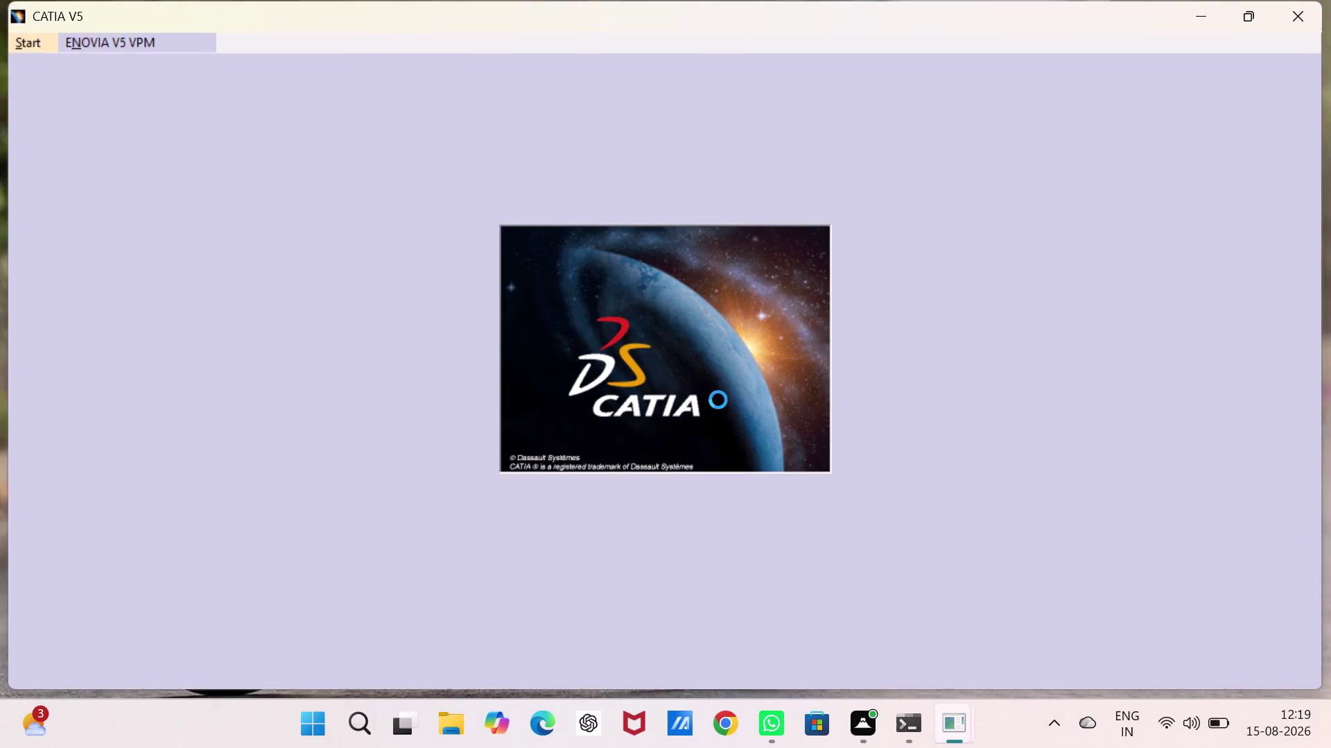
Create a new Drafting document from Product1 using the ISO A0 standard layout.
click(718, 400)
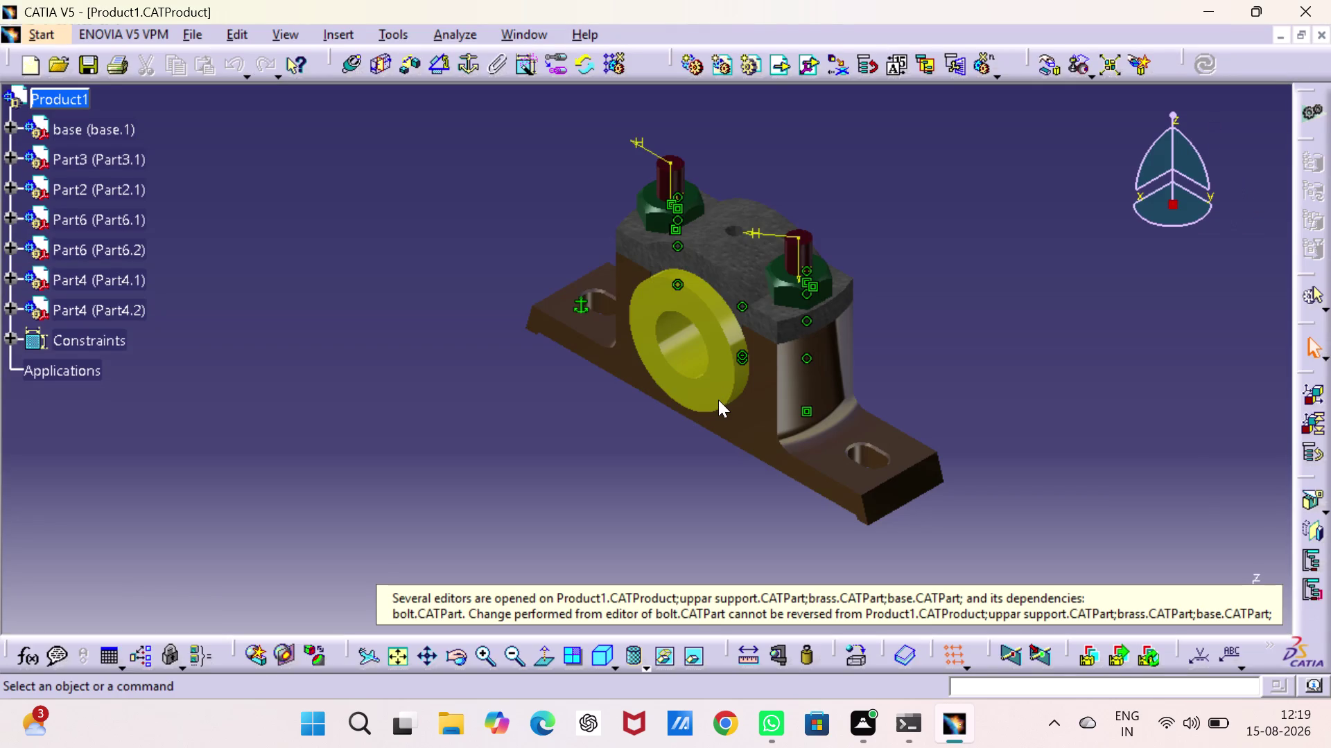
click(51, 28)
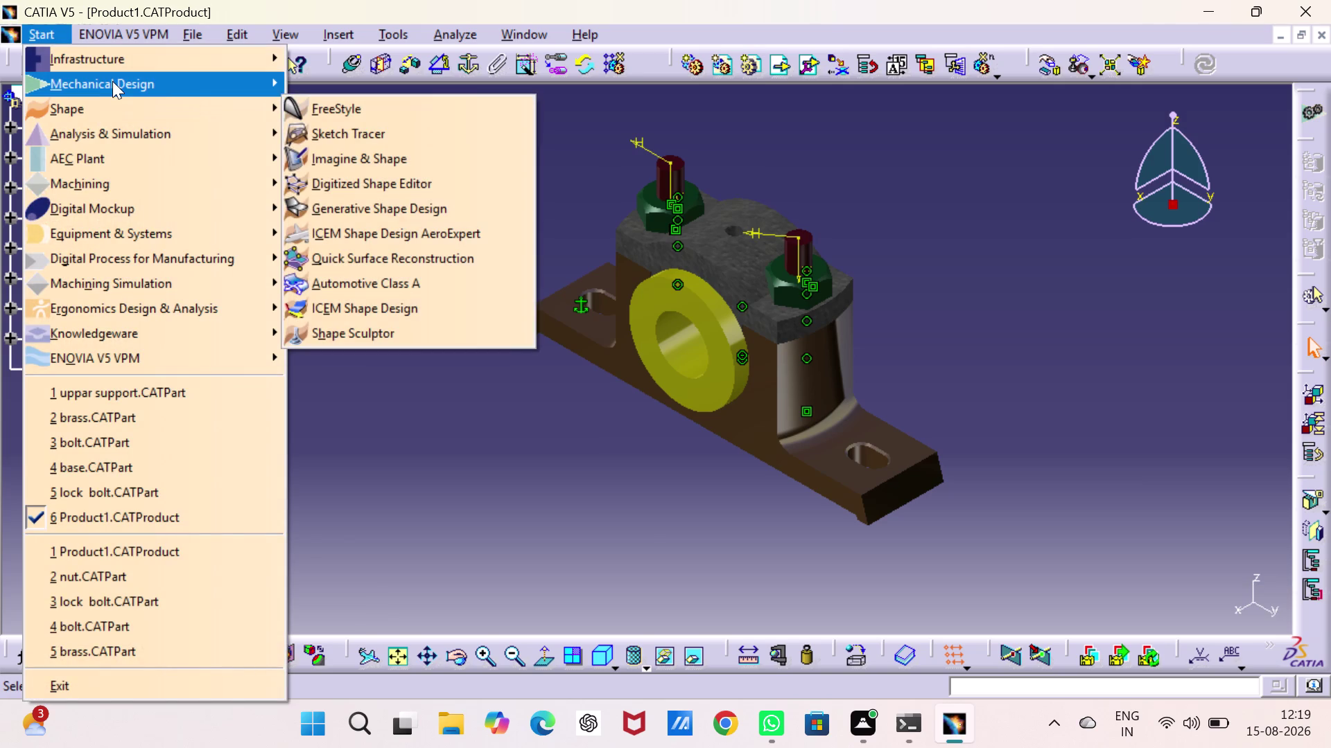
click(322, 287)
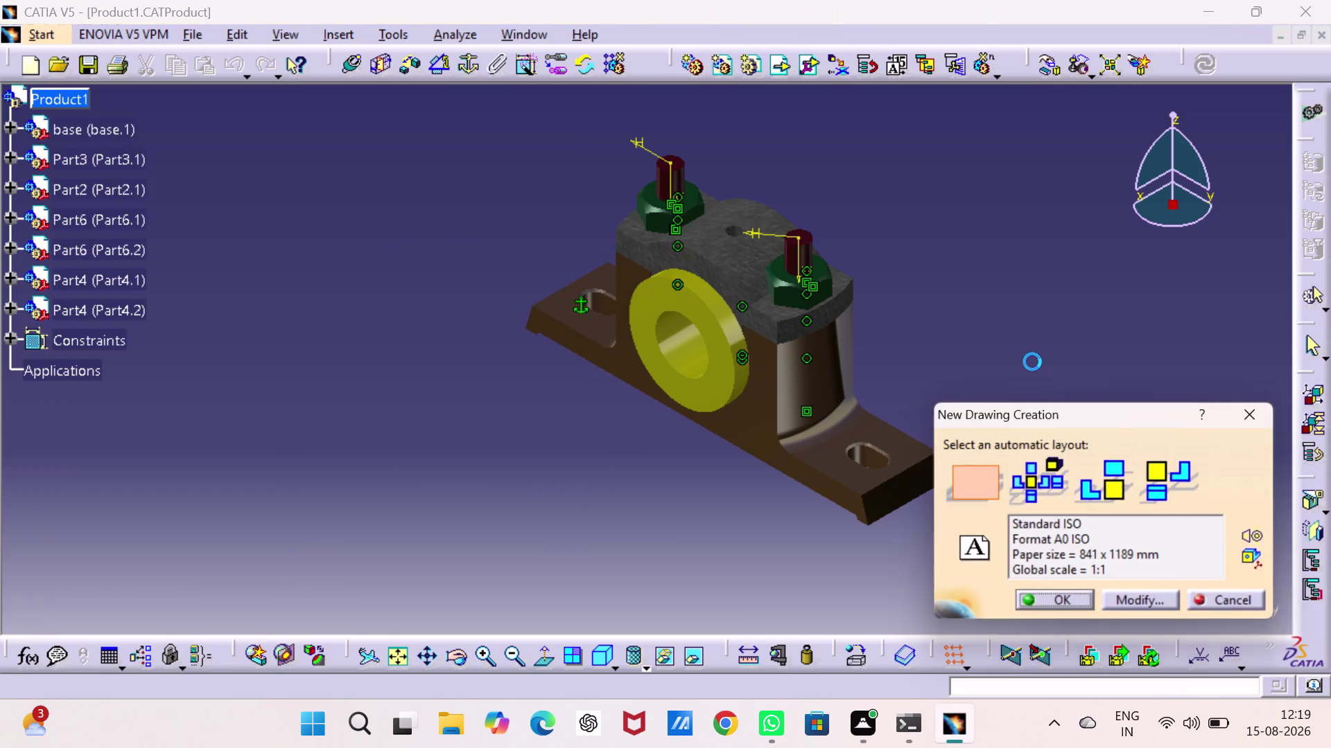
click(1072, 608)
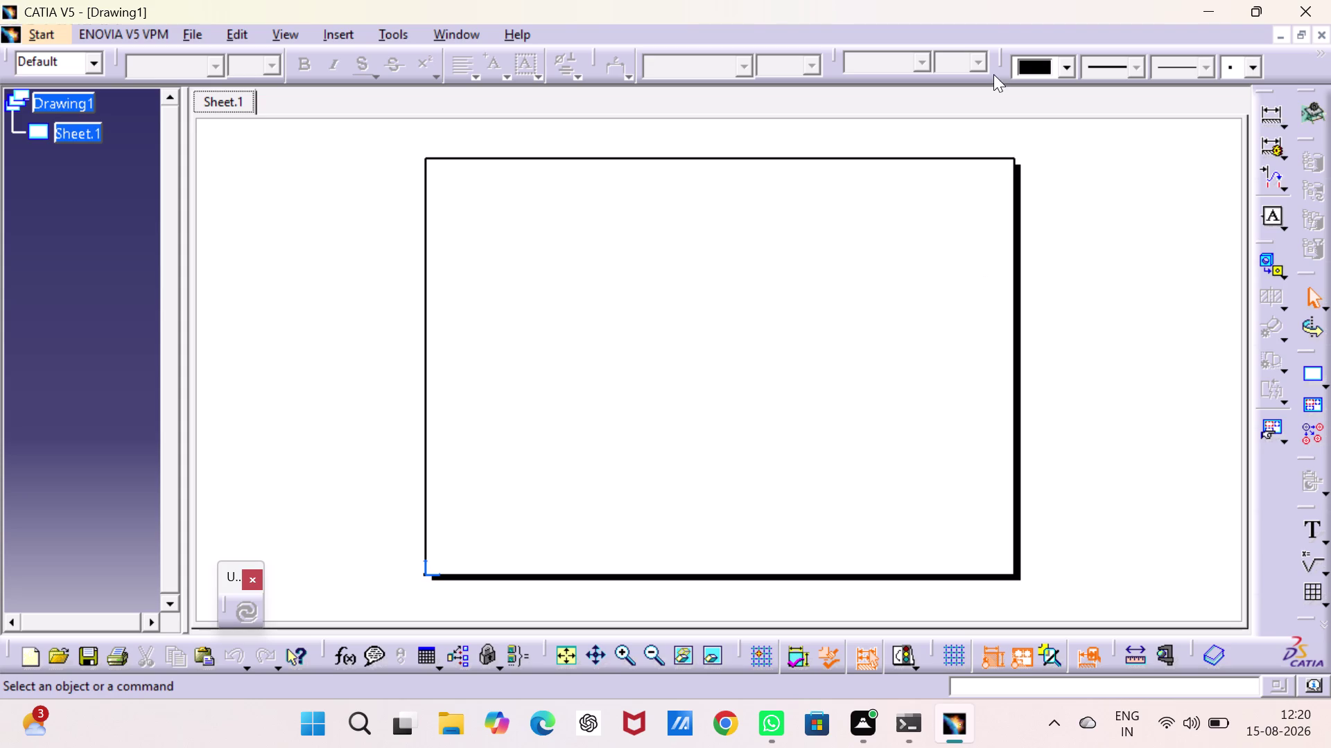
Zoom and pan to frame the new blank drawing sheet.
scroll(up, 3)
scroll(down, 3)
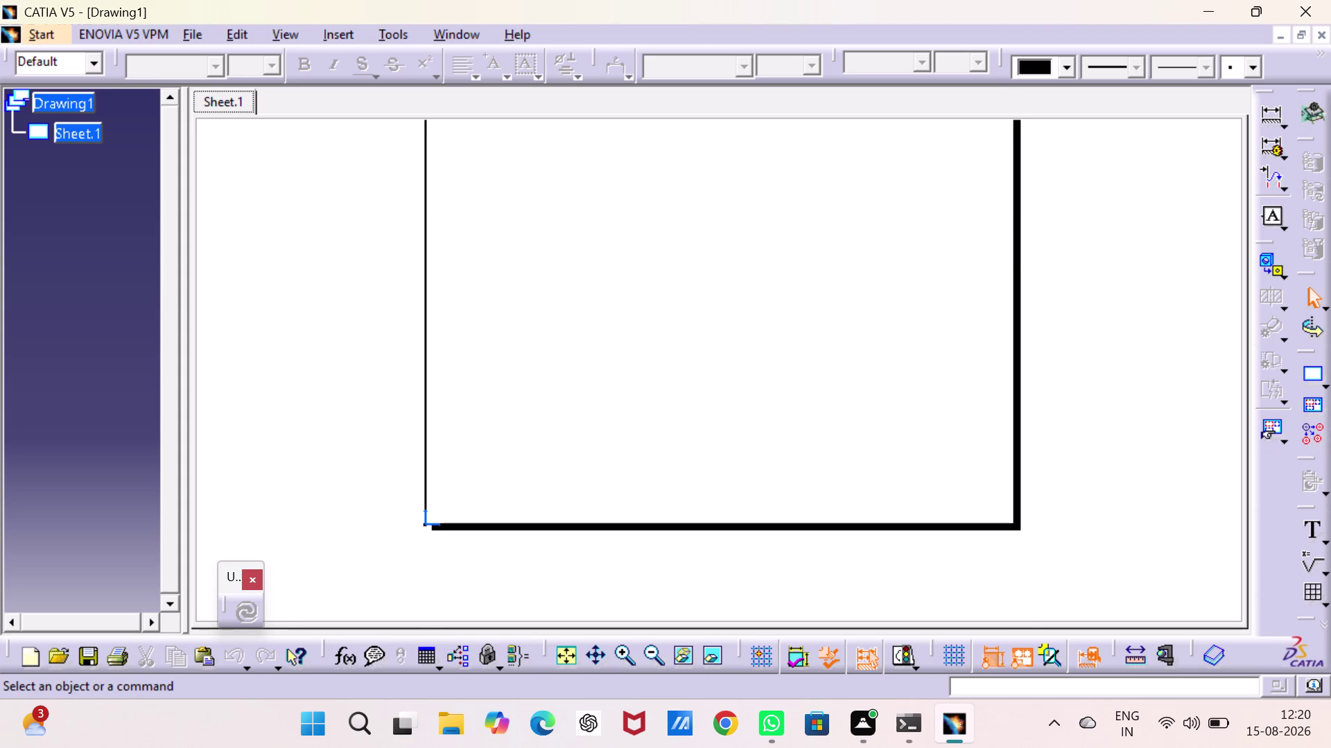
scroll(up, 3)
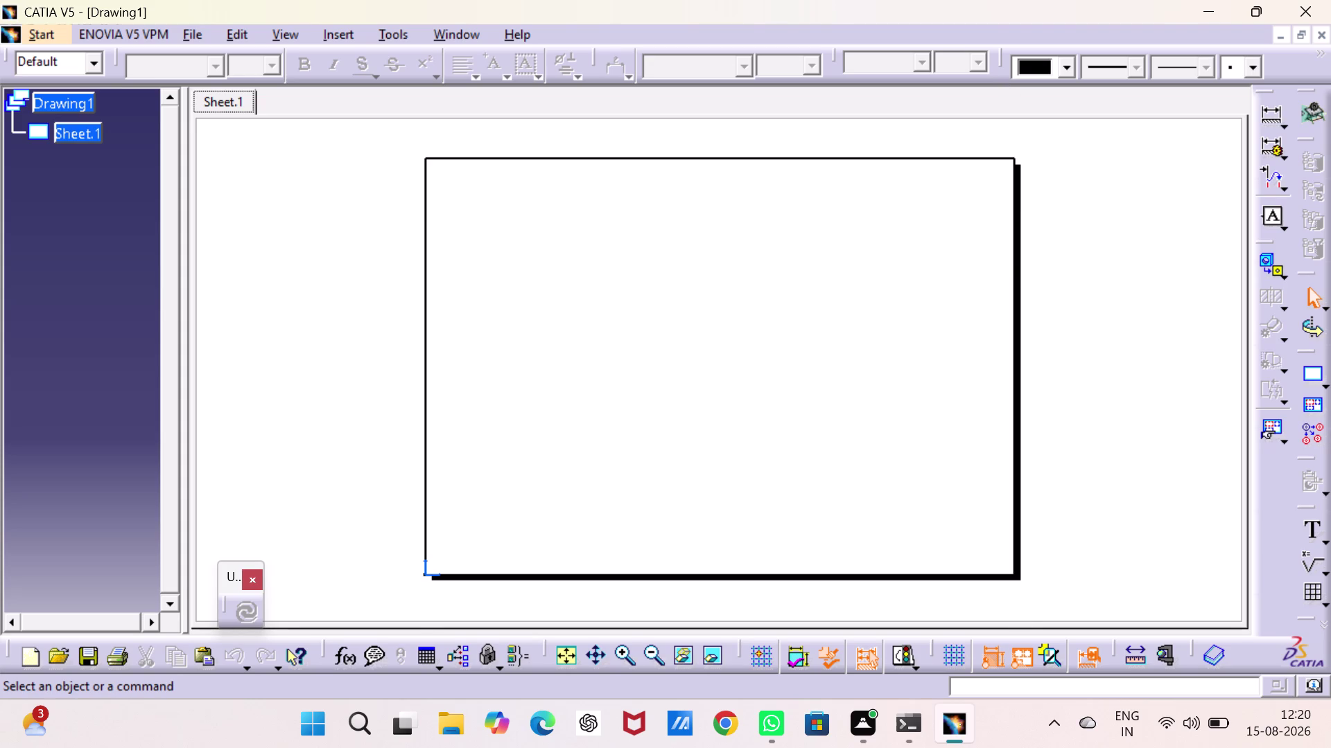
double_click(619, 652)
middle_drag(653, 510, 673, 583)
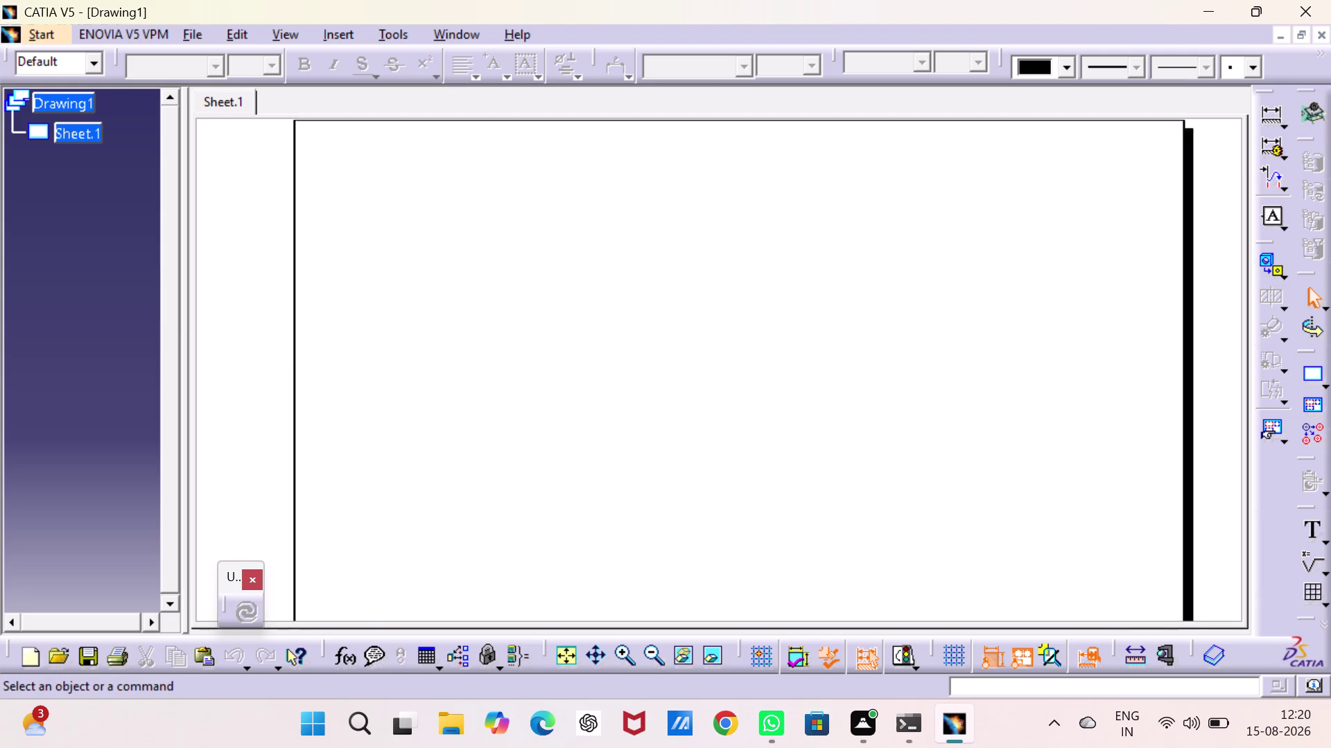
middle_drag(672, 583, 684, 618)
middle_drag(686, 421, 680, 465)
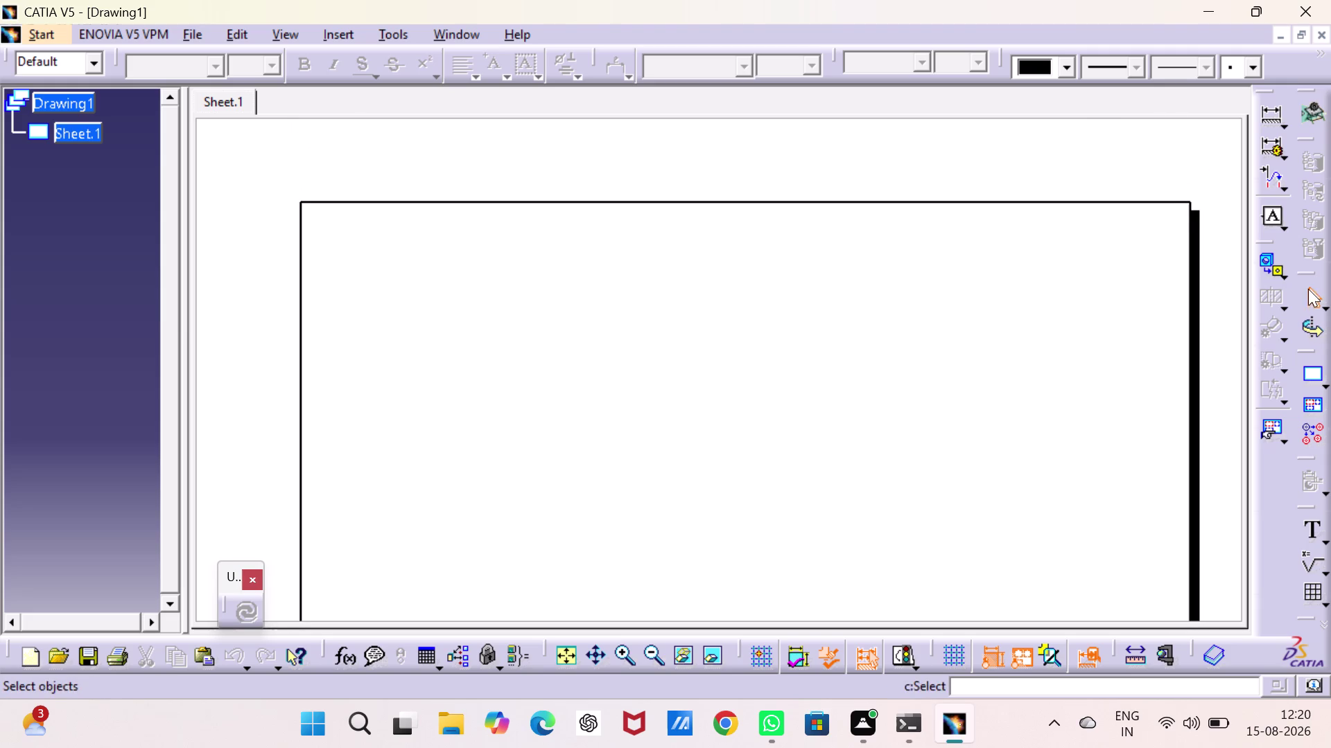
Create a front view of base.CATPart from a picked reference plane and place it on the sheet.
click(1268, 258)
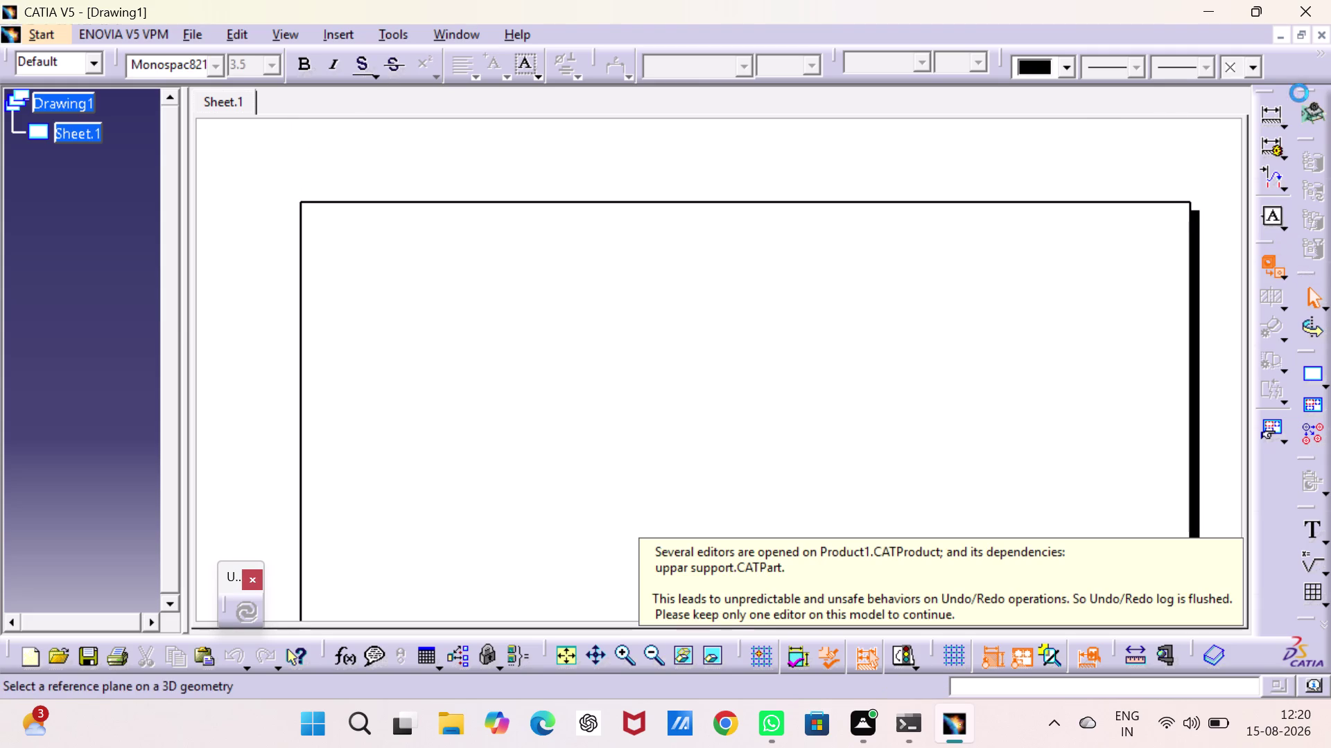
click(446, 30)
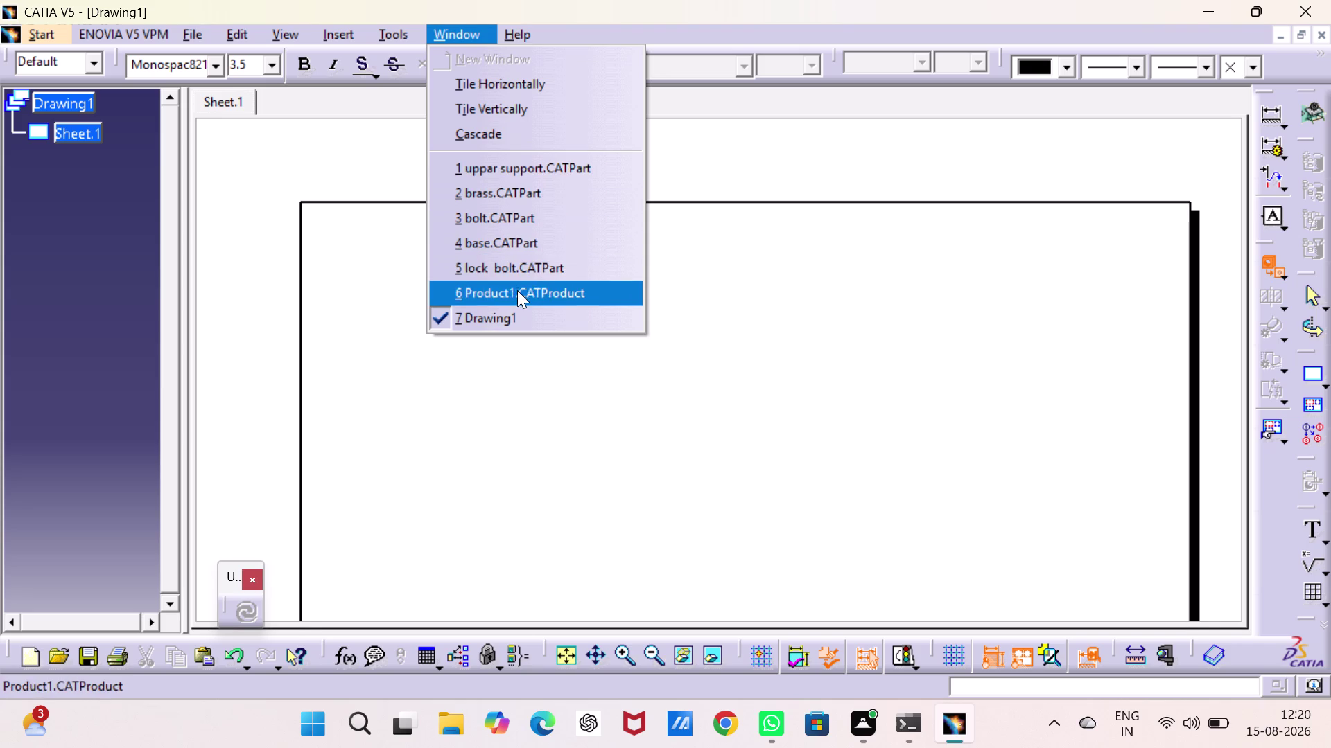
click(506, 240)
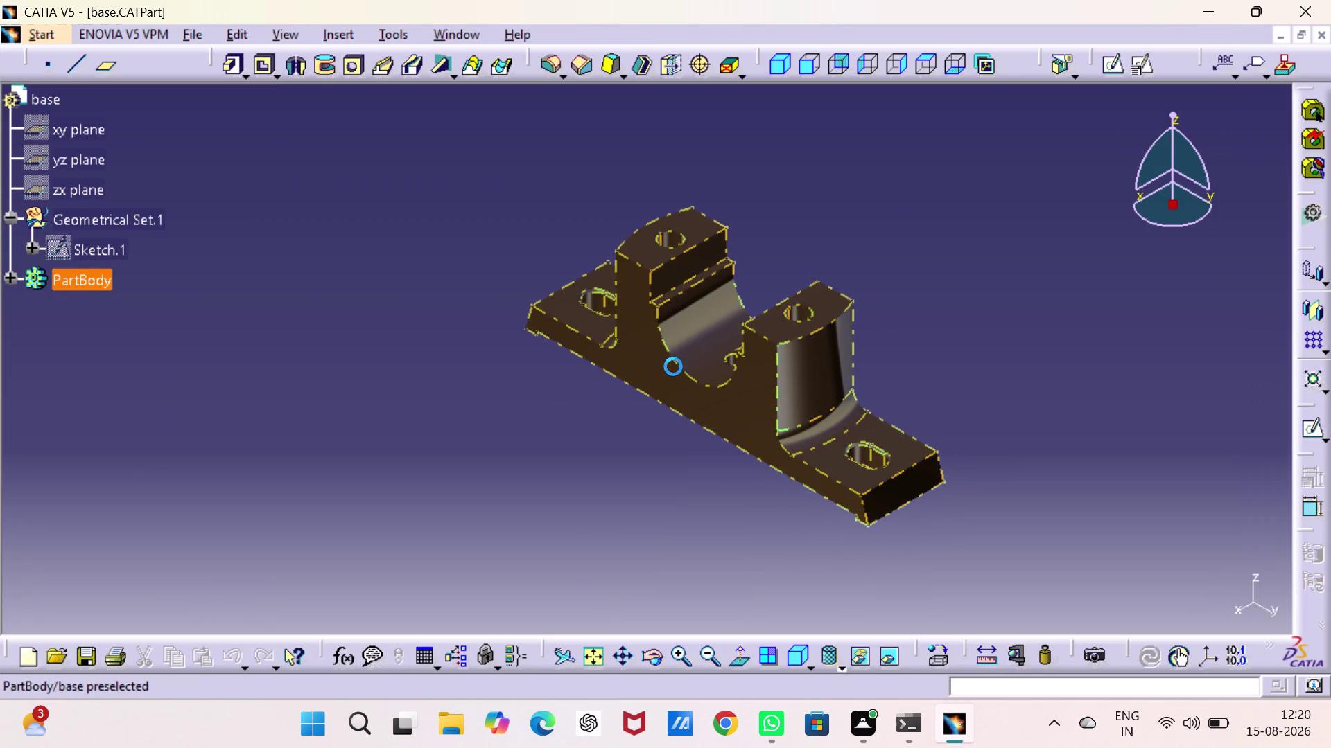
click(673, 369)
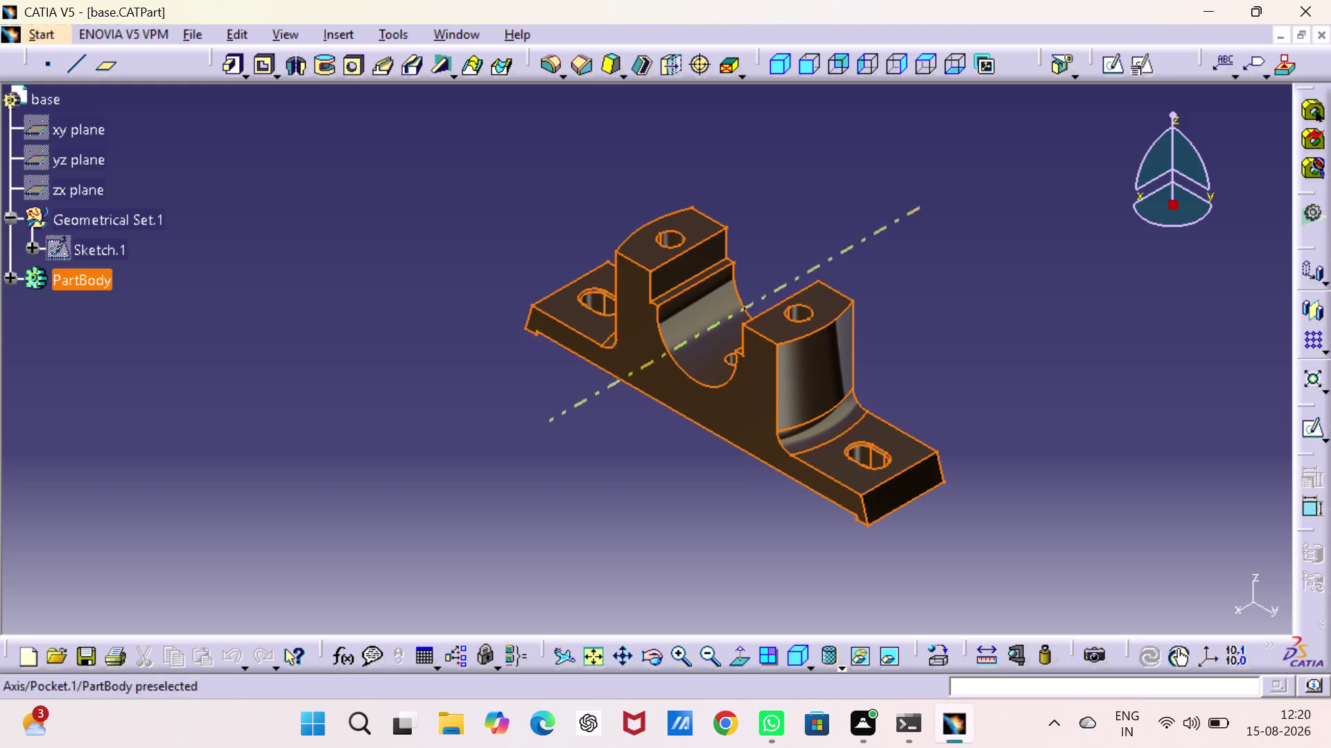
click(653, 322)
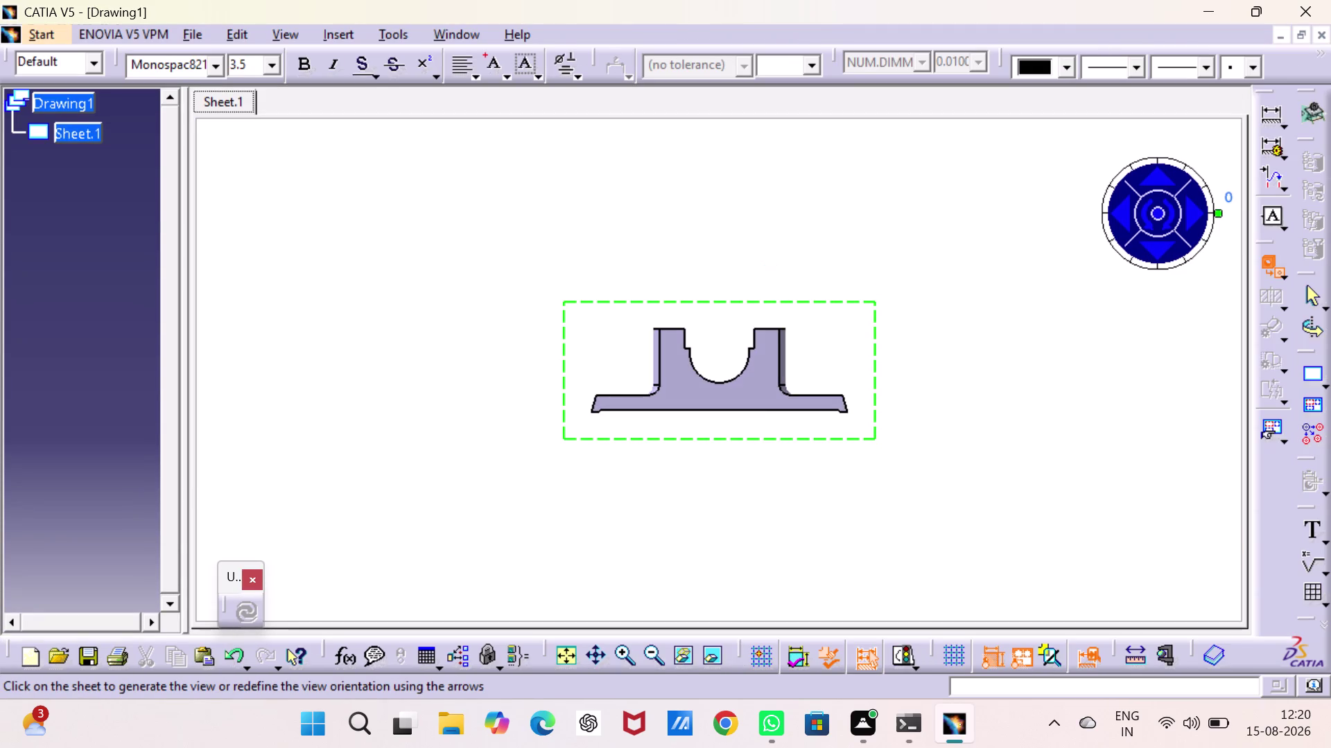
click(622, 319)
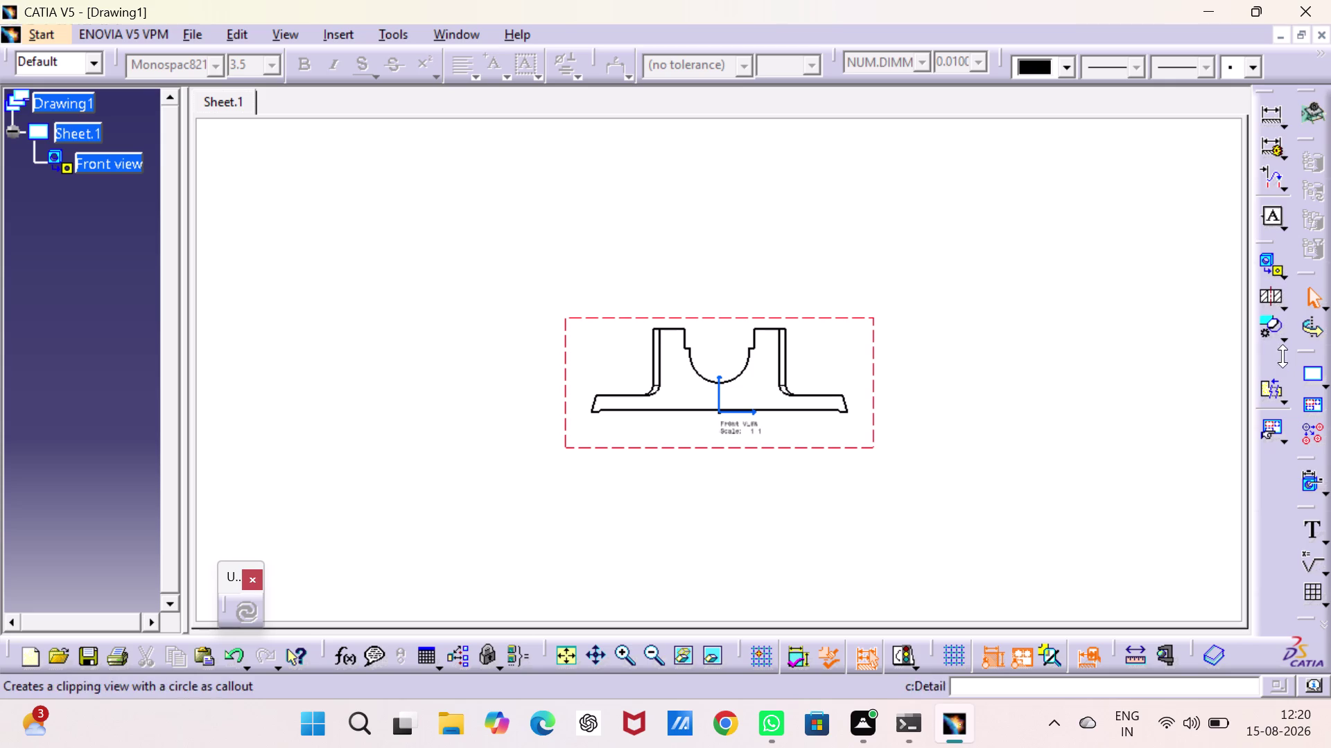
Add a projected bottom view of the base above its front view.
click(1285, 275)
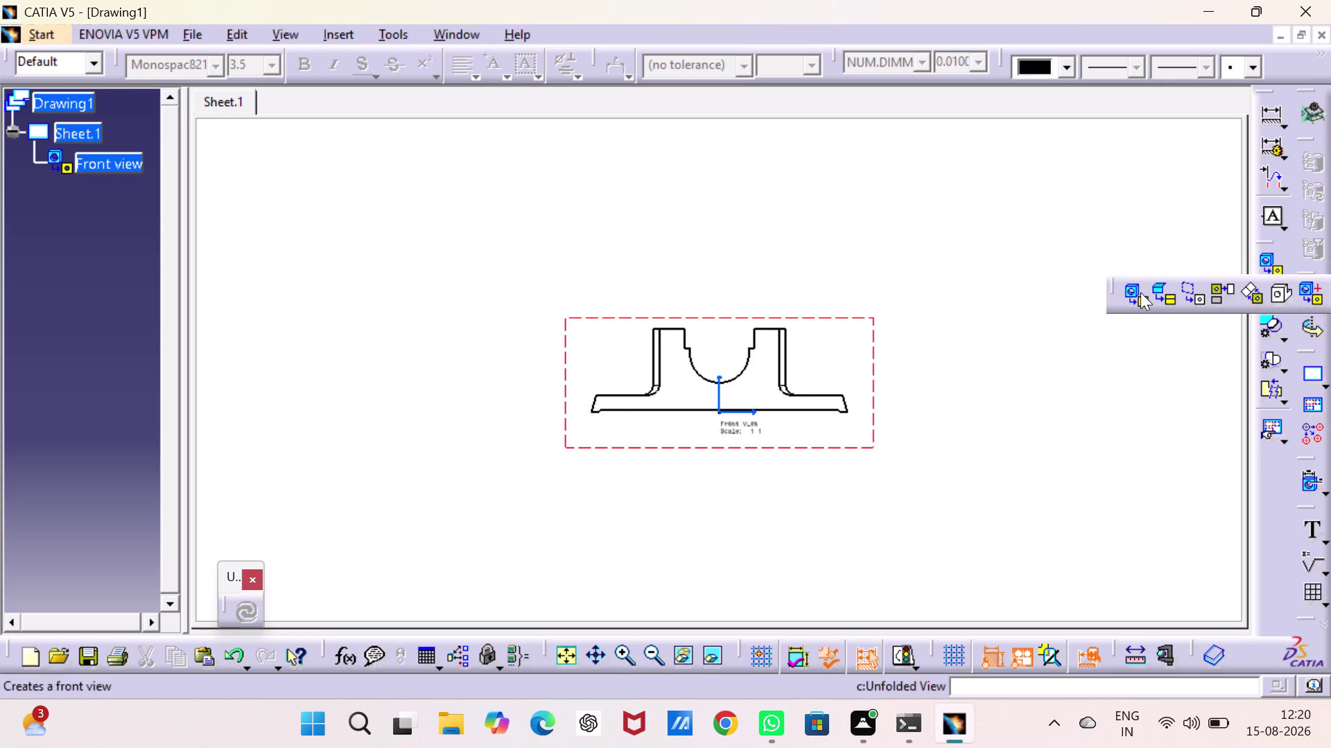
drag(1111, 287, 1282, 477)
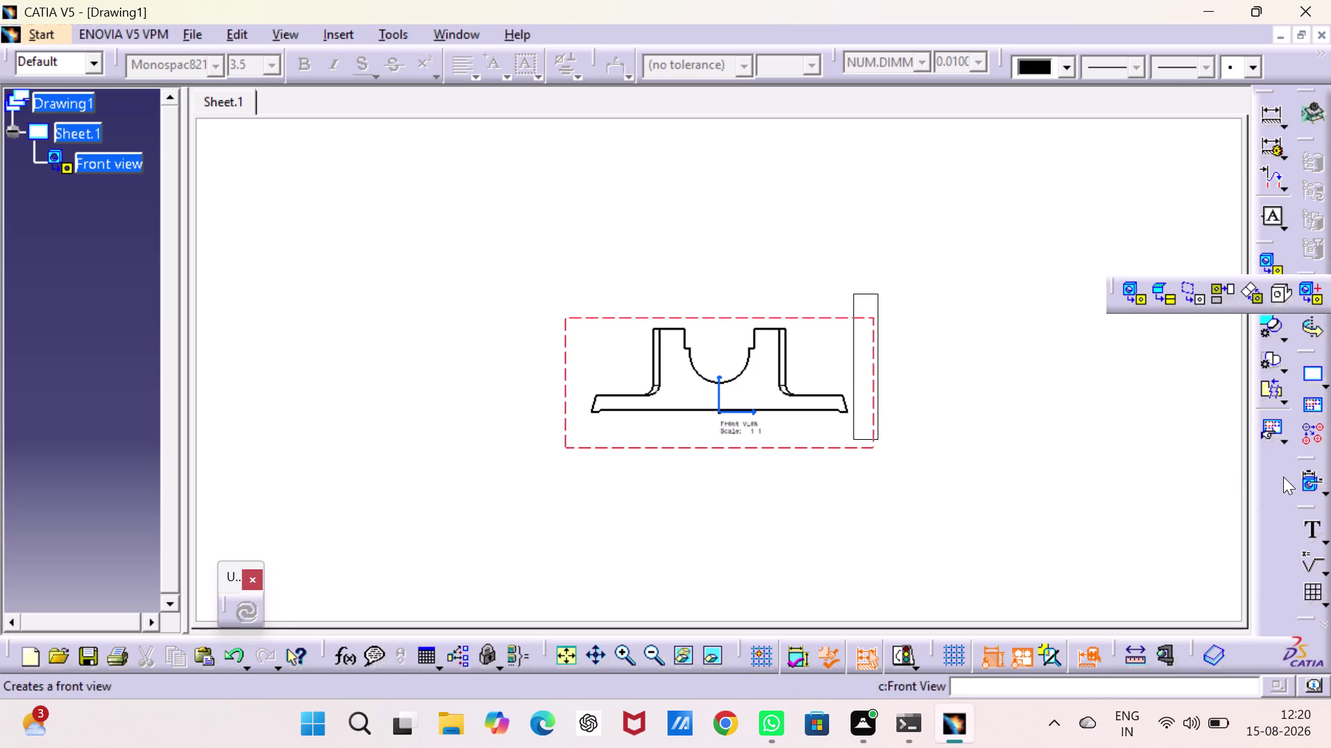
drag(1282, 476, 1283, 477)
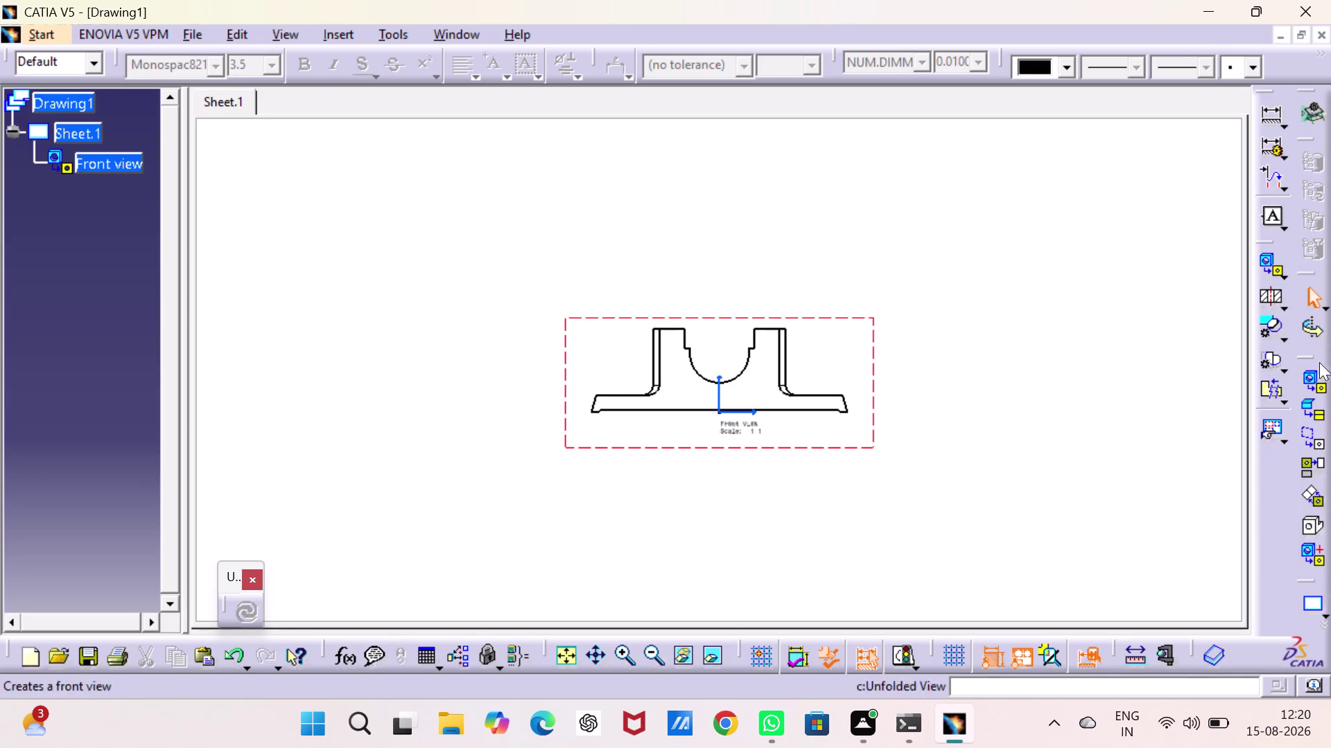
drag(1301, 355, 1253, 415)
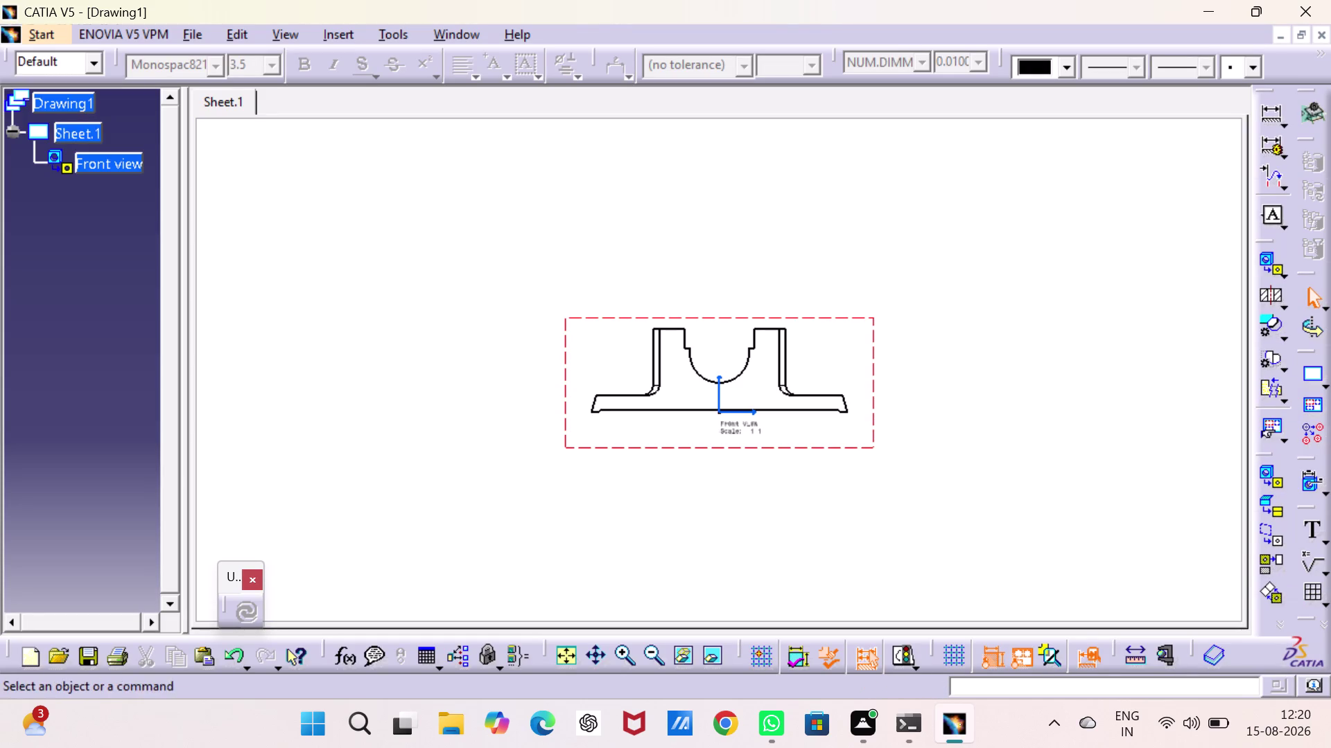
click(1277, 558)
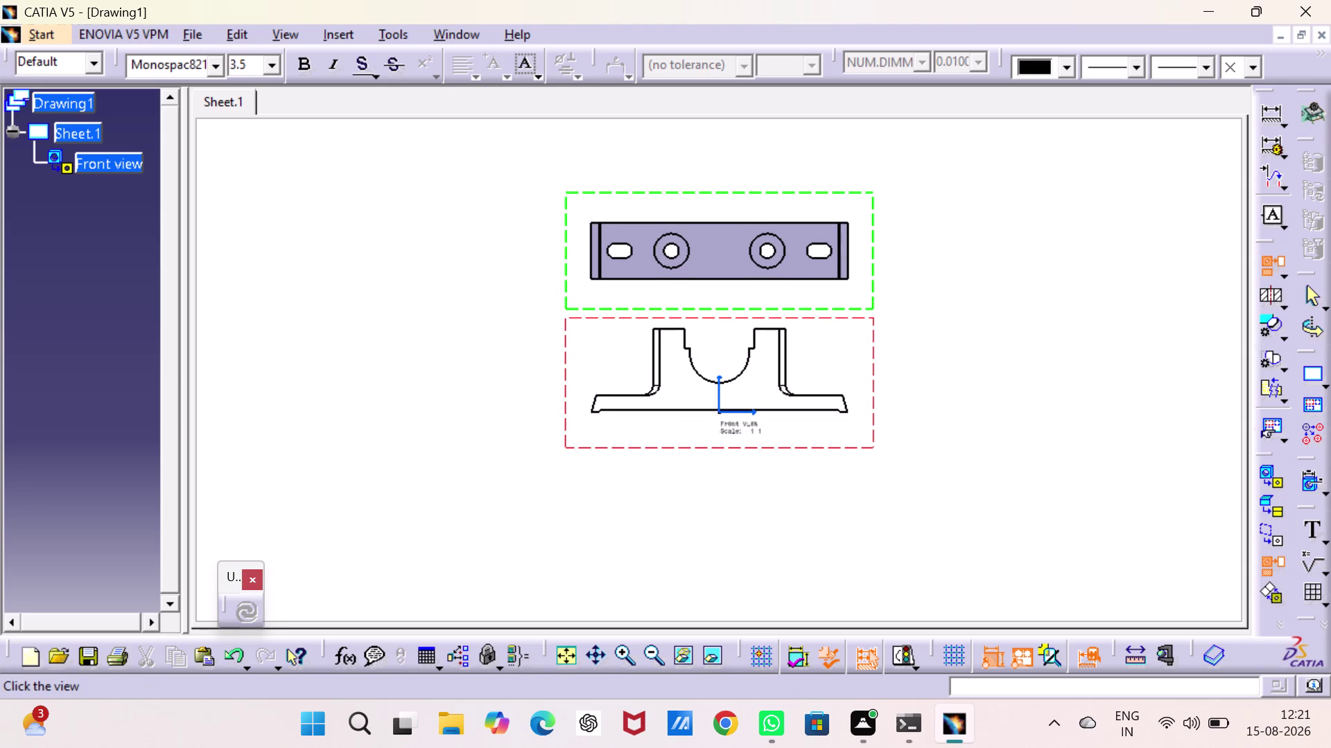
click(741, 247)
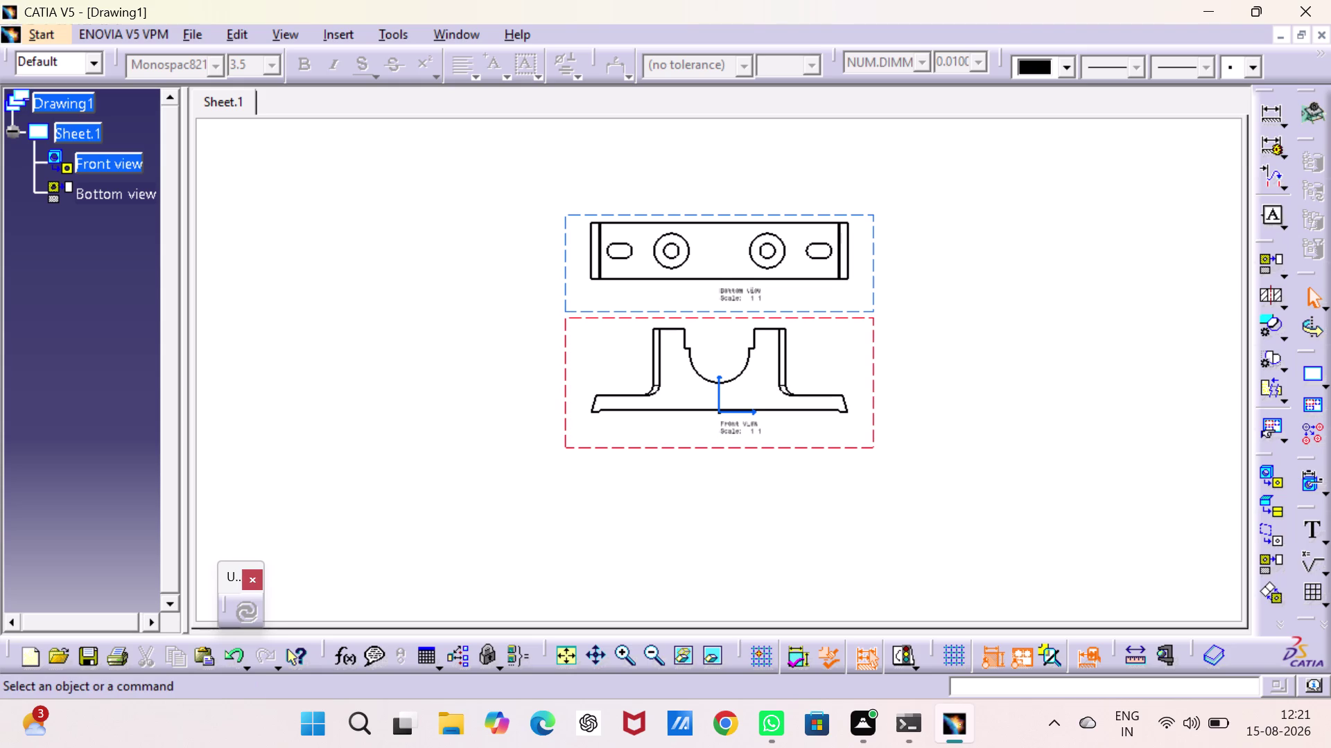
click(1269, 559)
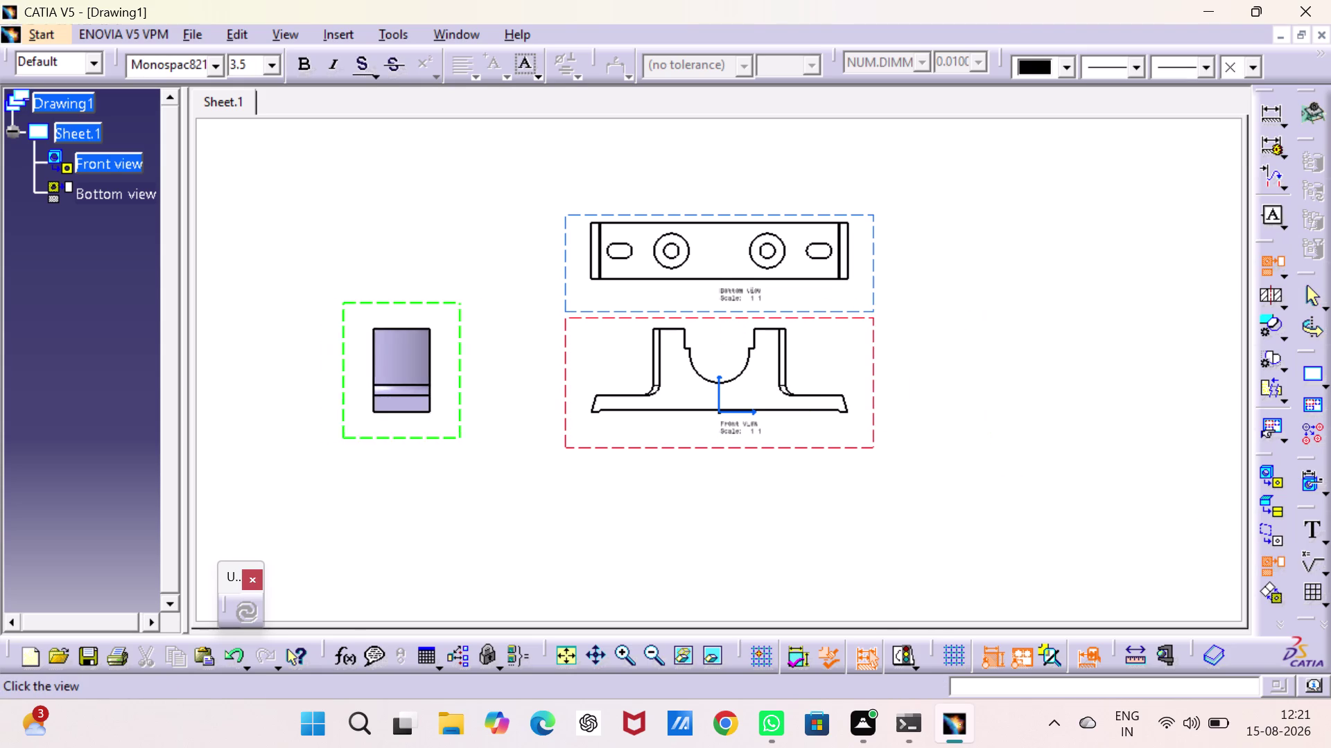
Cancel the extra projected view and fit the whole sheet in the window.
key(Escape)
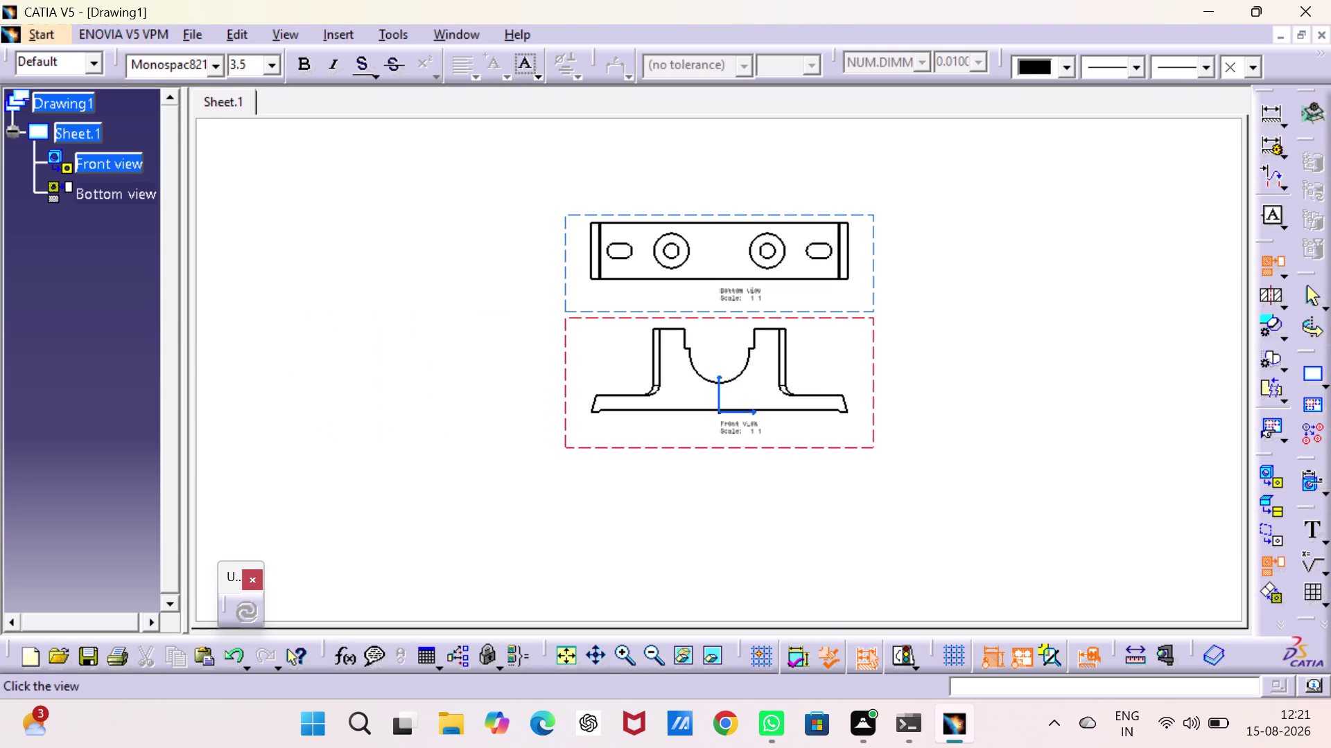
key(Escape)
middle_drag(555, 327, 556, 493)
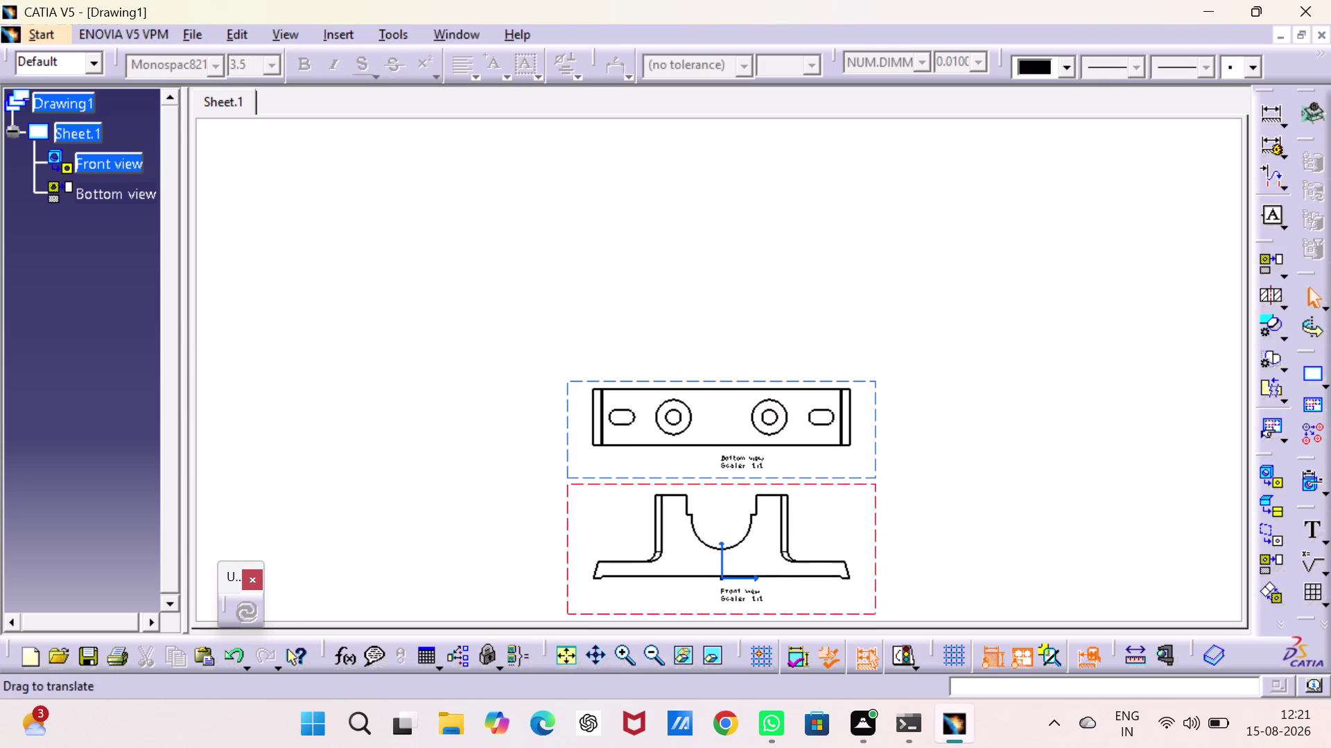
middle_drag(556, 492, 563, 486)
scroll(down, 3)
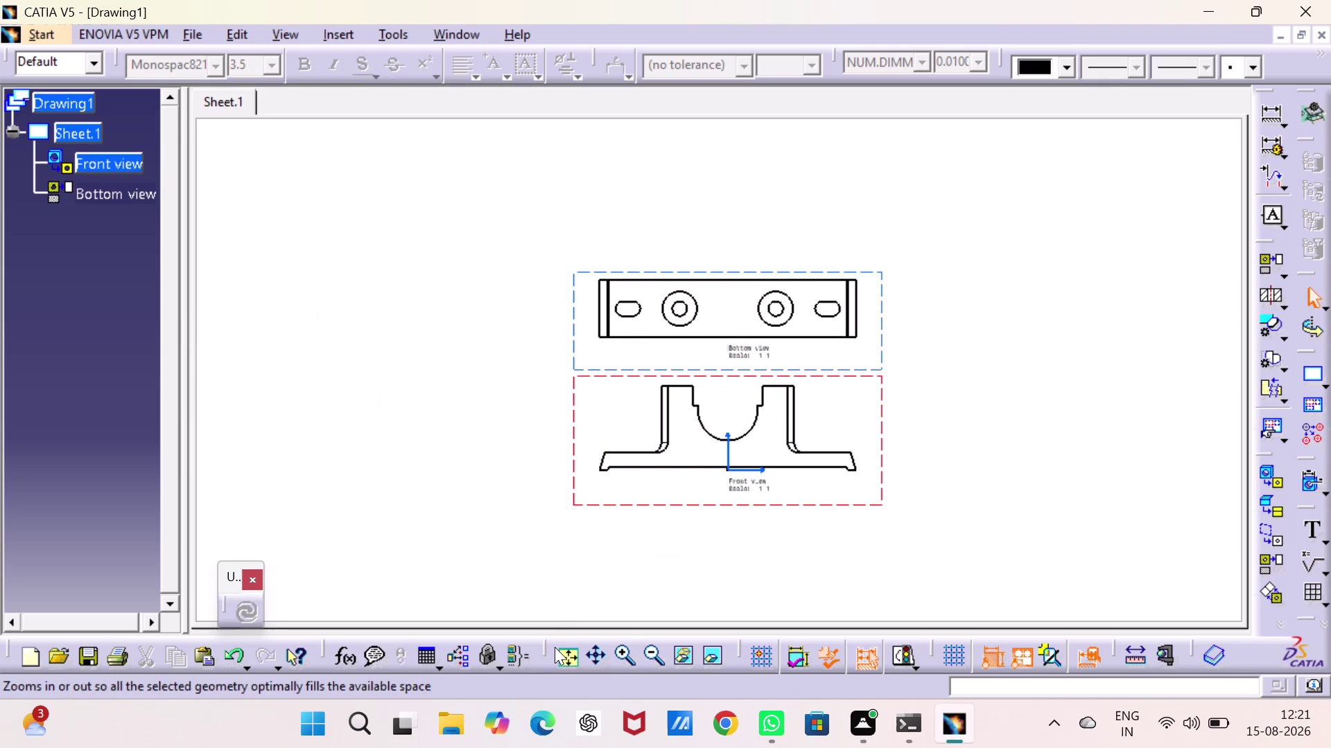
click(564, 657)
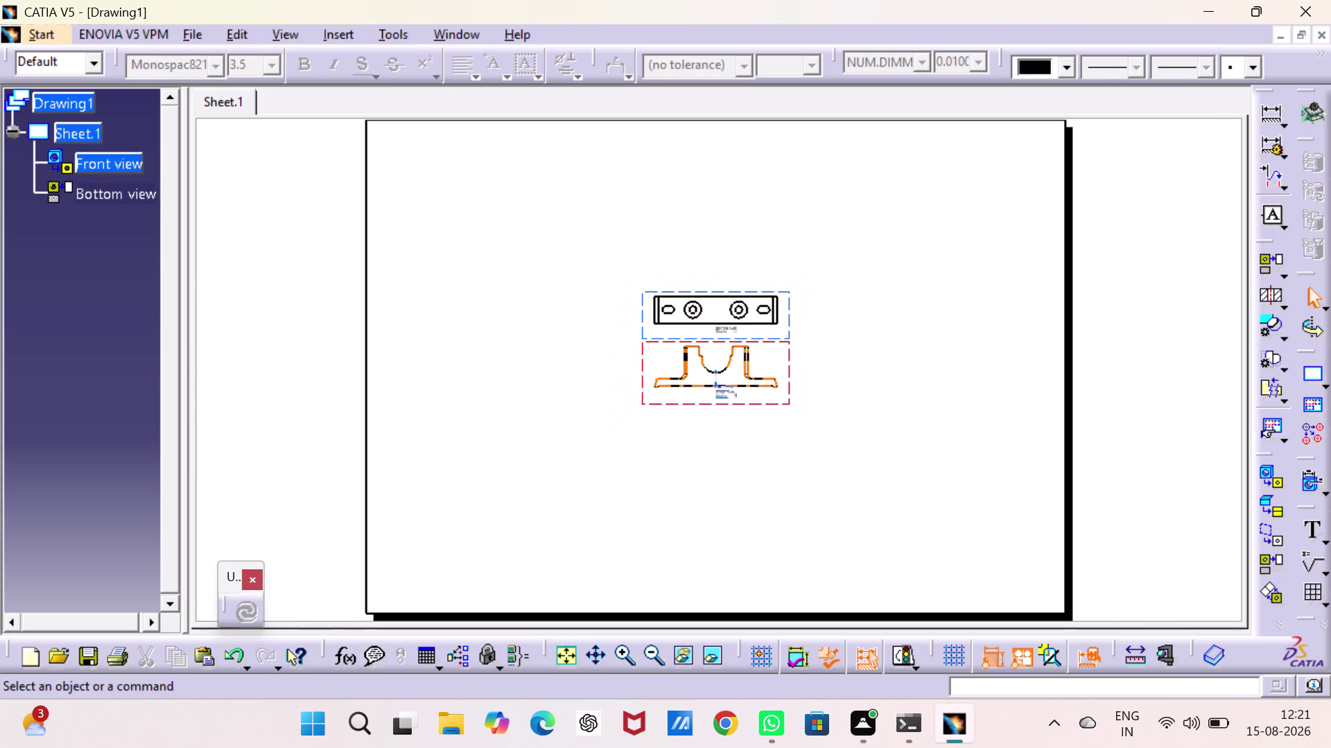
Move the bottom and front views together toward the sheet's top-left corner.
drag(641, 306, 419, 168)
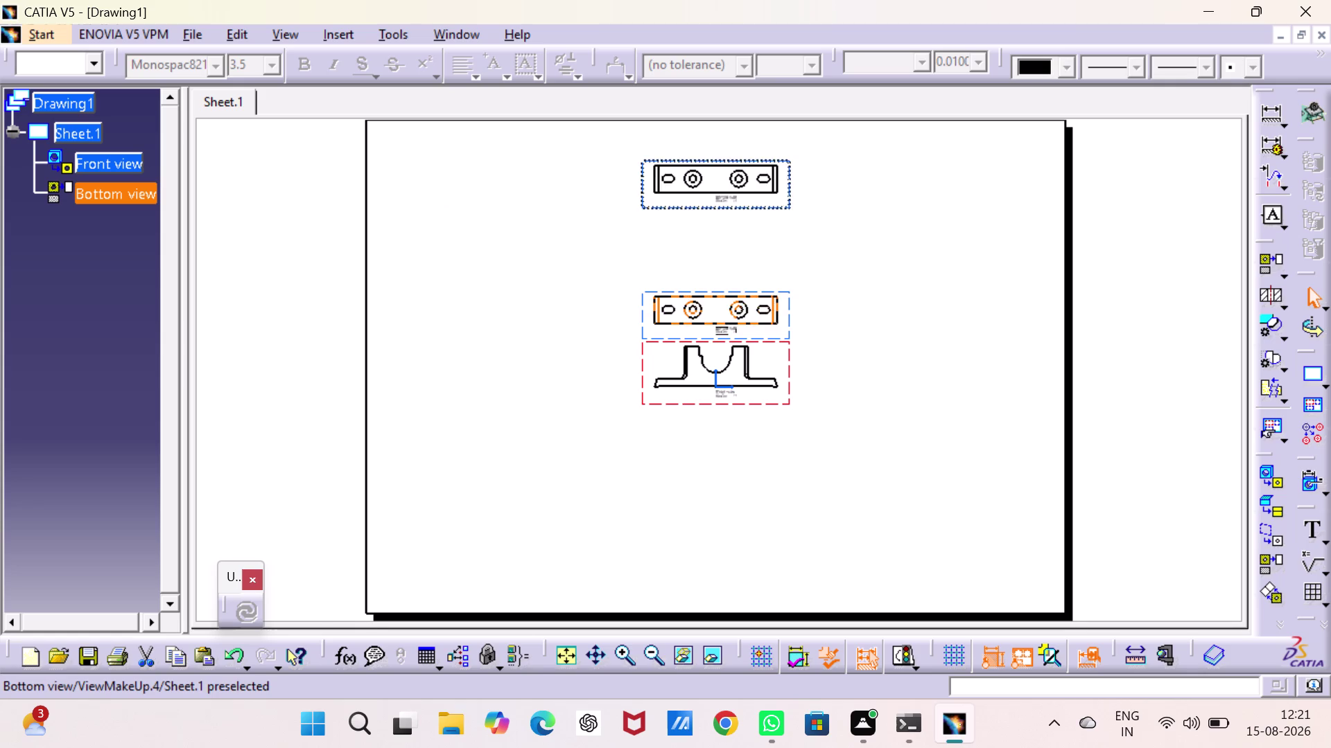
drag(418, 168, 418, 168)
drag(641, 367, 636, 364)
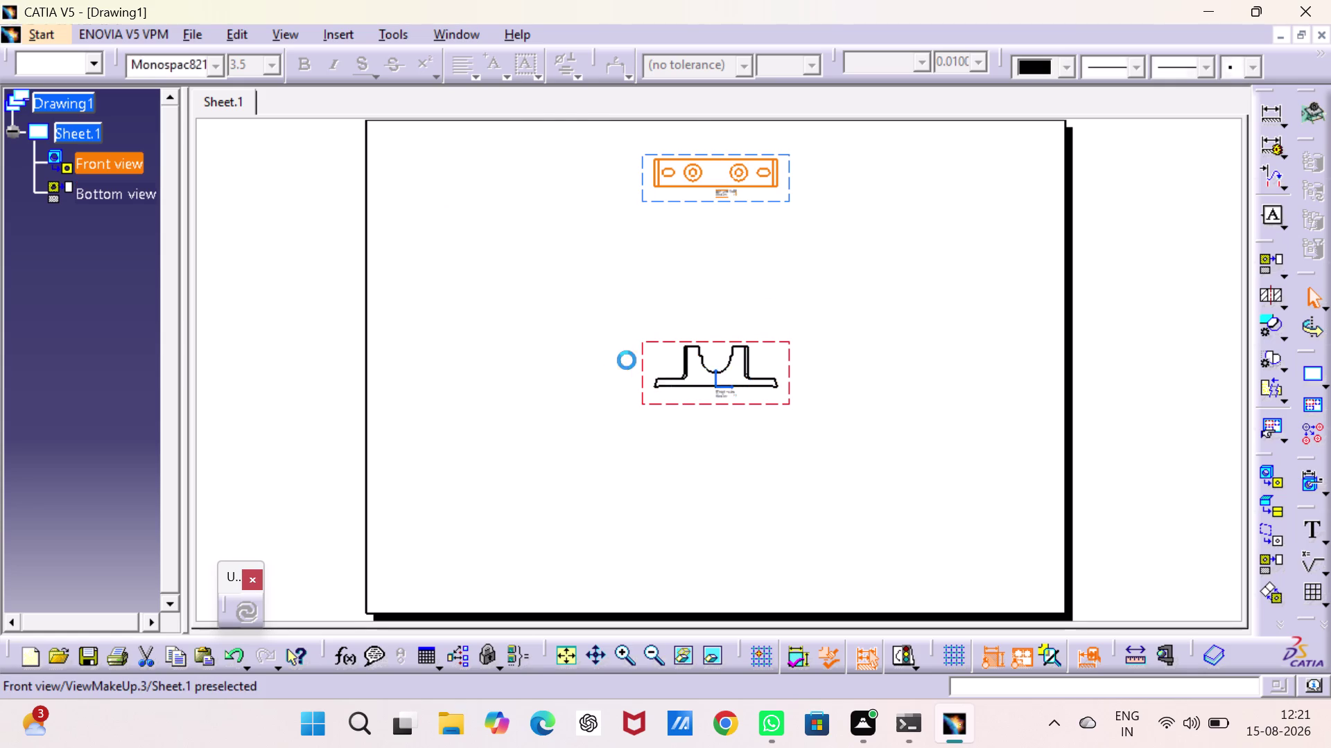
drag(636, 364, 499, 324)
drag(421, 305, 355, 314)
middle_drag(462, 279, 451, 377)
scroll(down, 3)
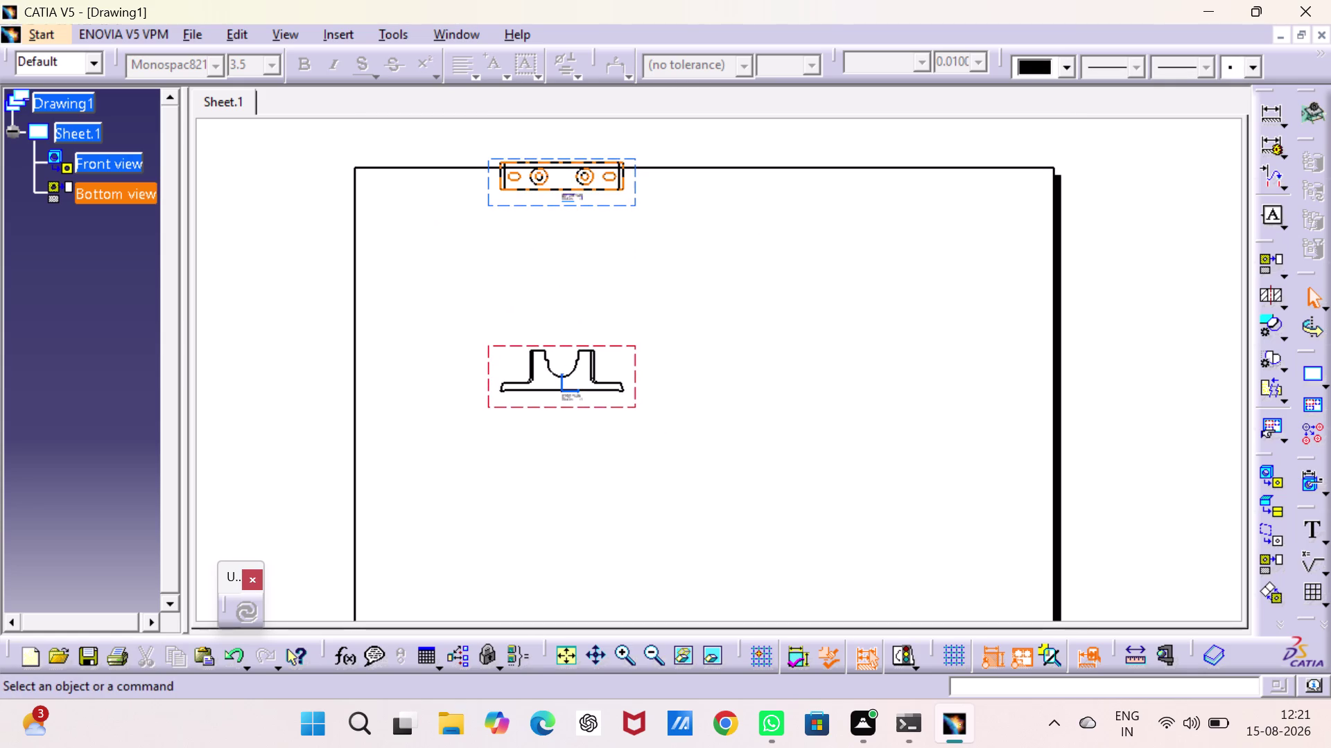
drag(513, 204, 512, 324)
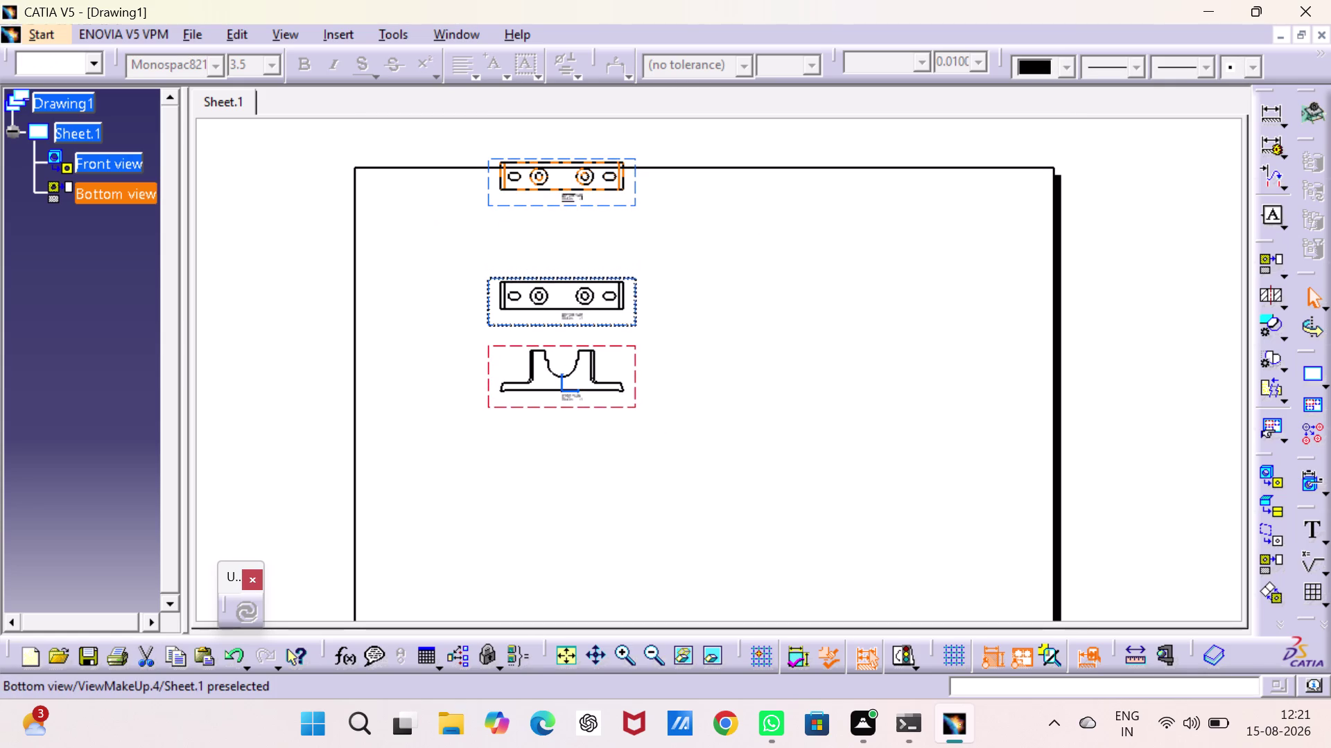
drag(512, 323, 512, 322)
drag(489, 352, 459, 293)
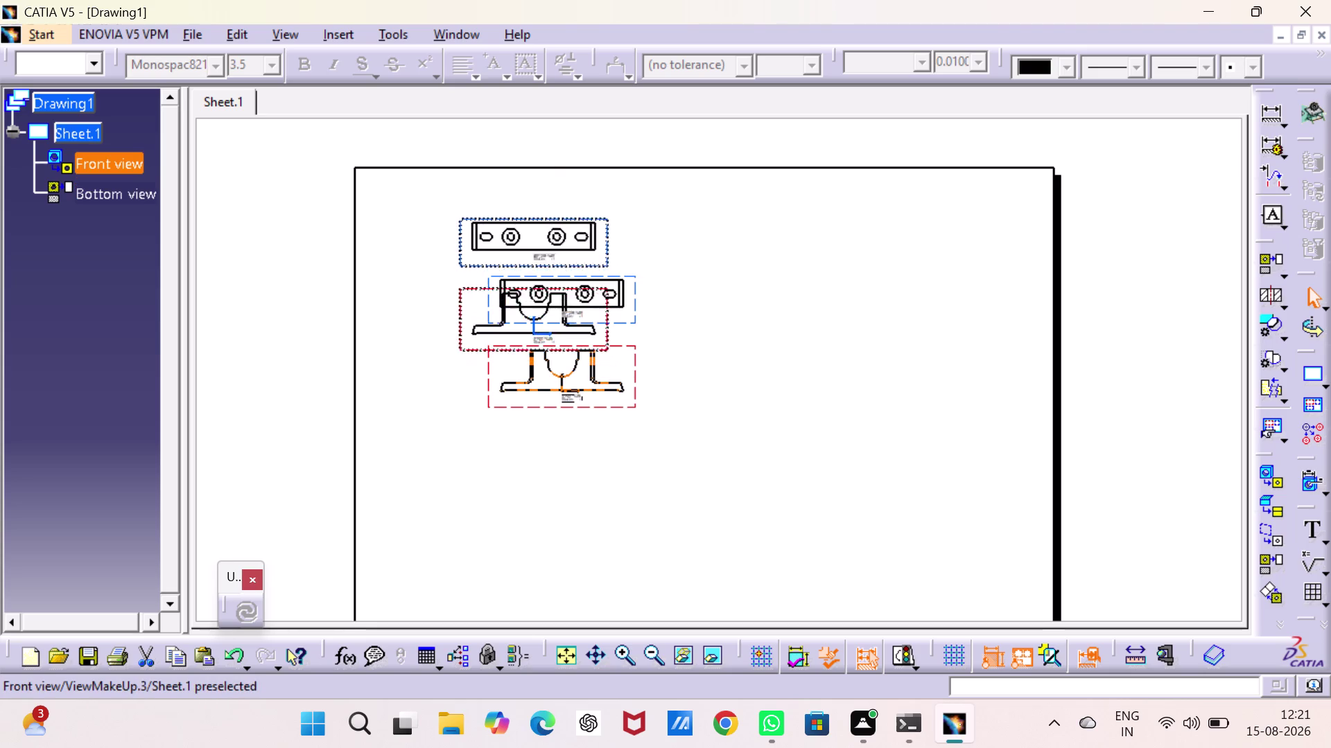
drag(459, 294, 374, 254)
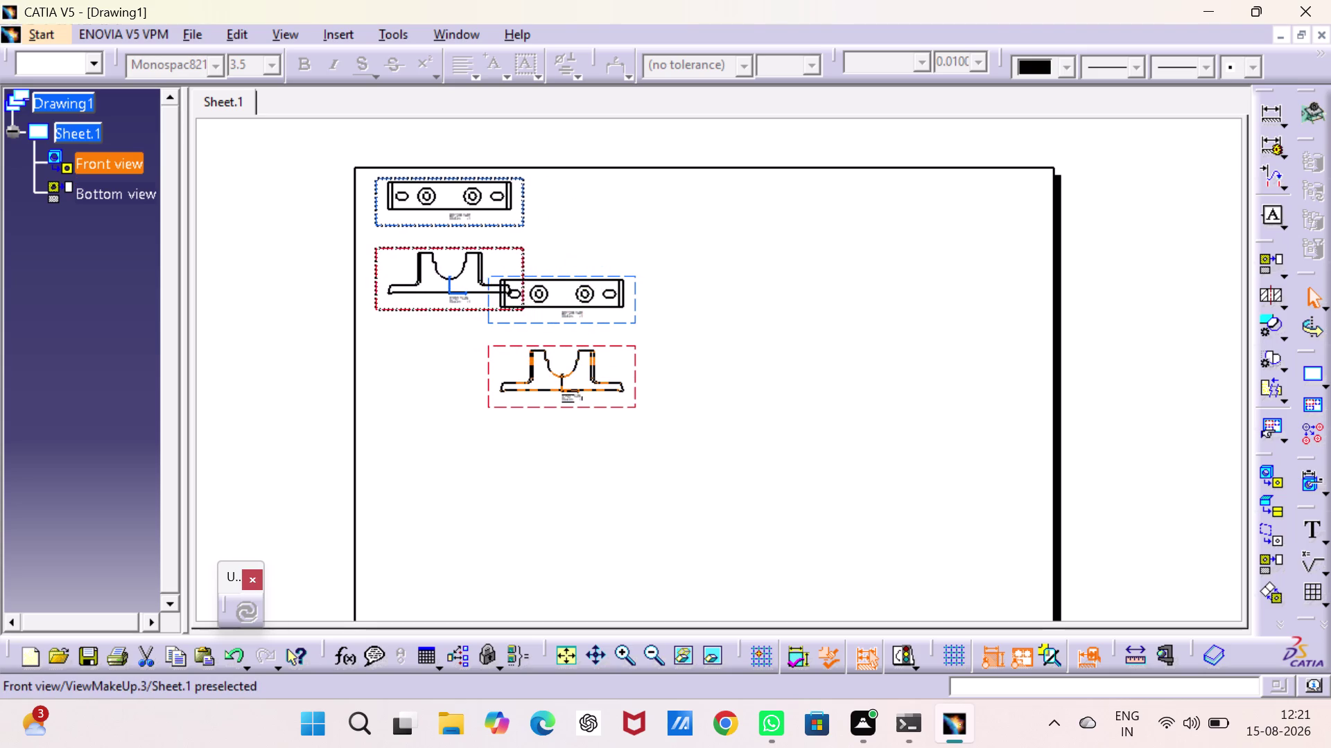
drag(375, 254, 367, 253)
click(324, 324)
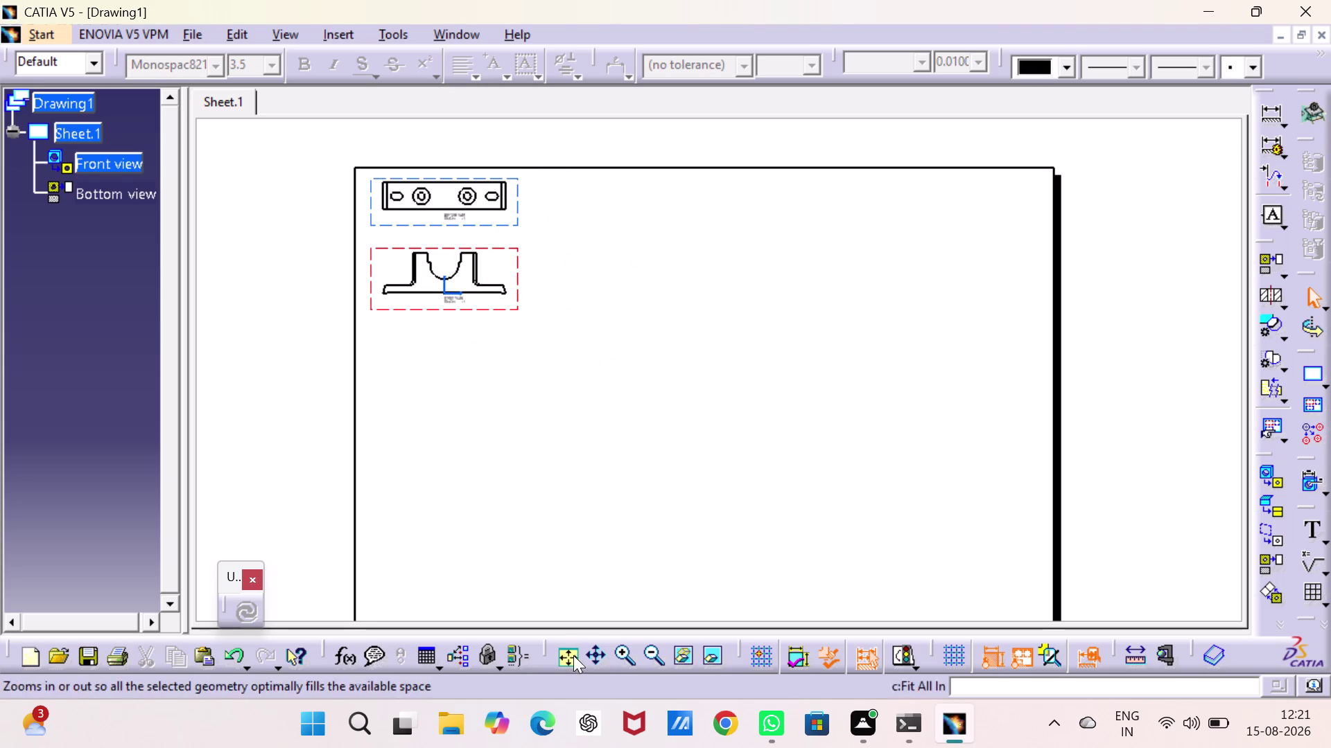
Fit and pan the window to center the two base views.
double_click(620, 657)
drag(622, 655, 621, 648)
middle_drag(551, 286, 563, 307)
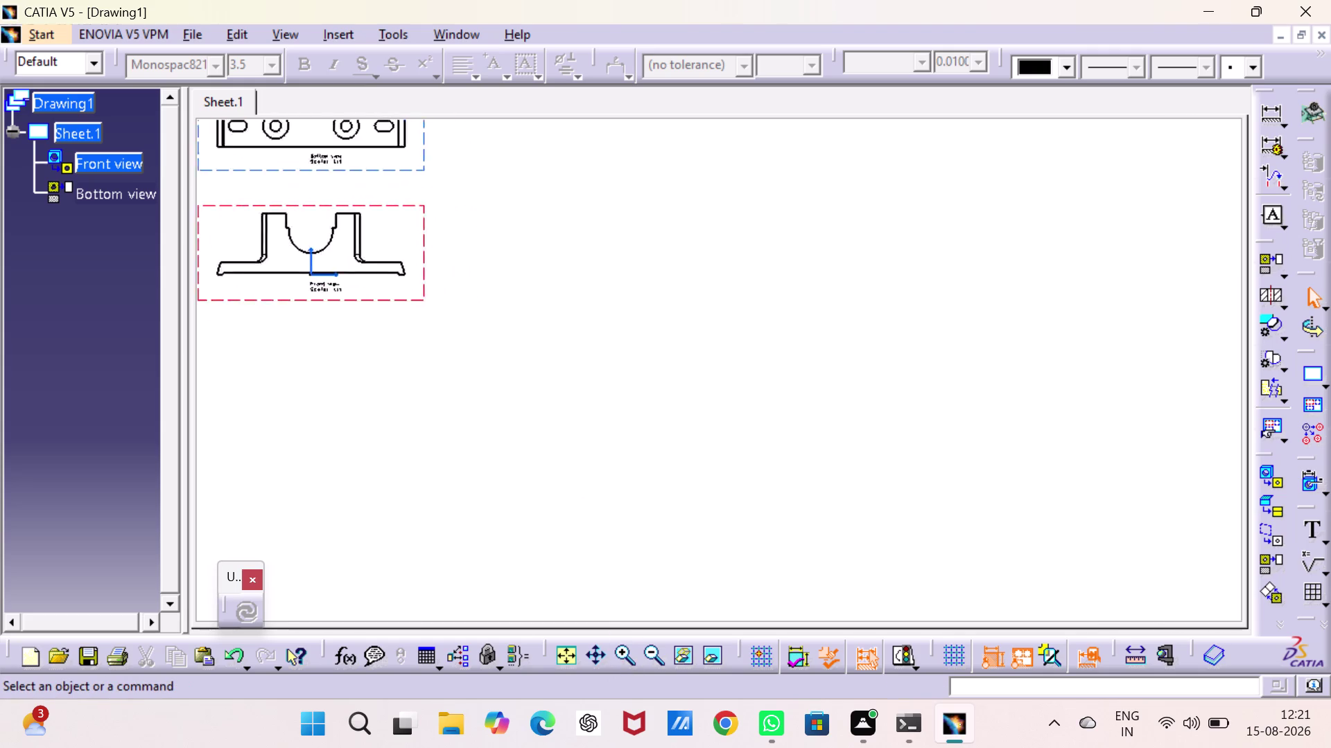
middle_drag(563, 307, 777, 489)
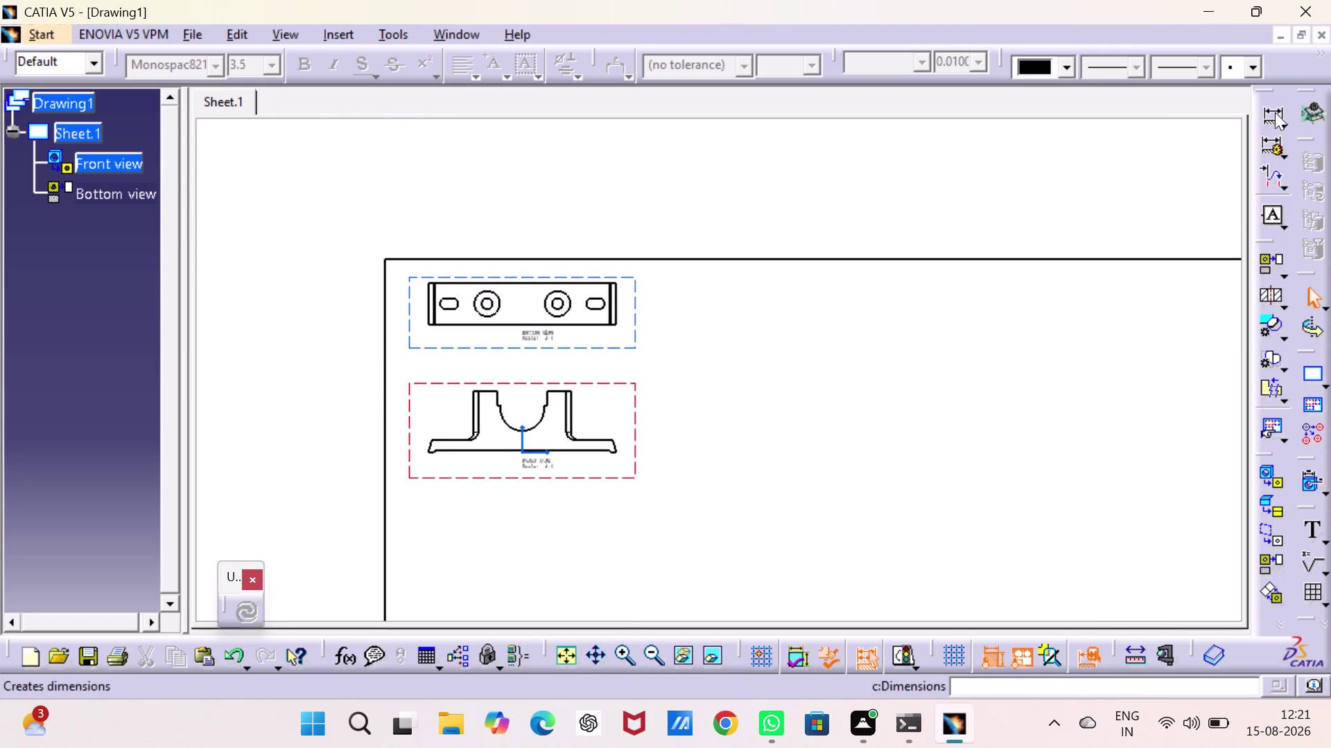
click(1275, 113)
Zoom and pan to center the bottom view for dimensioning.
double_click(1274, 112)
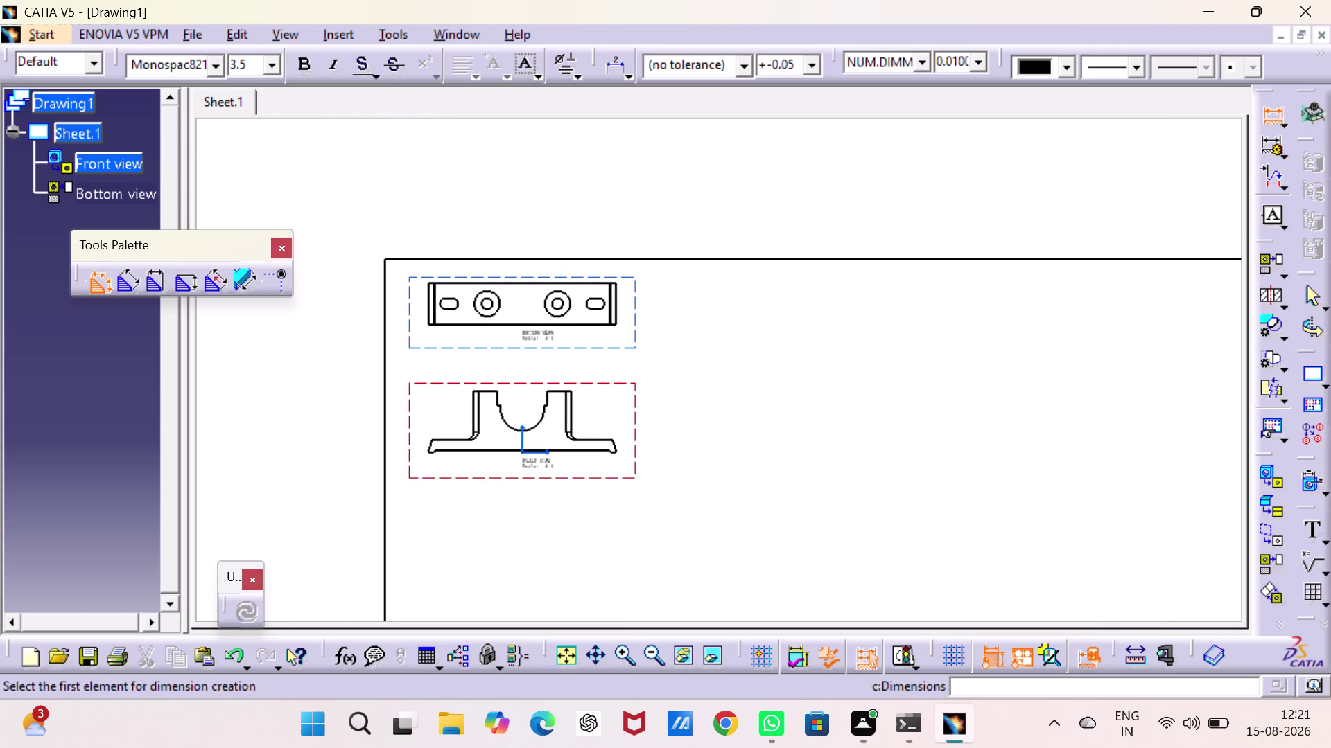
click(517, 321)
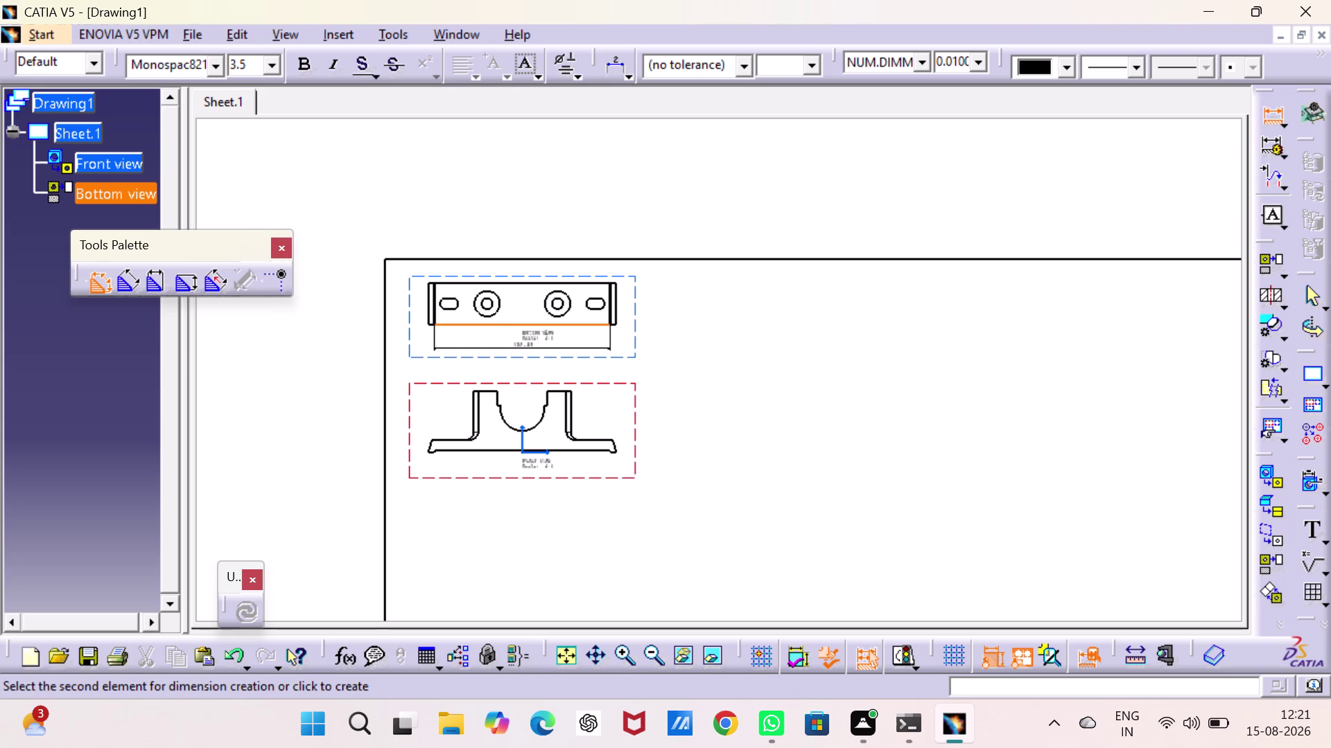
key(Escape)
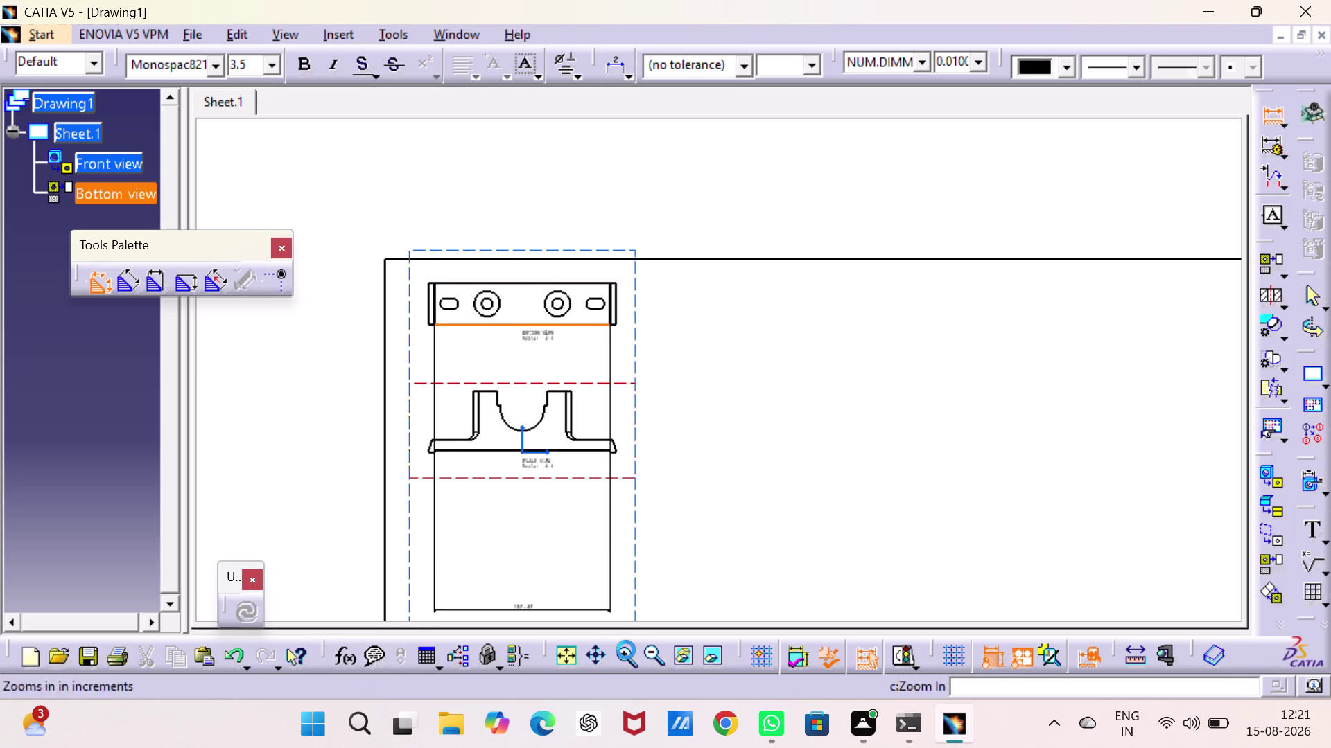
key(Escape)
triple_click(625, 648)
triple_click(625, 648)
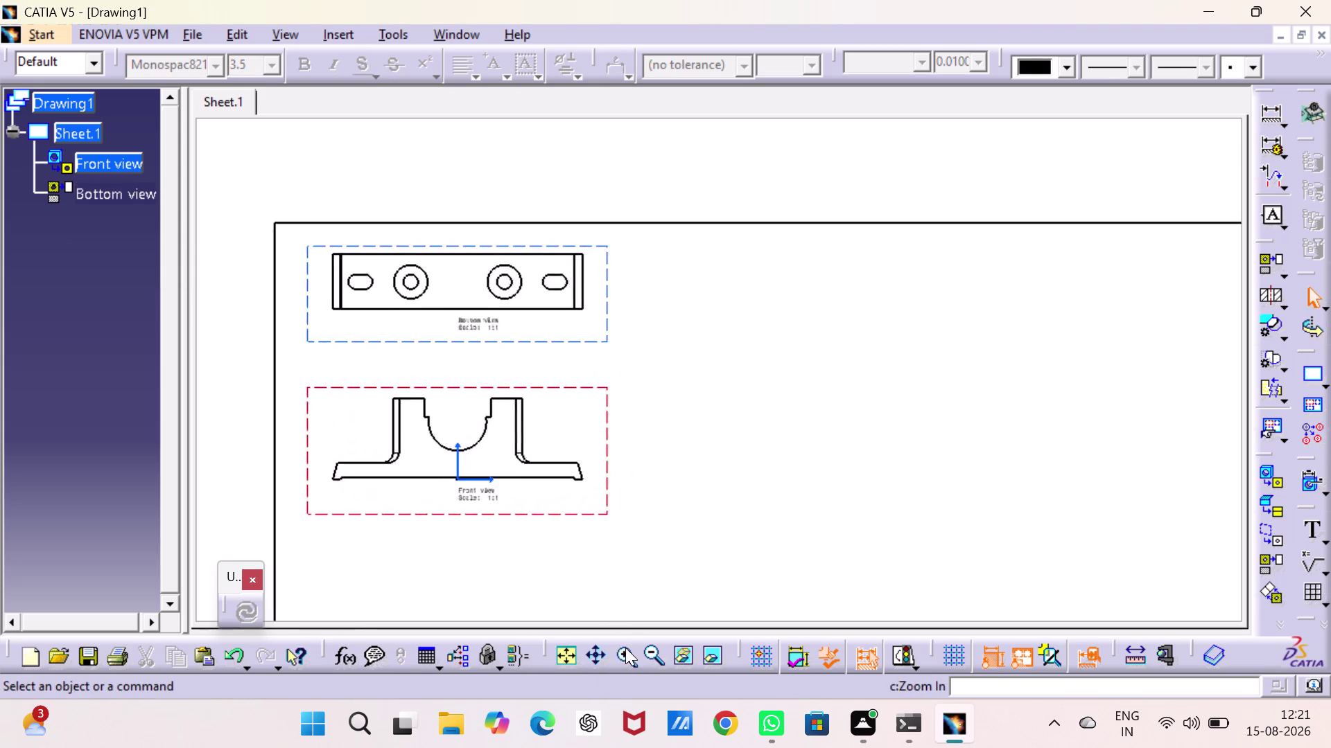
click(625, 648)
middle_drag(508, 394, 693, 495)
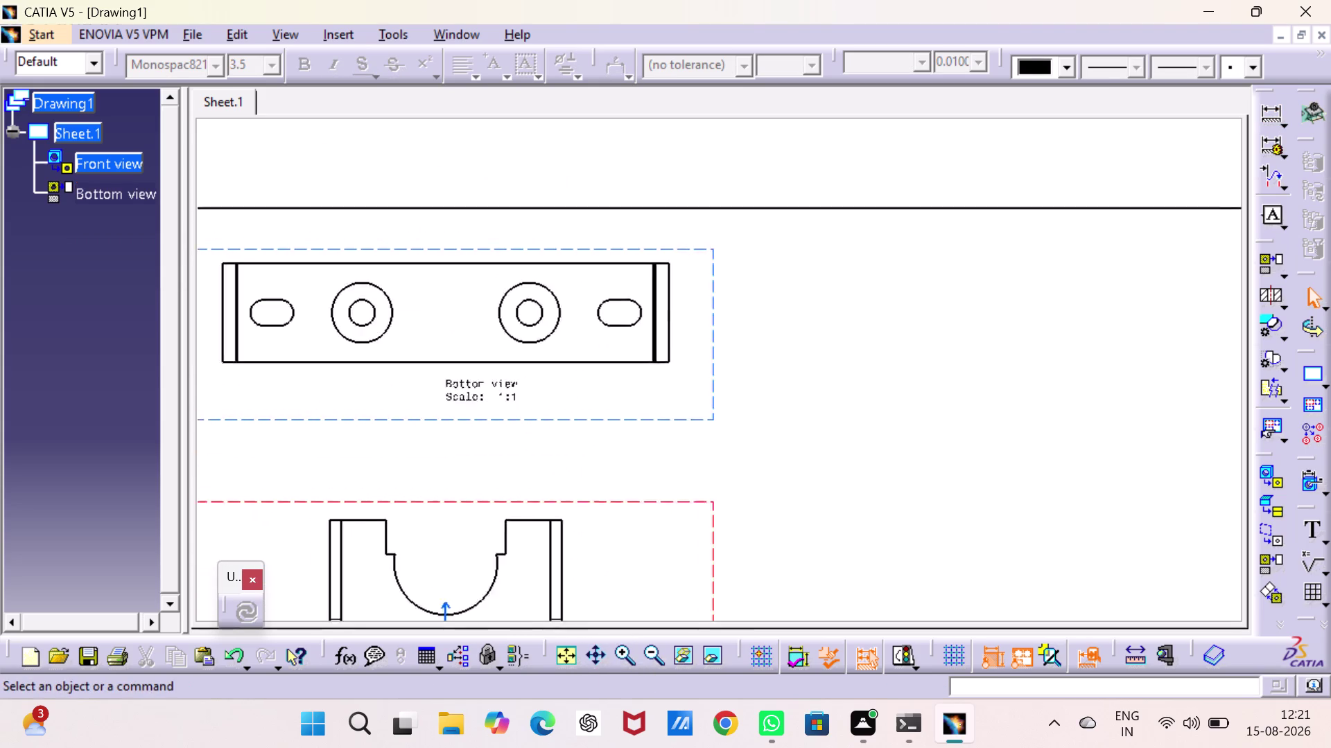
middle_drag(693, 494, 908, 504)
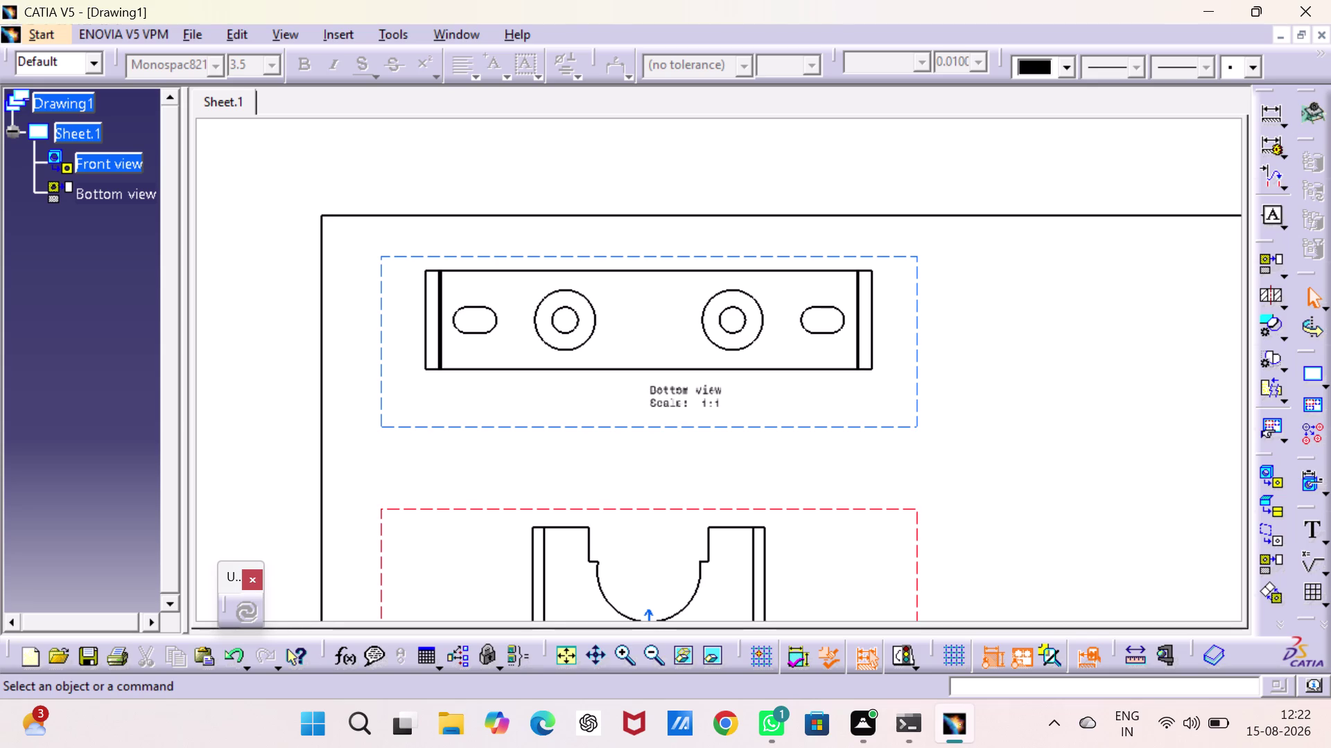
Dimension the bottom view's holes and slot: Ø28, Ø12, Ø12 slot end and 8.
double_click(1269, 113)
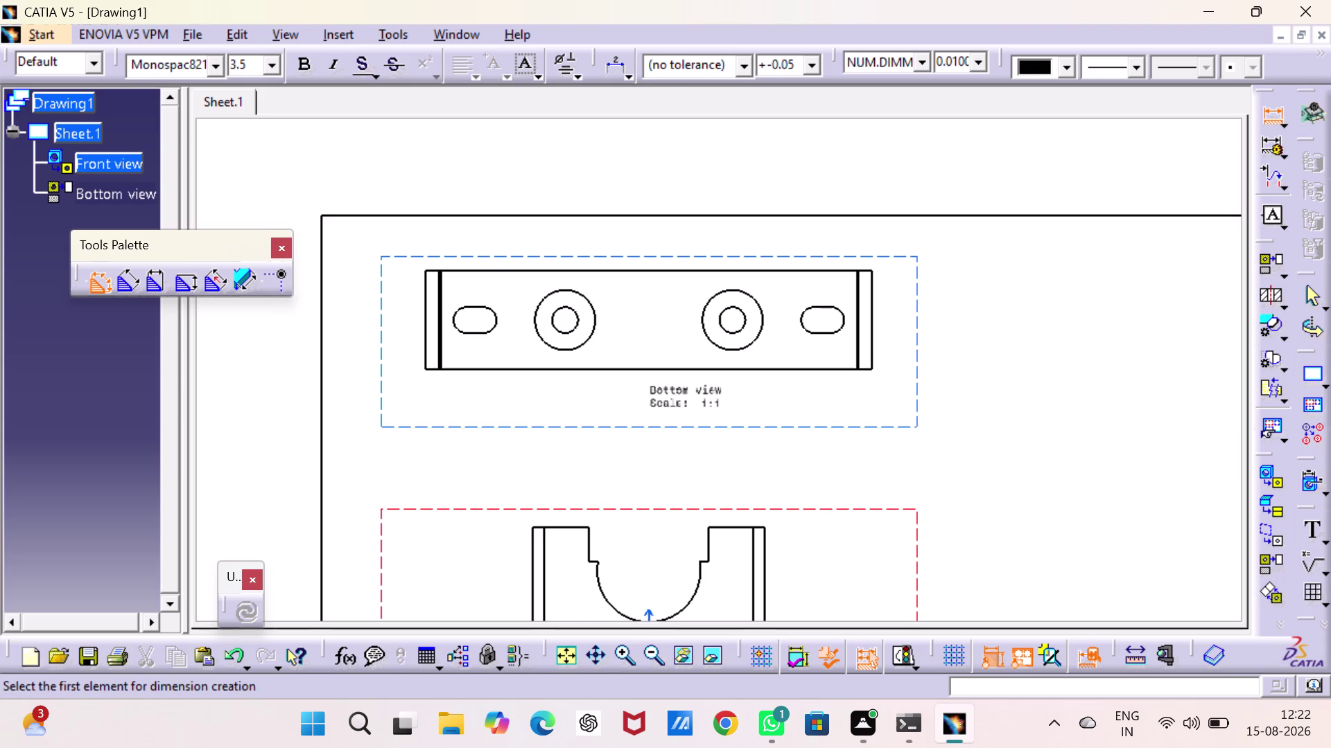
click(750, 293)
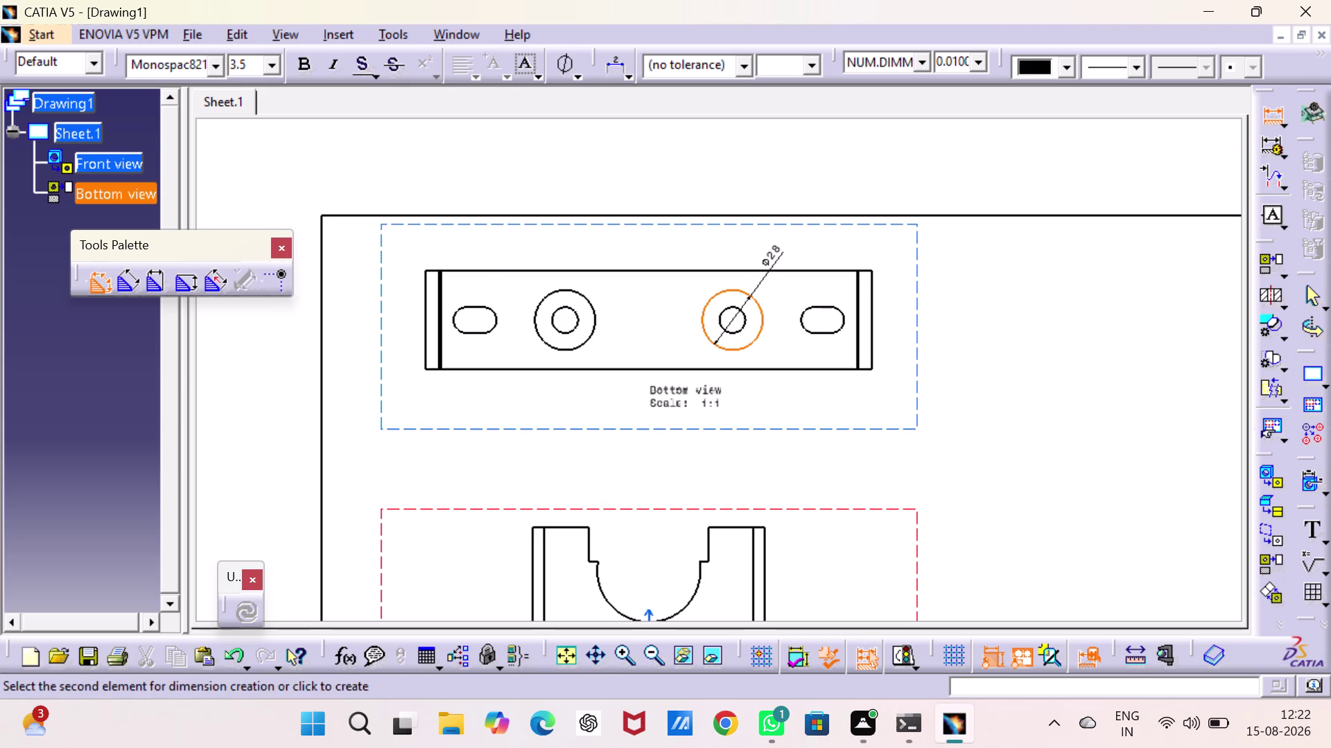
click(777, 257)
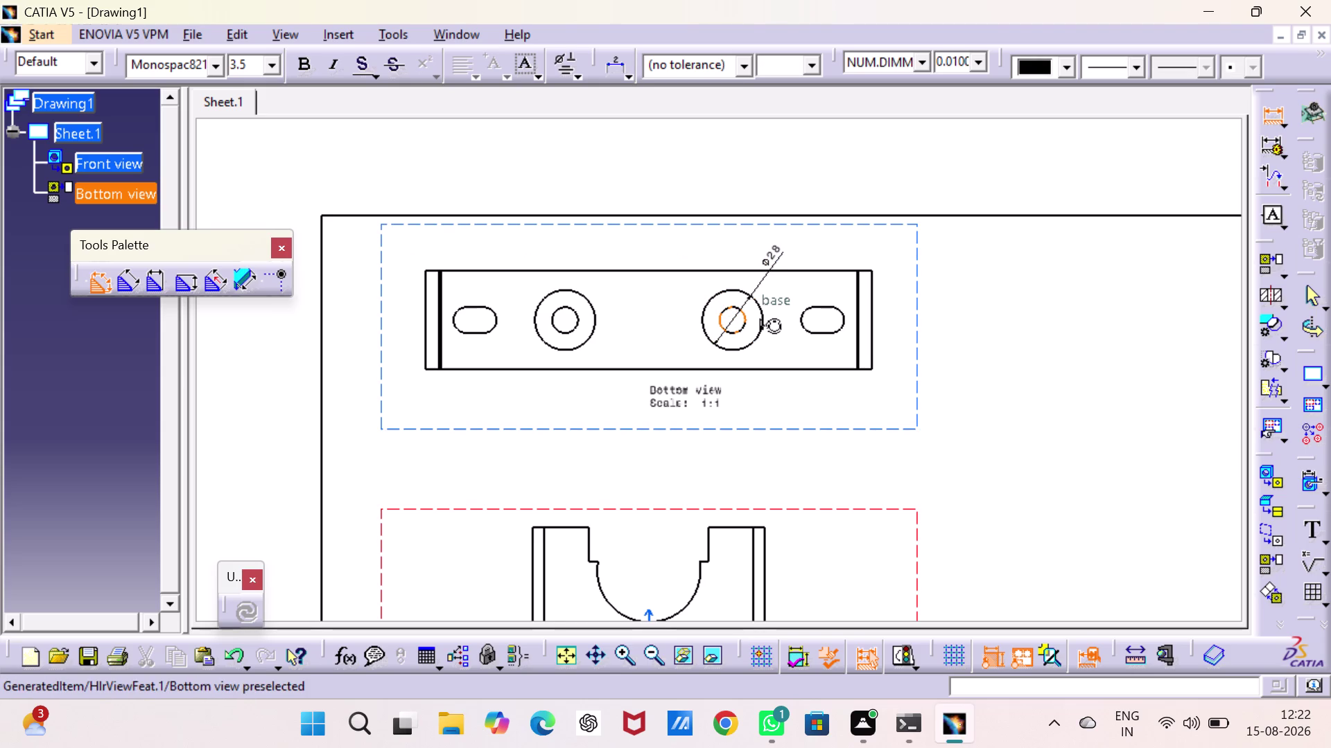
click(728, 311)
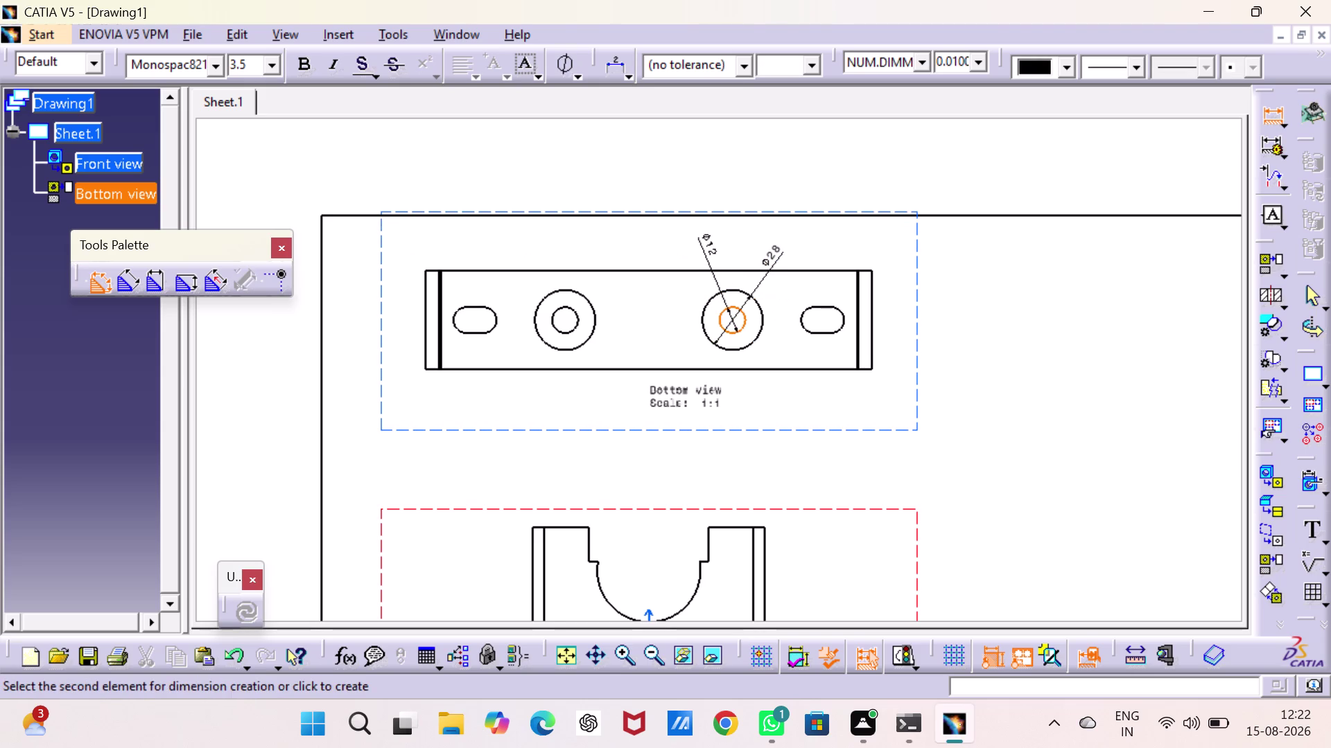
click(702, 247)
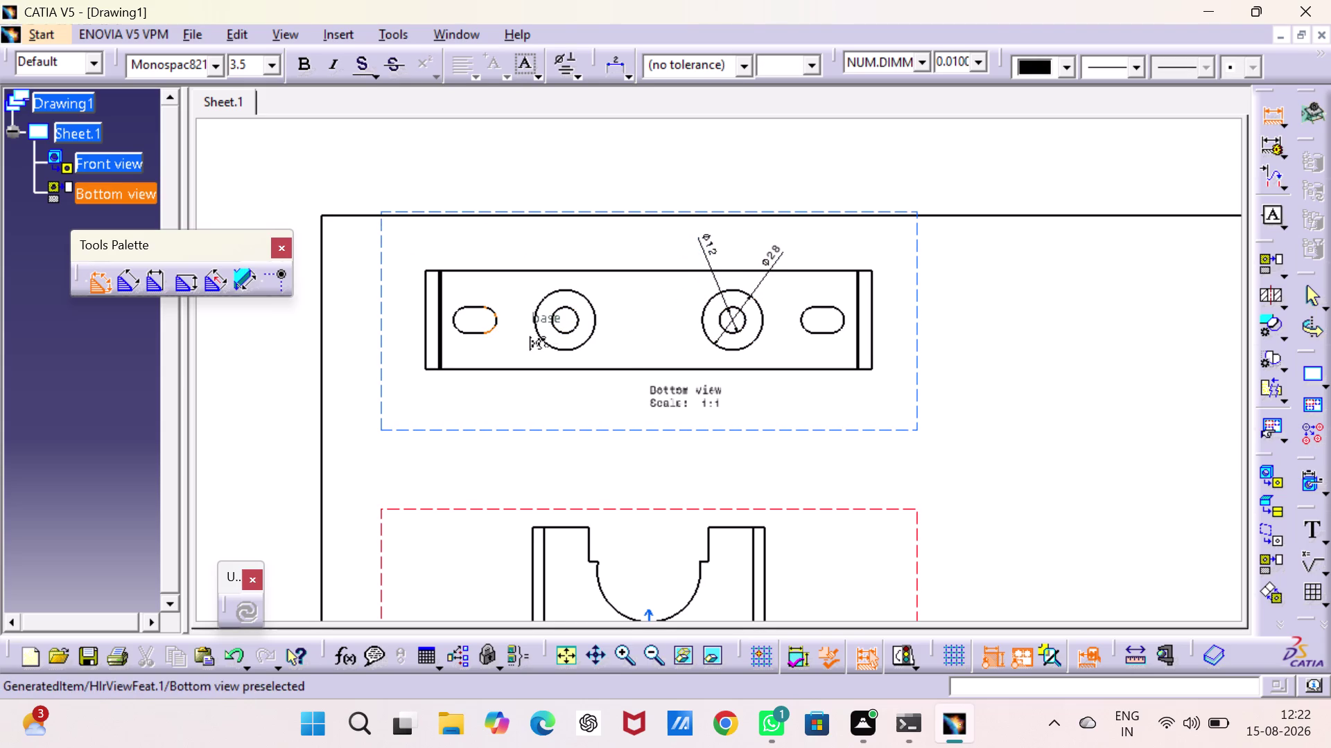
click(495, 324)
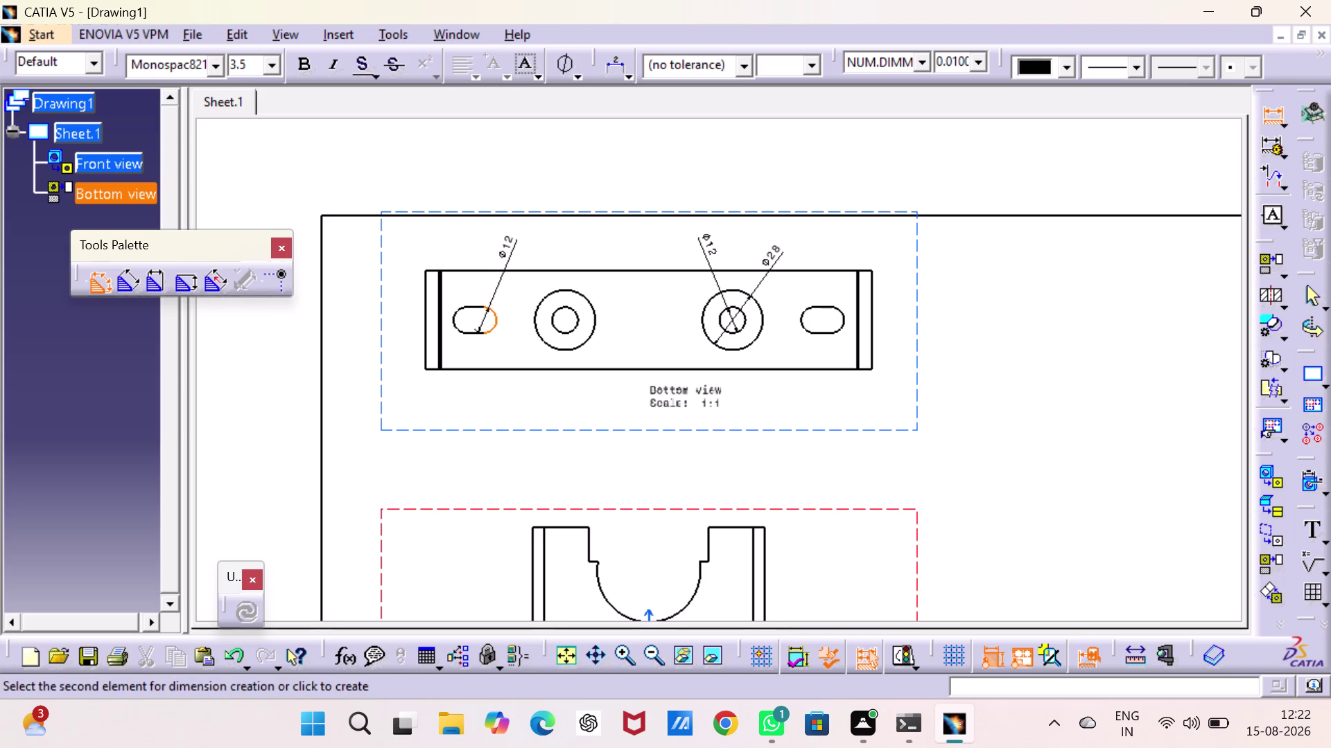
click(513, 250)
click(470, 305)
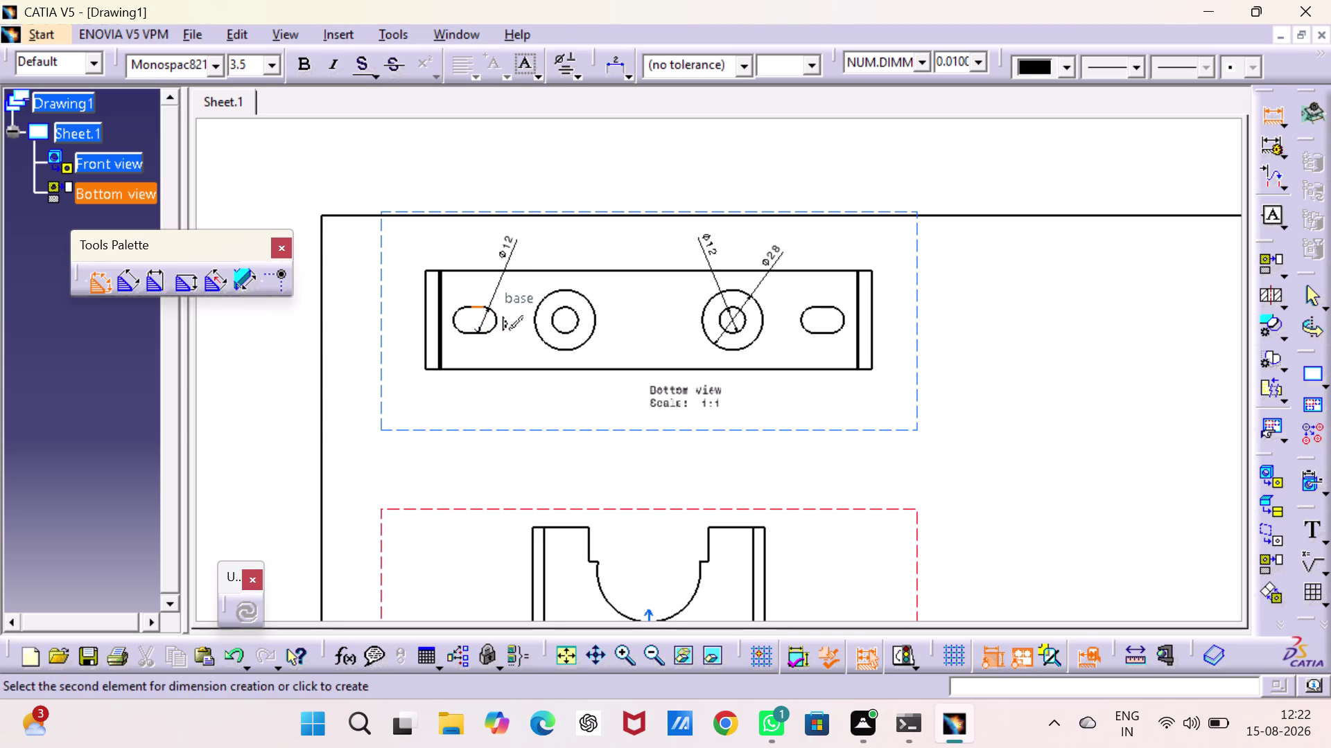
click(481, 253)
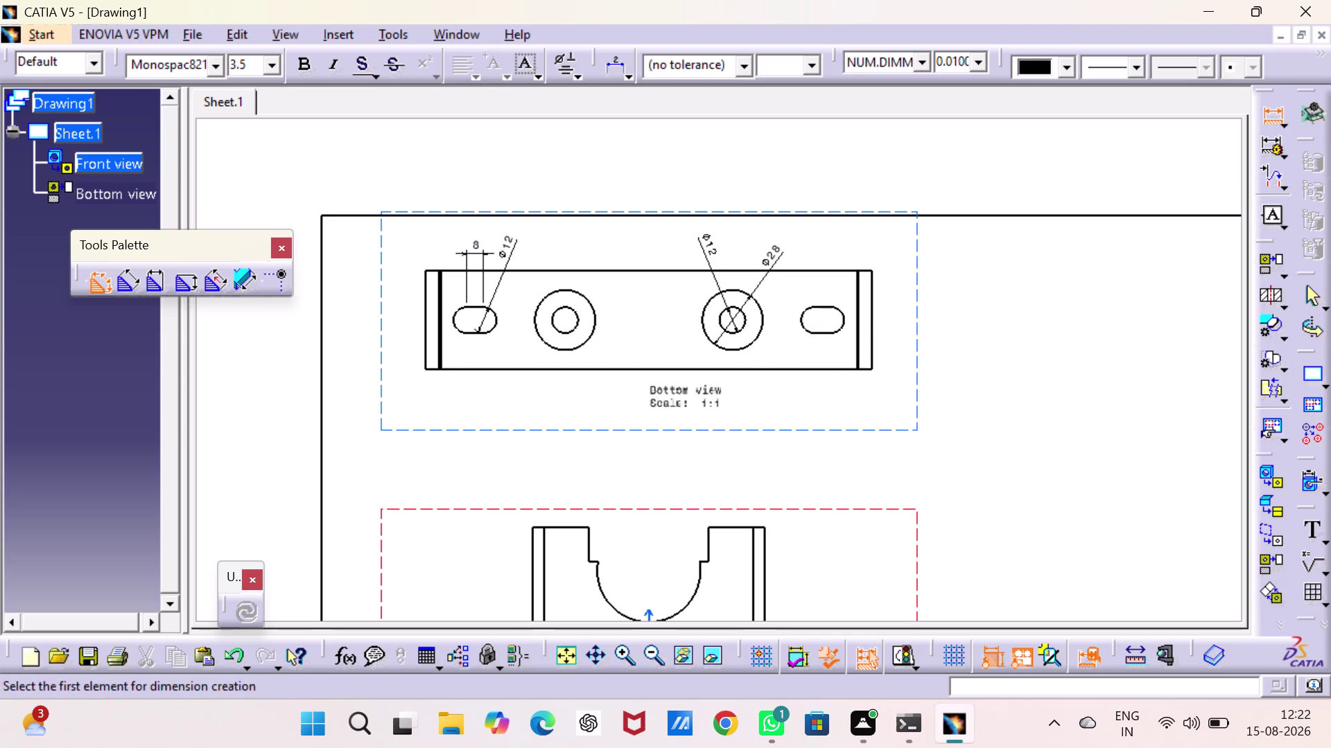
Add the 46 height and 208 overall length dimensions to the bottom view.
click(855, 342)
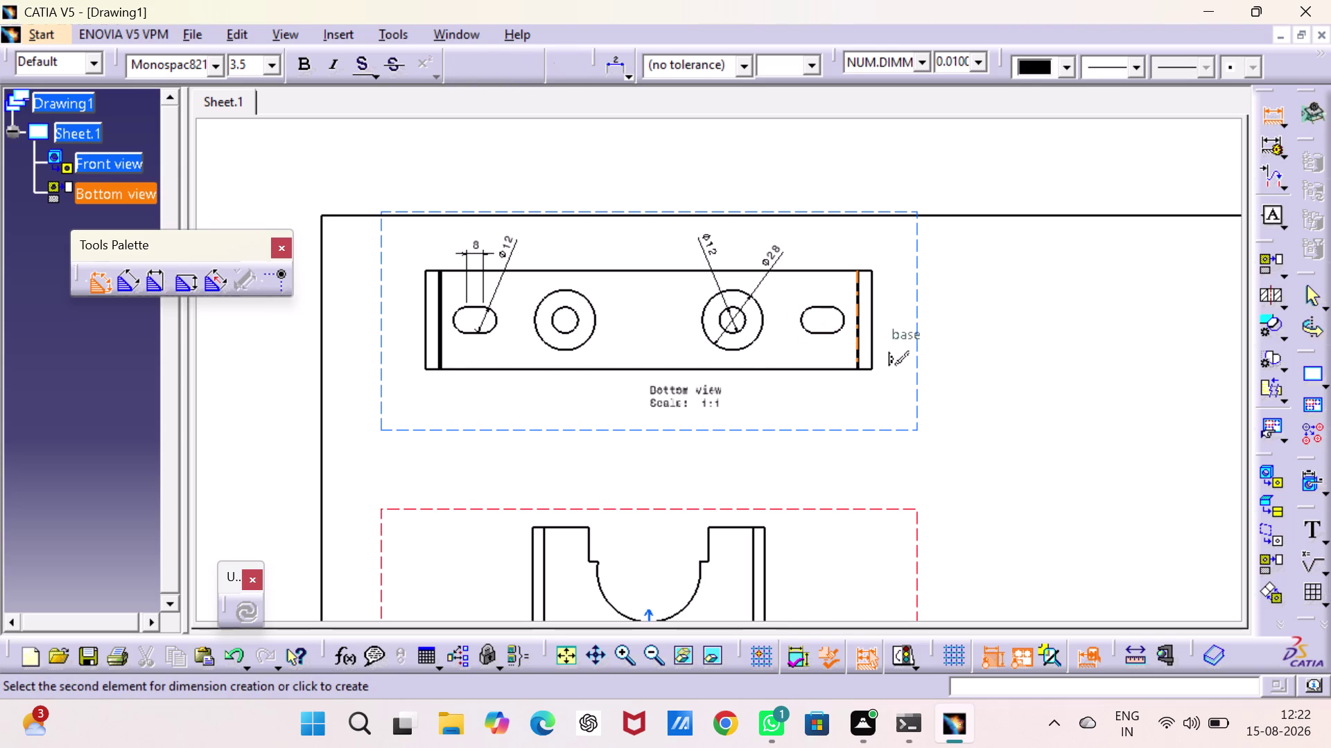
click(898, 330)
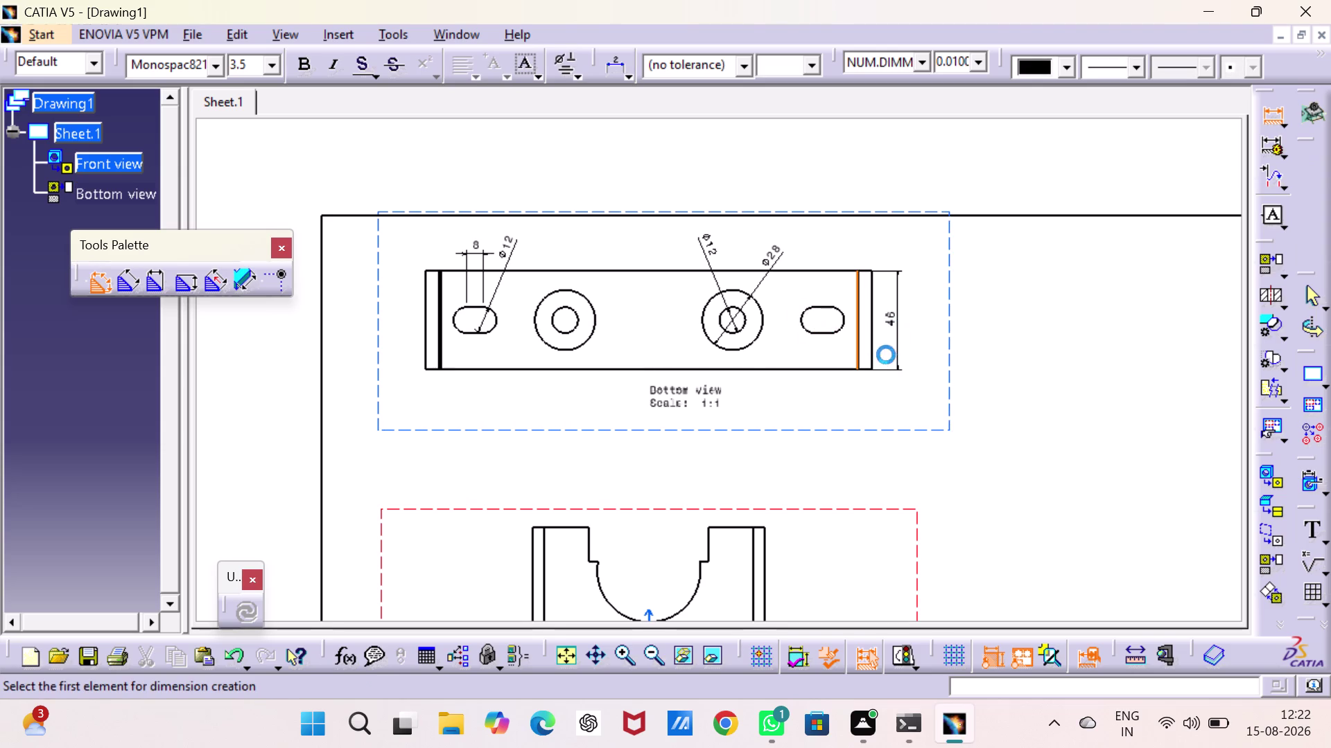
click(871, 357)
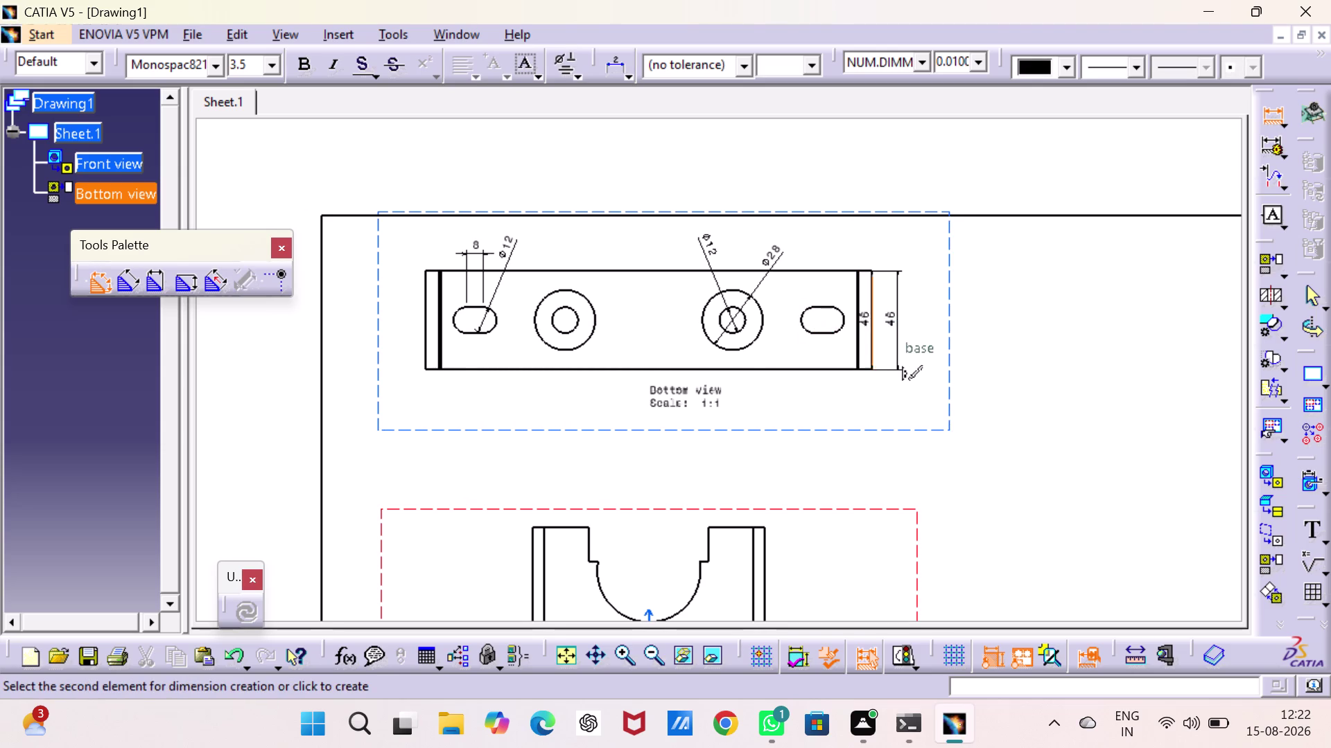
click(424, 330)
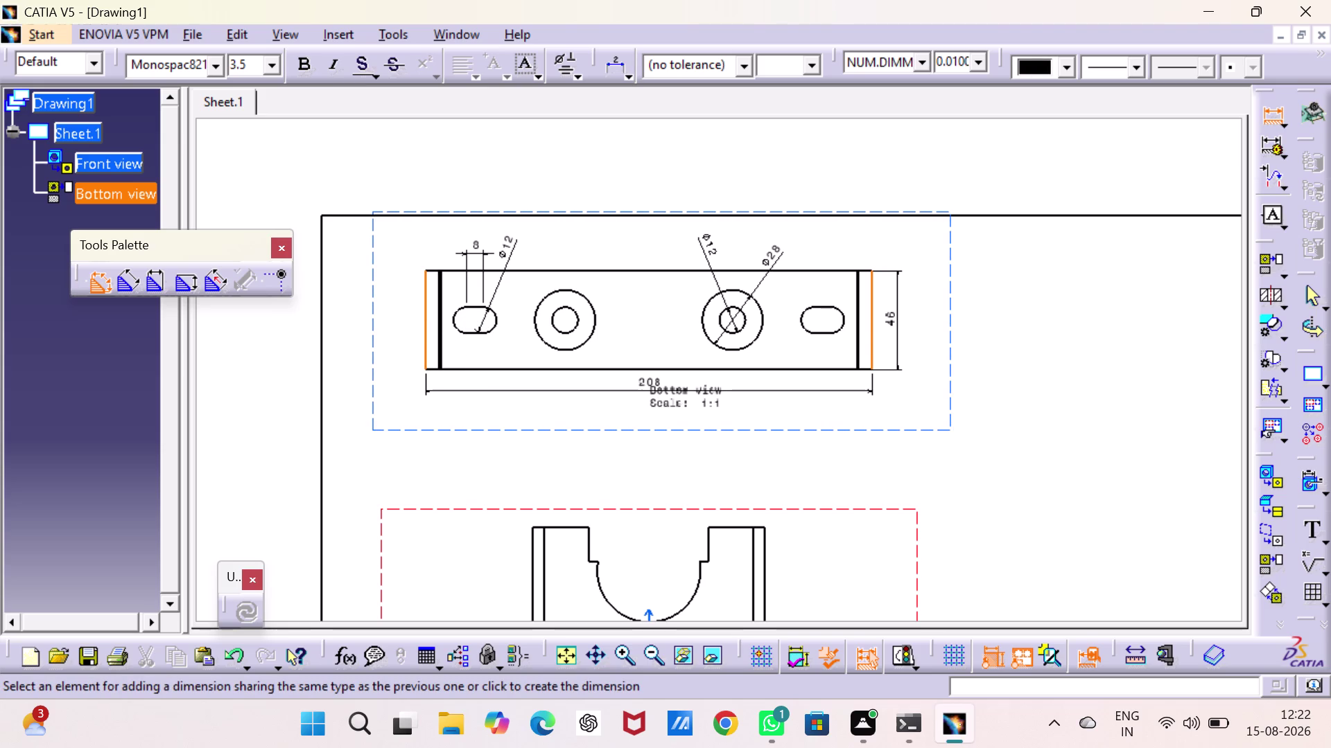
click(651, 387)
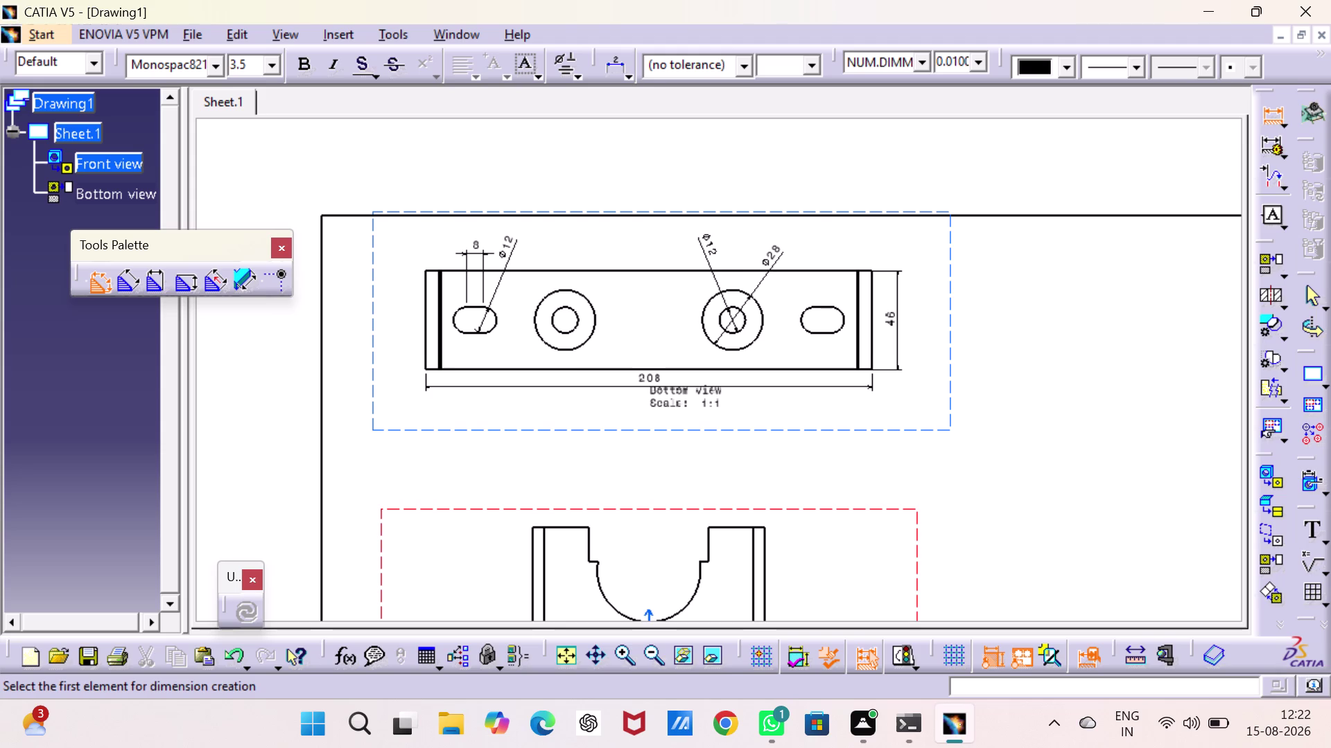
middle_drag(890, 486, 886, 286)
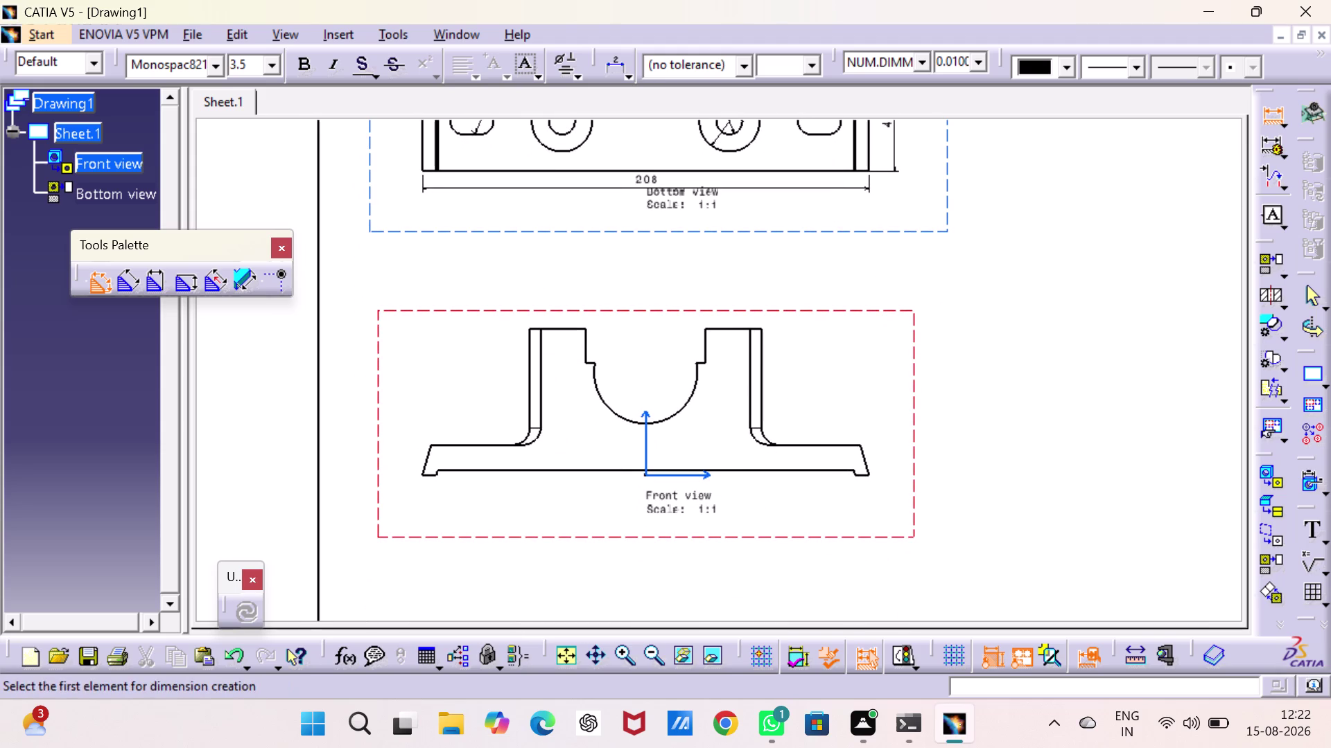
click(766, 436)
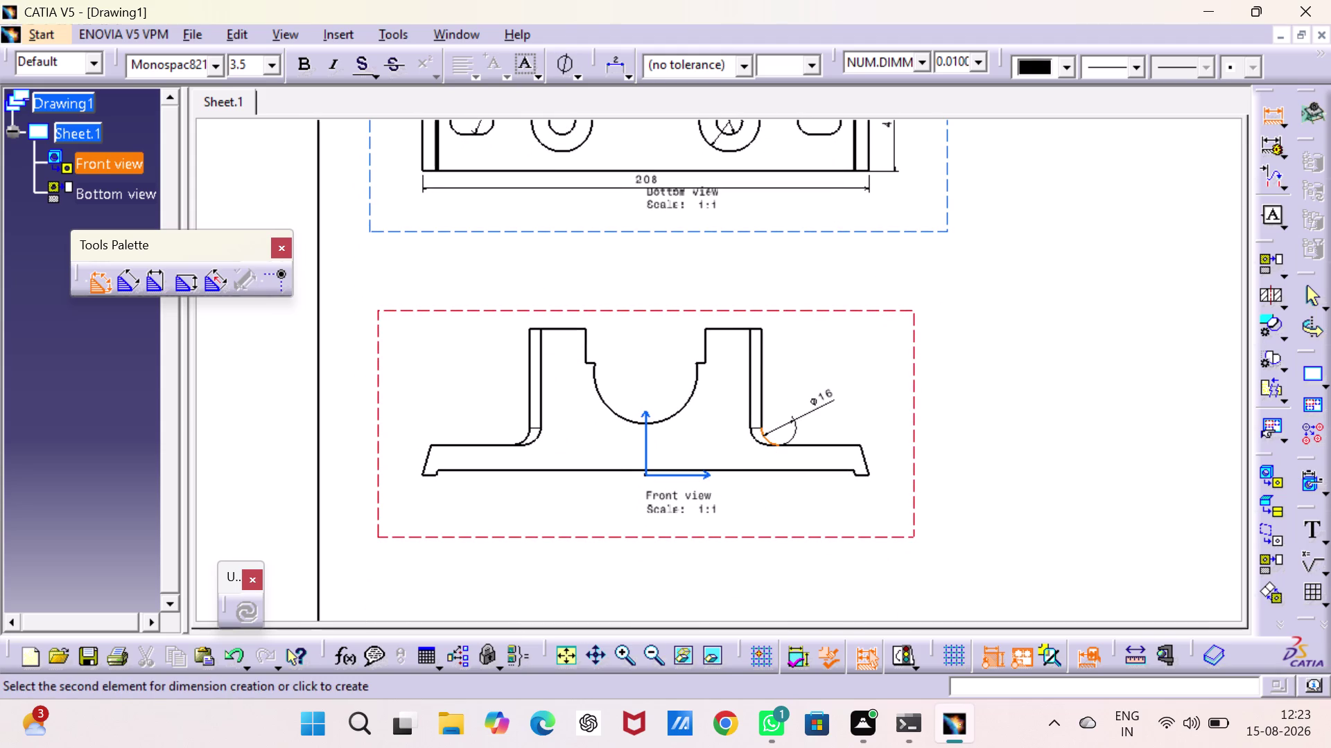
click(824, 405)
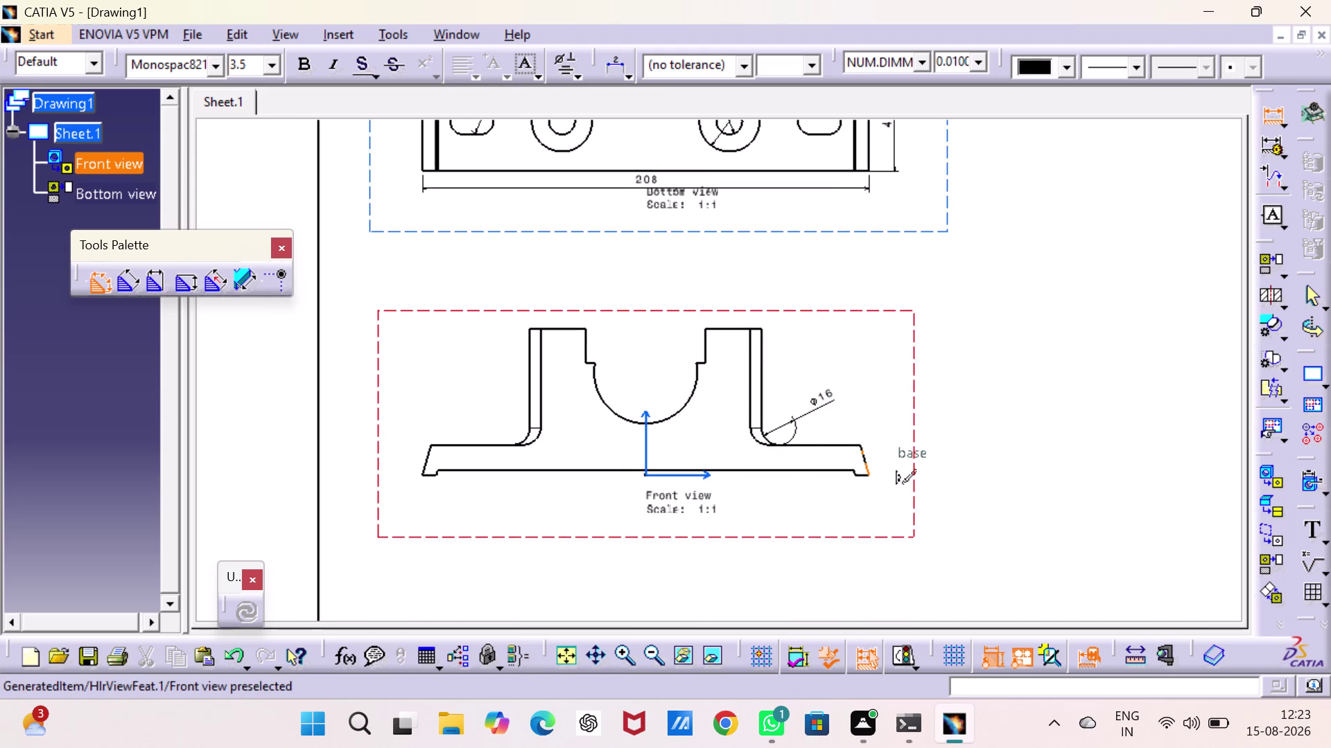
click(863, 461)
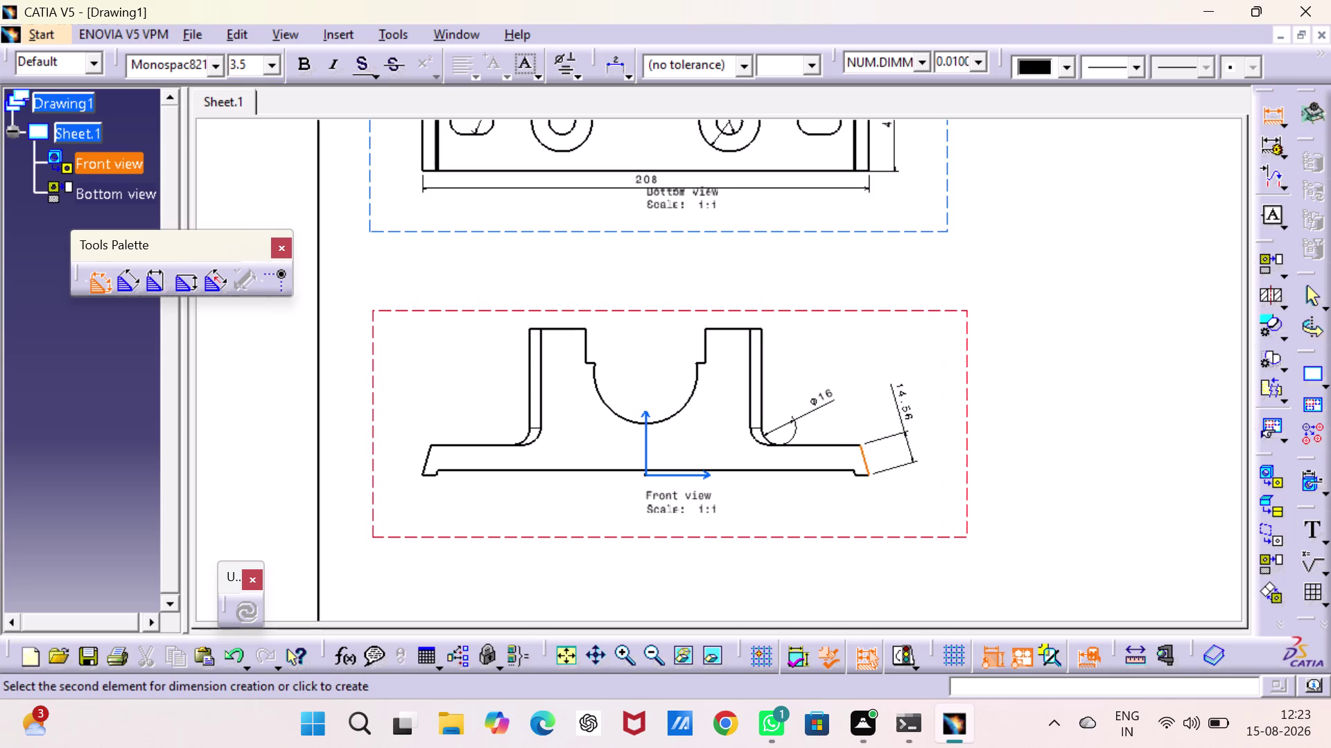
key(Escape)
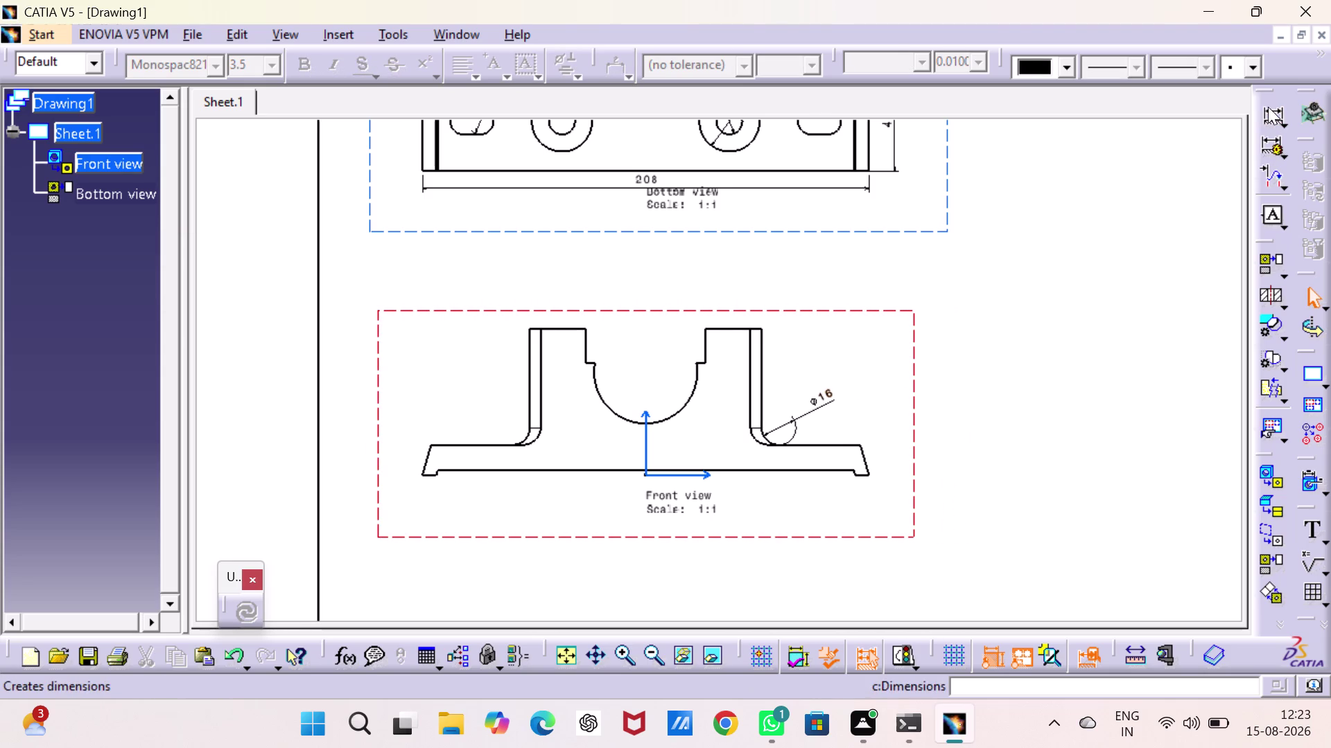
double_click(1267, 107)
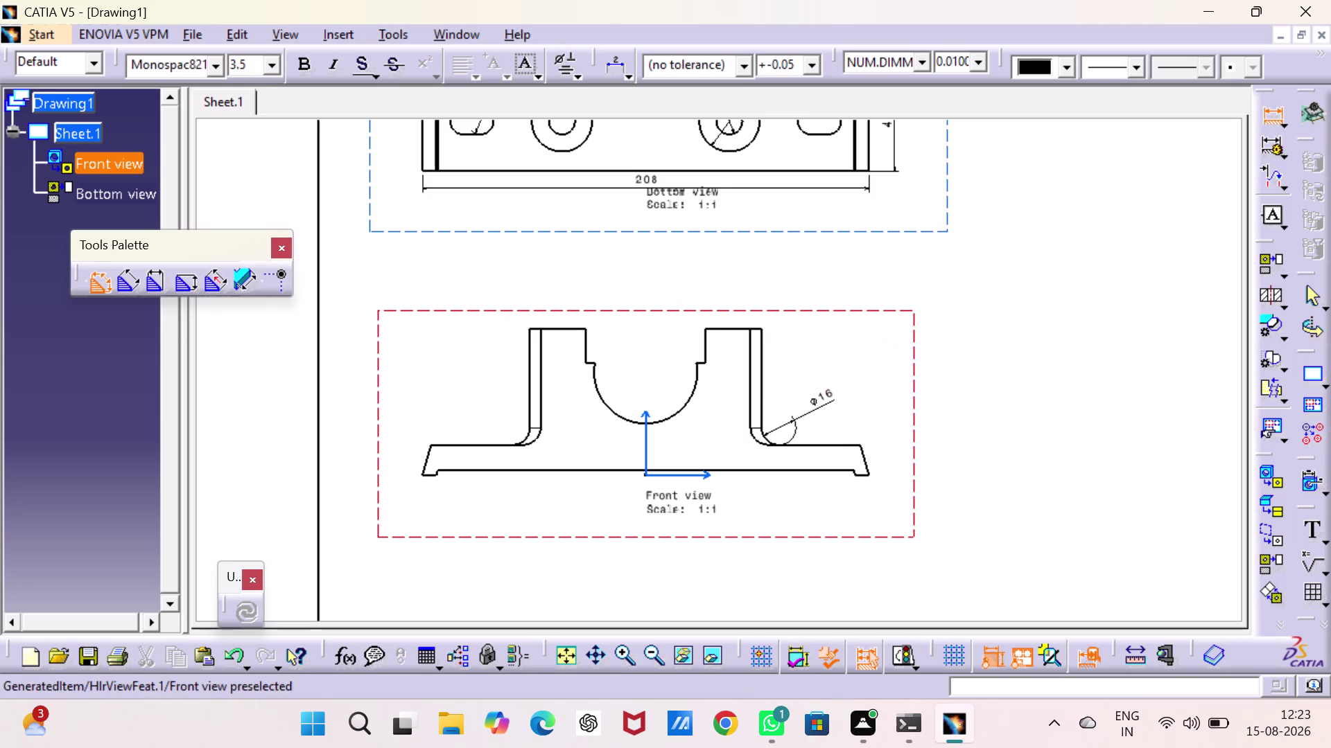
click(691, 398)
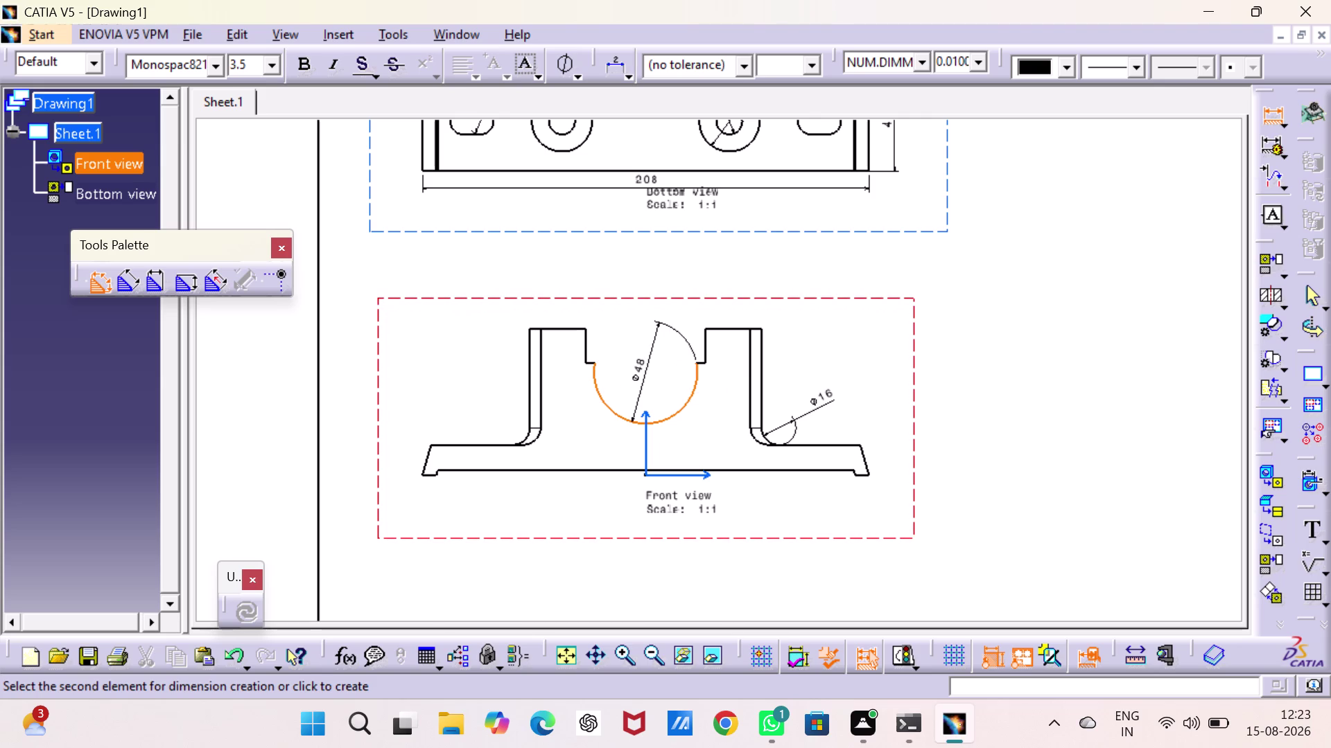
click(652, 347)
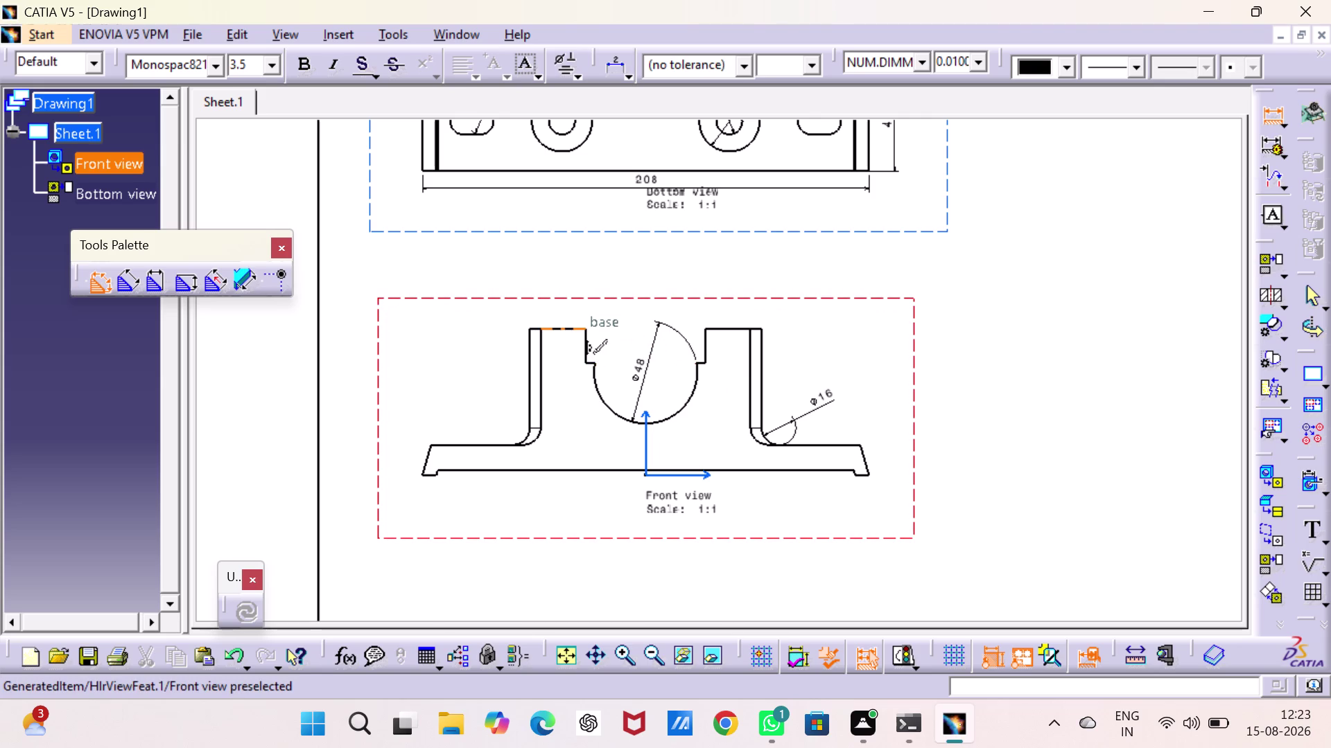
click(480, 470)
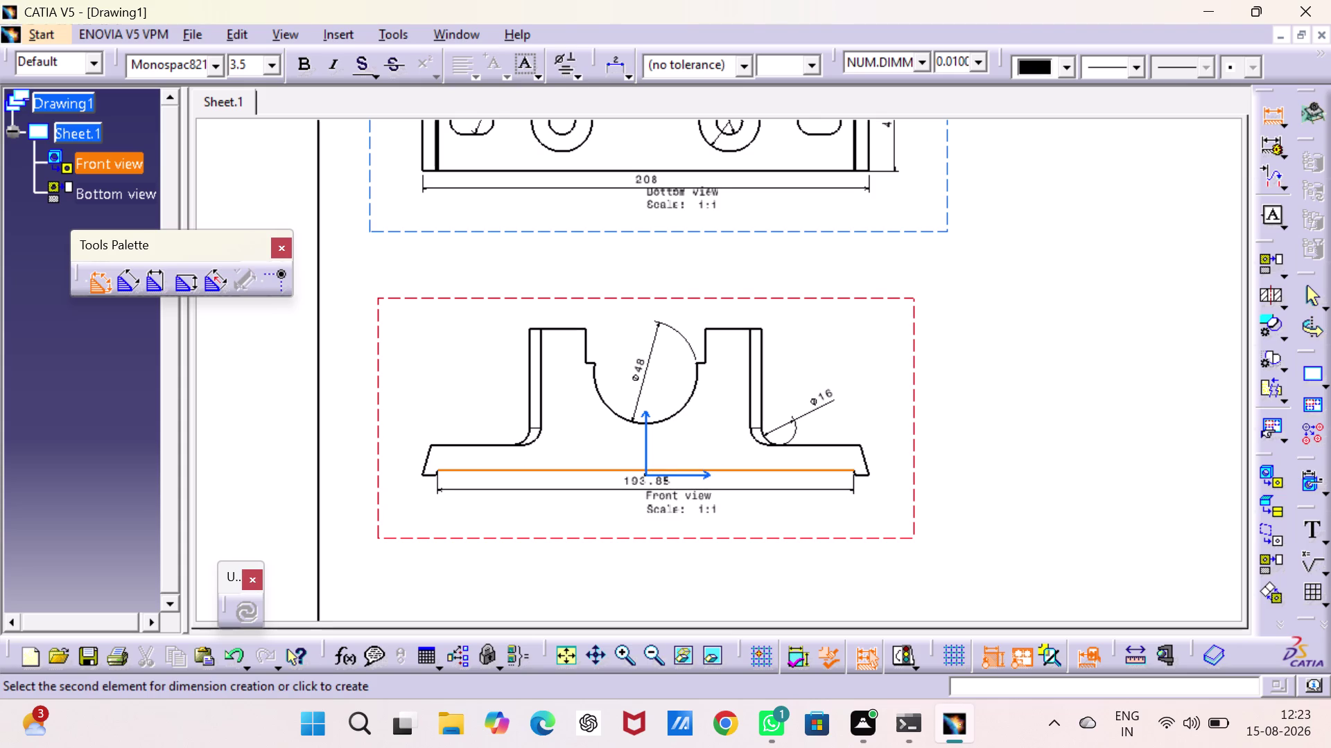
key(Escape)
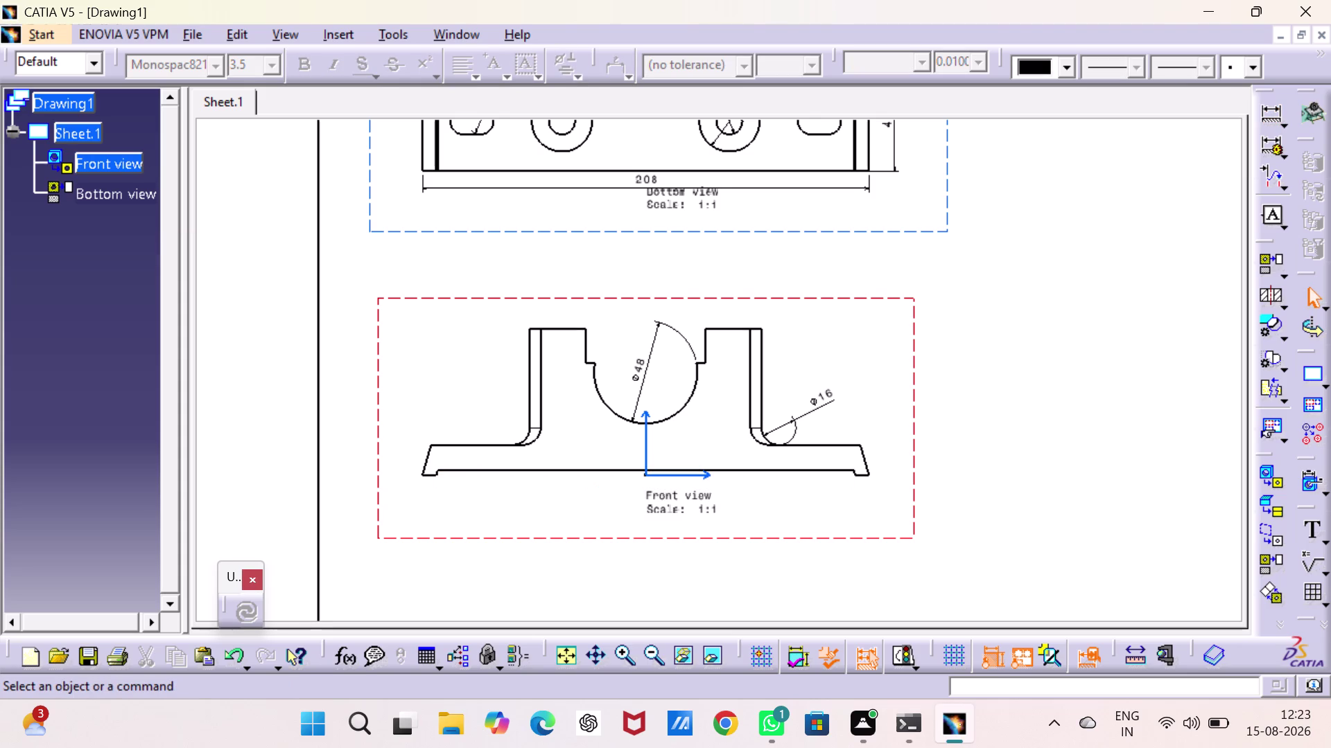
double_click(1266, 109)
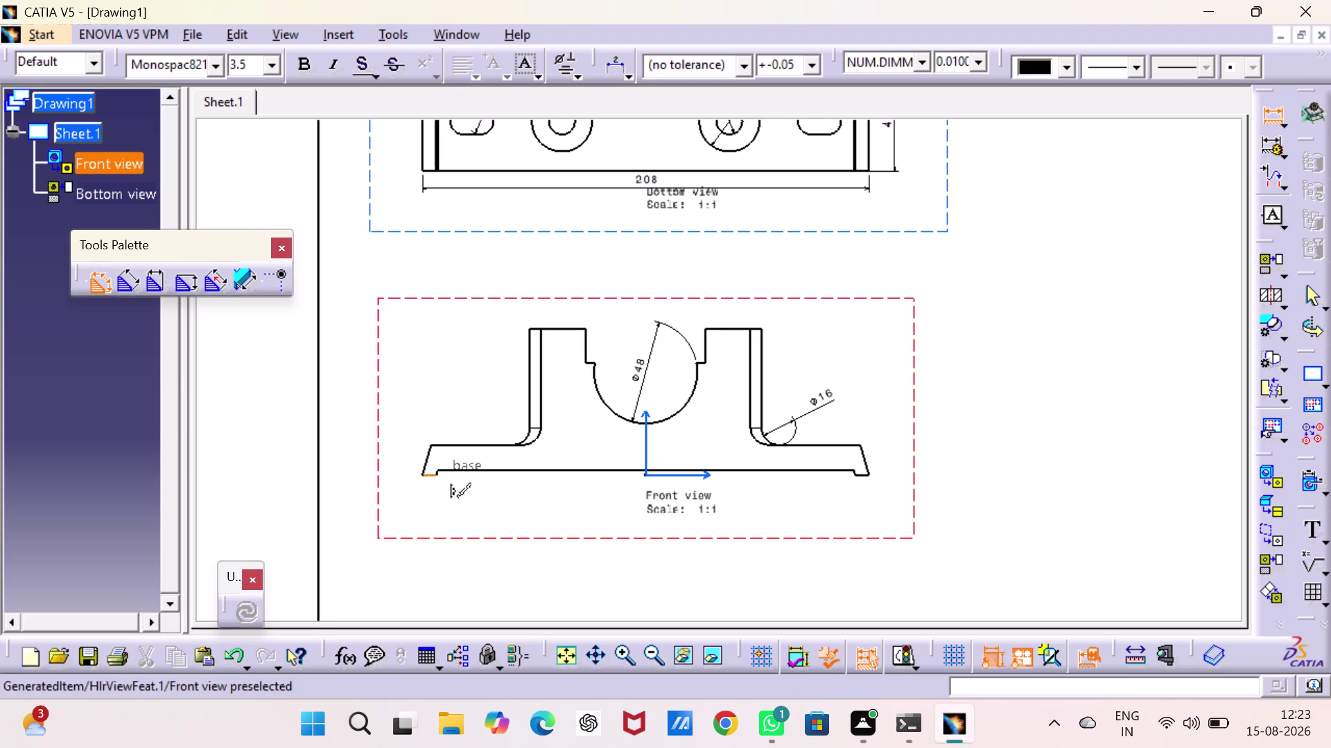
click(425, 460)
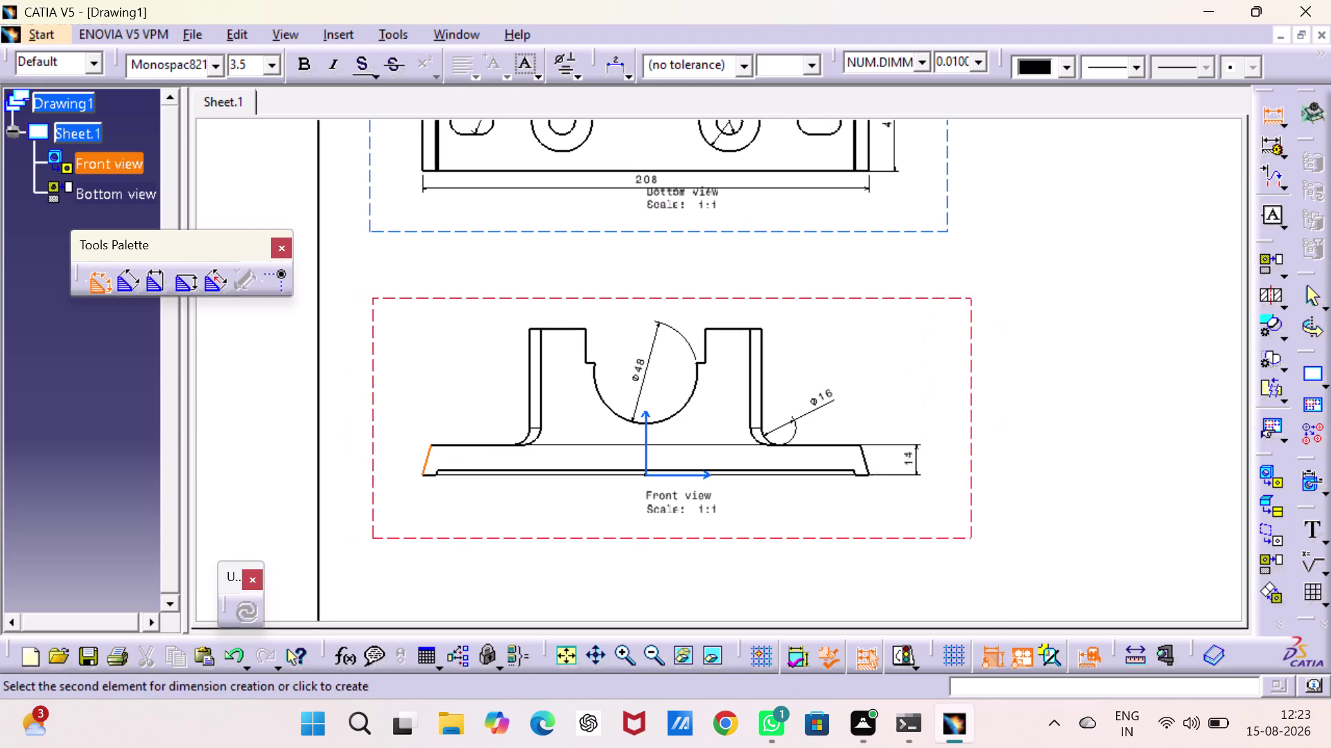
click(862, 458)
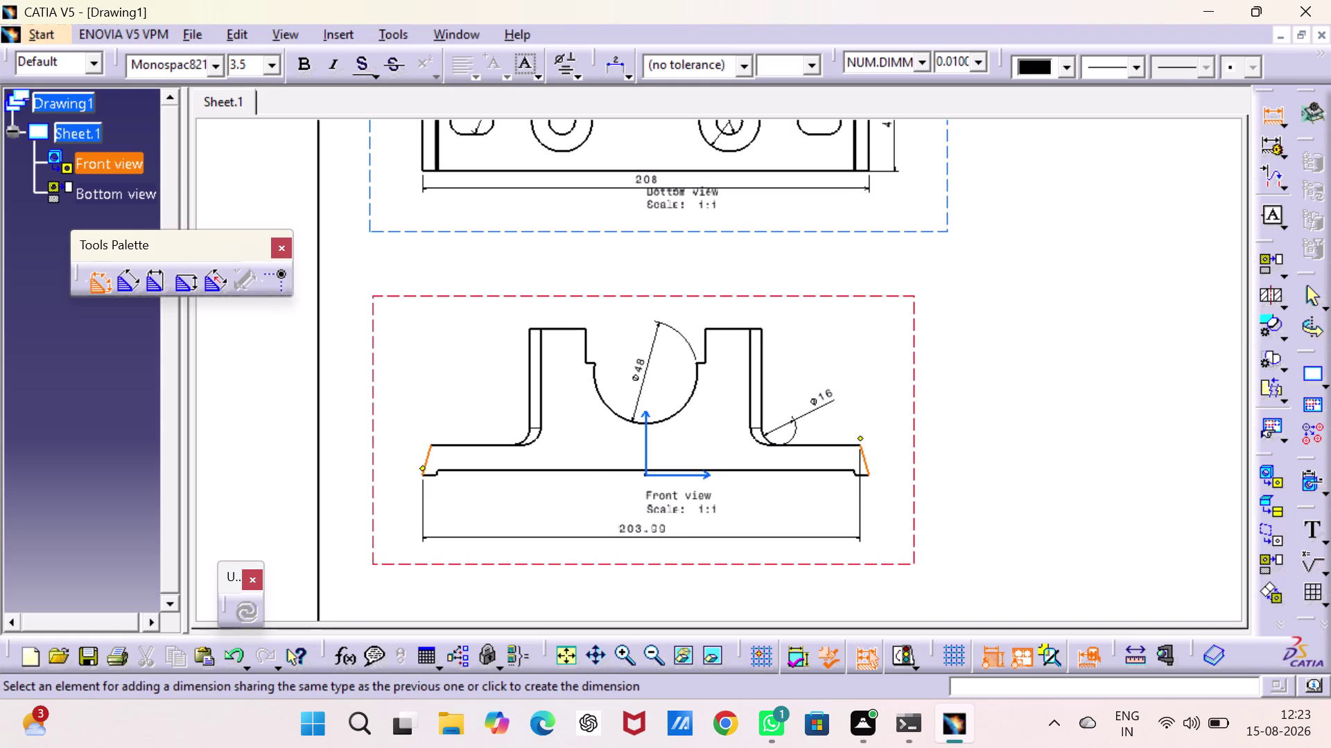
key(Escape)
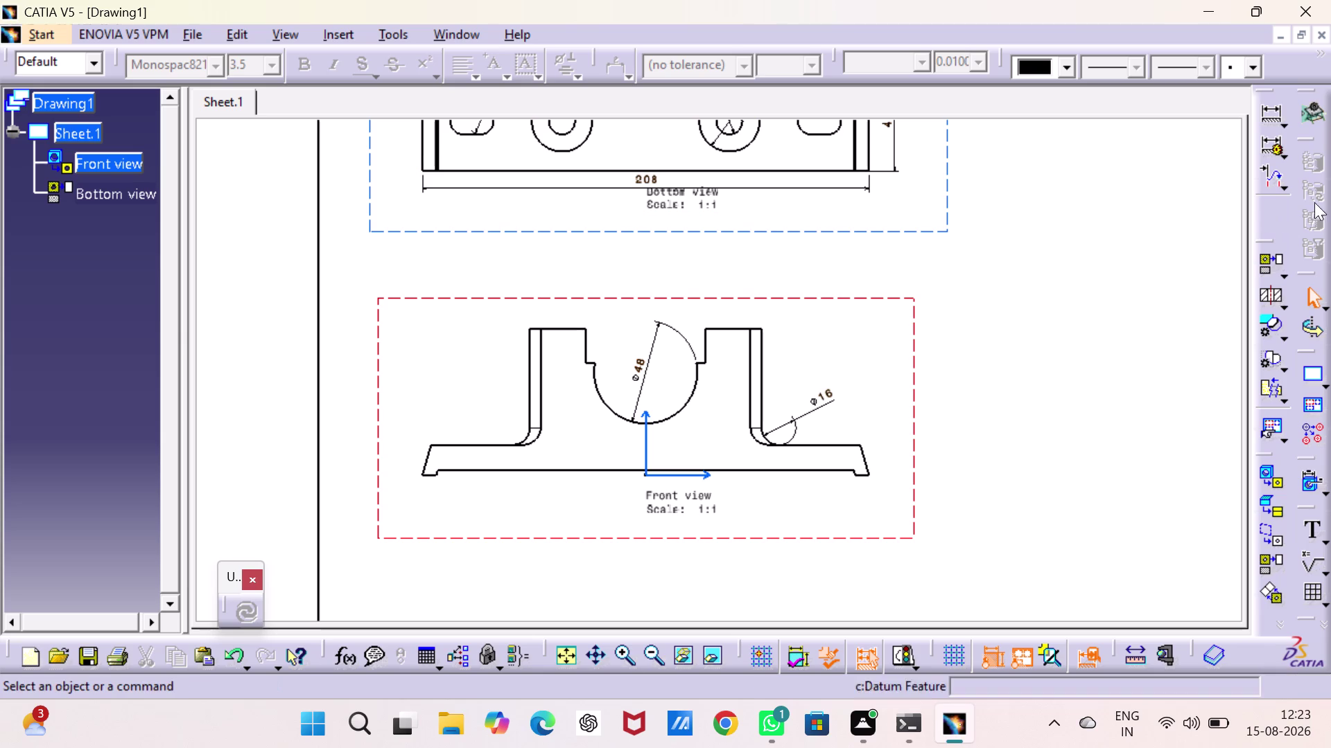
double_click(1262, 117)
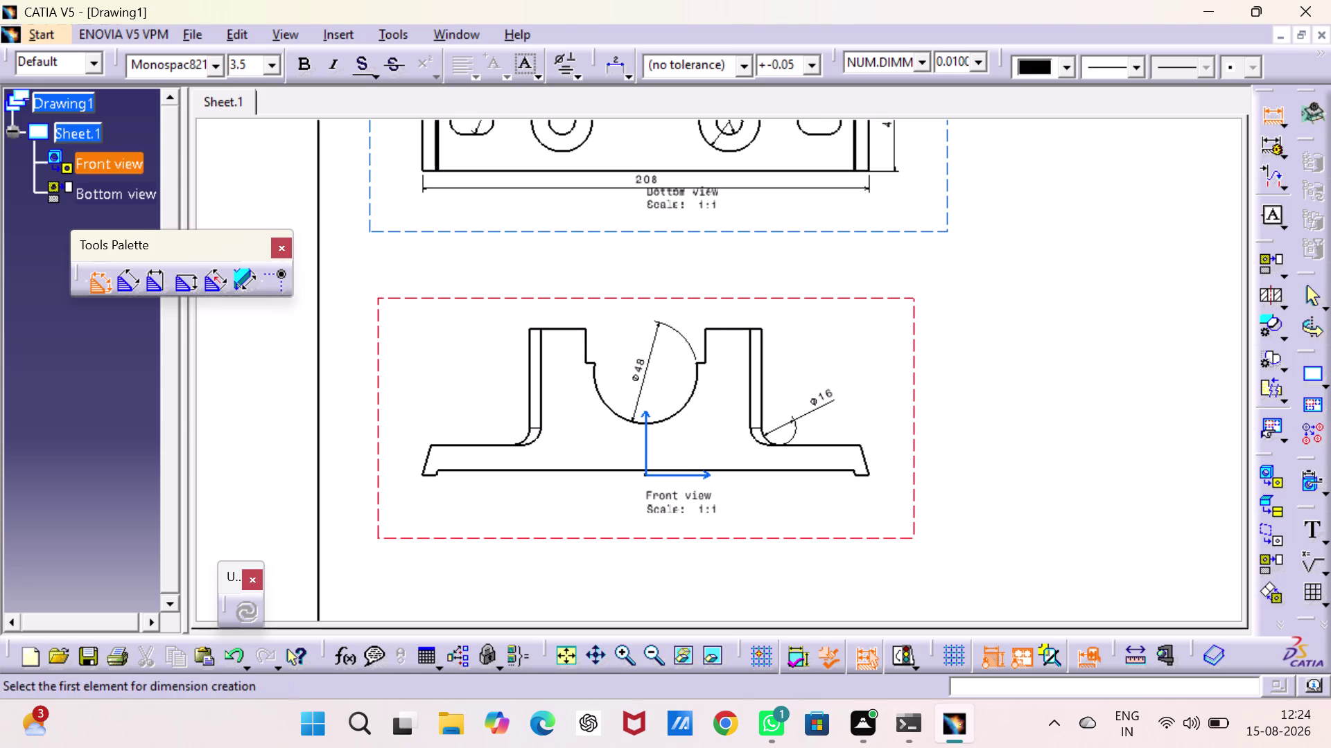
Dimension the front view's 66 overall height, from block top to base bottom.
click(557, 330)
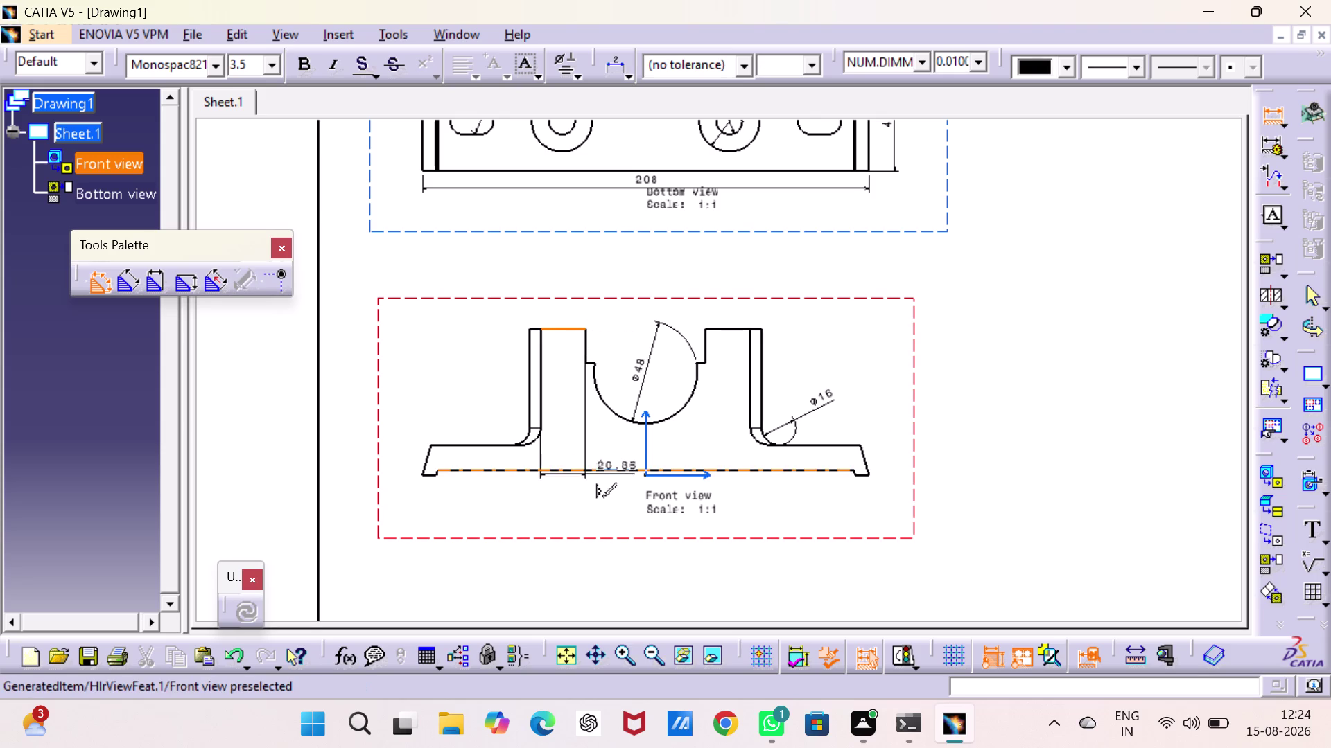
click(567, 469)
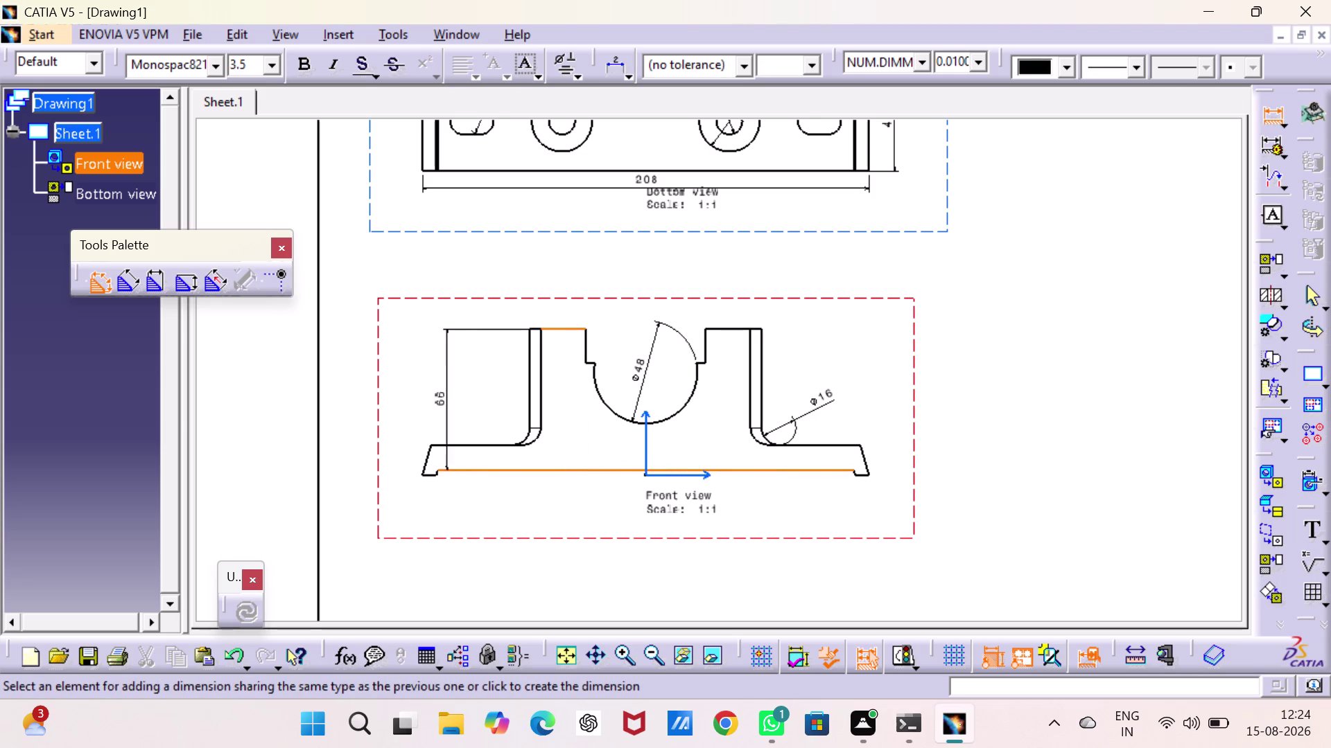
click(399, 414)
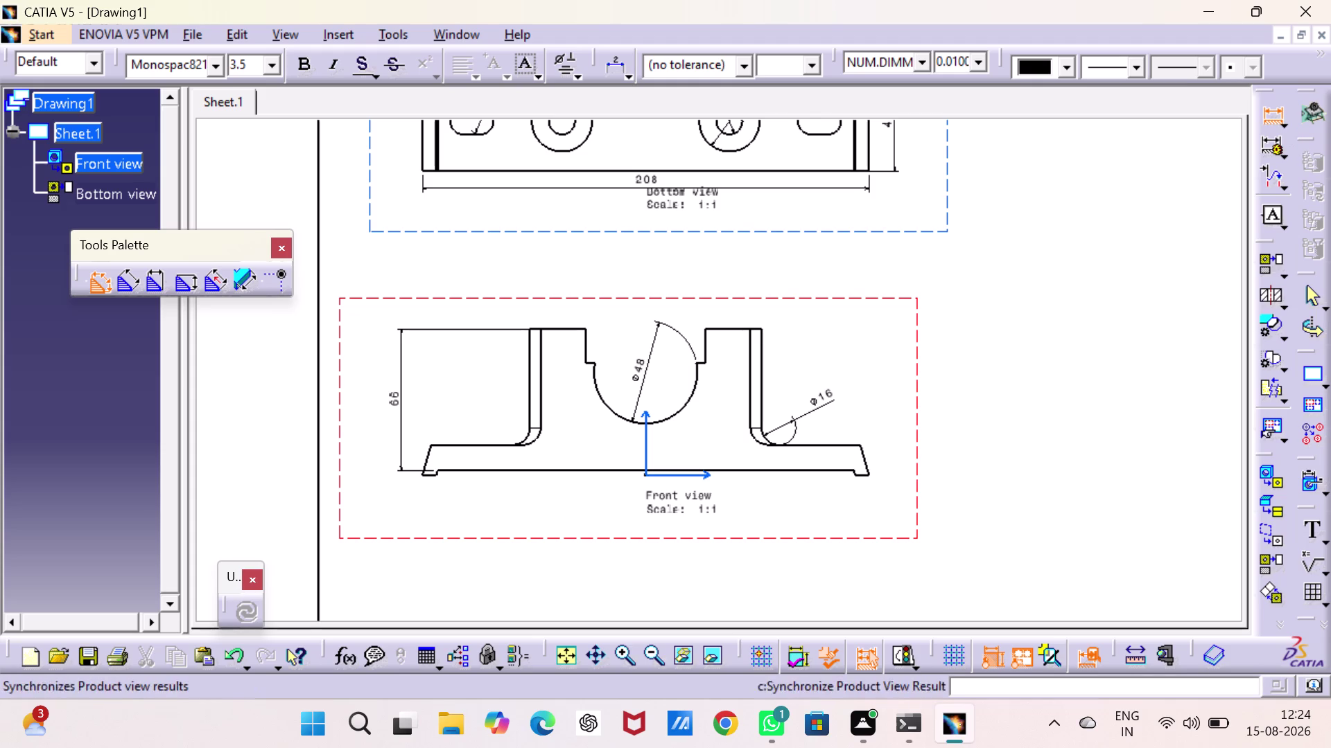
click(861, 475)
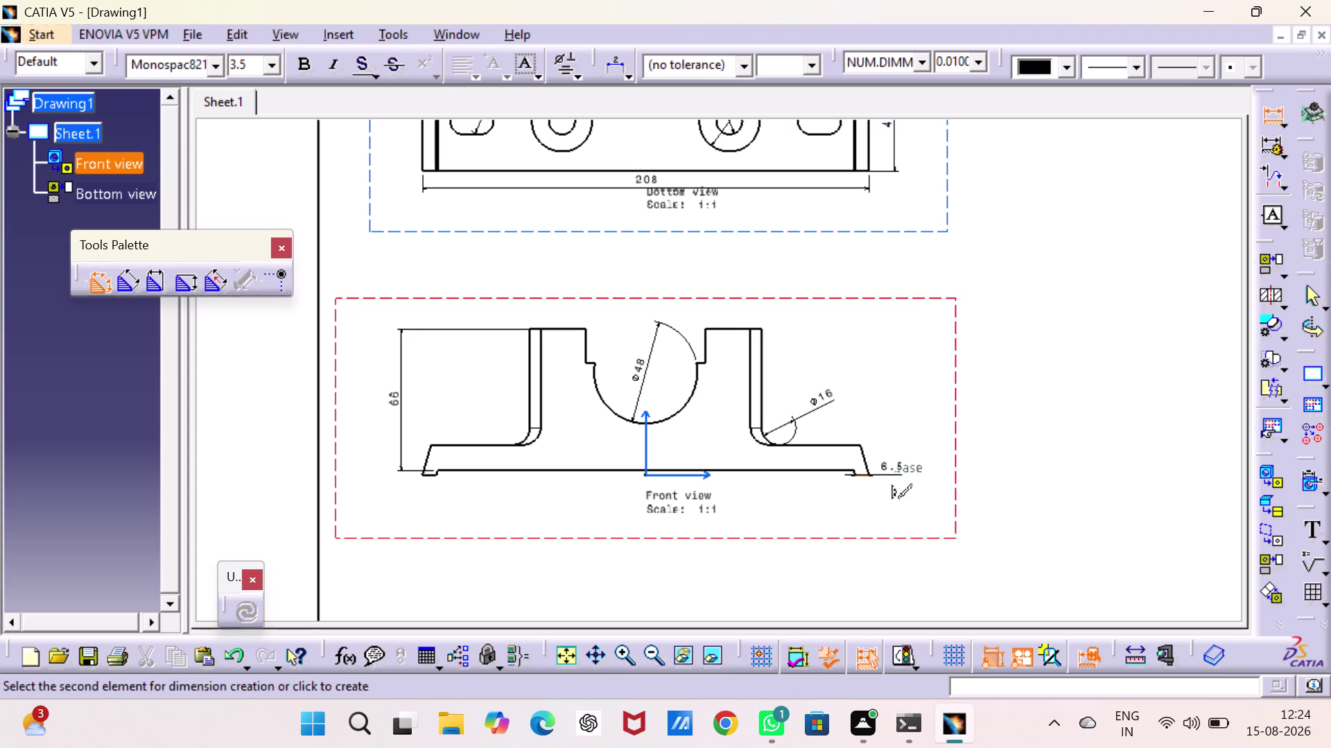
Add the 14 base thickness dimension, then finish dimensioning and fit the sheet.
click(839, 444)
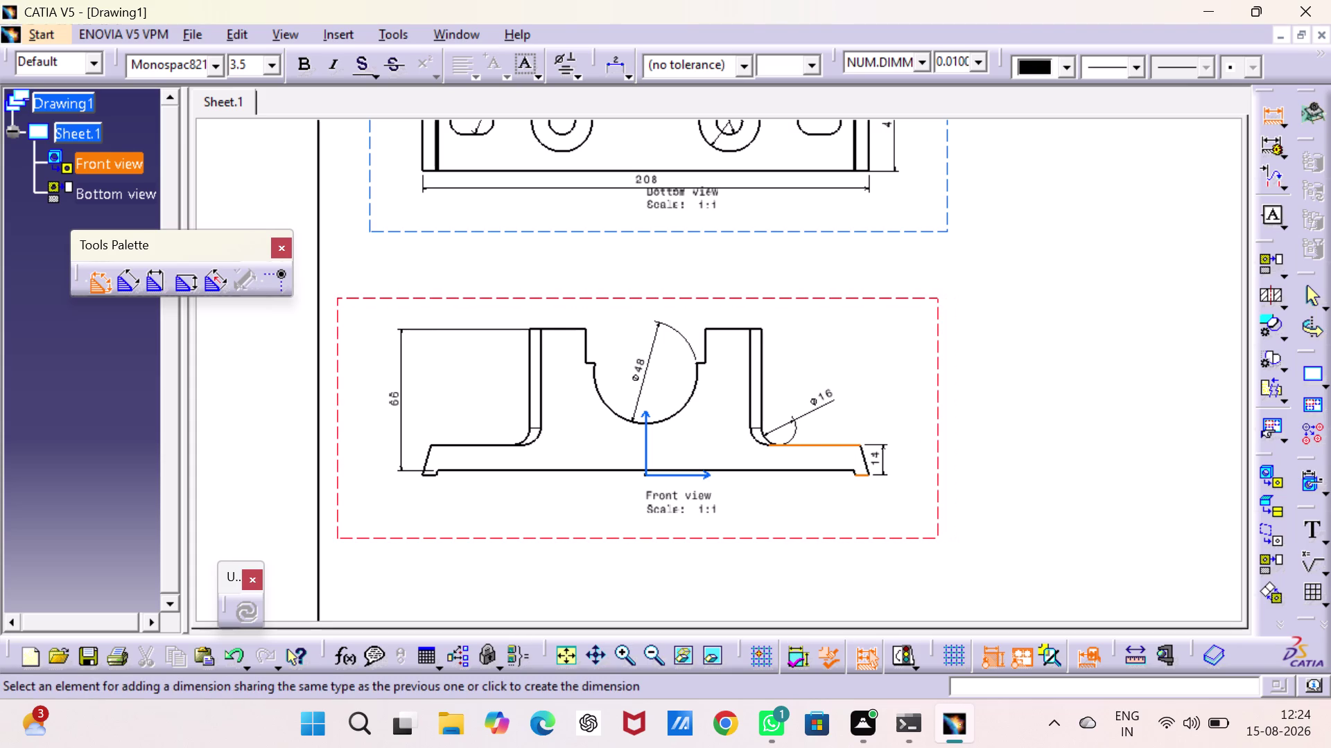
click(883, 455)
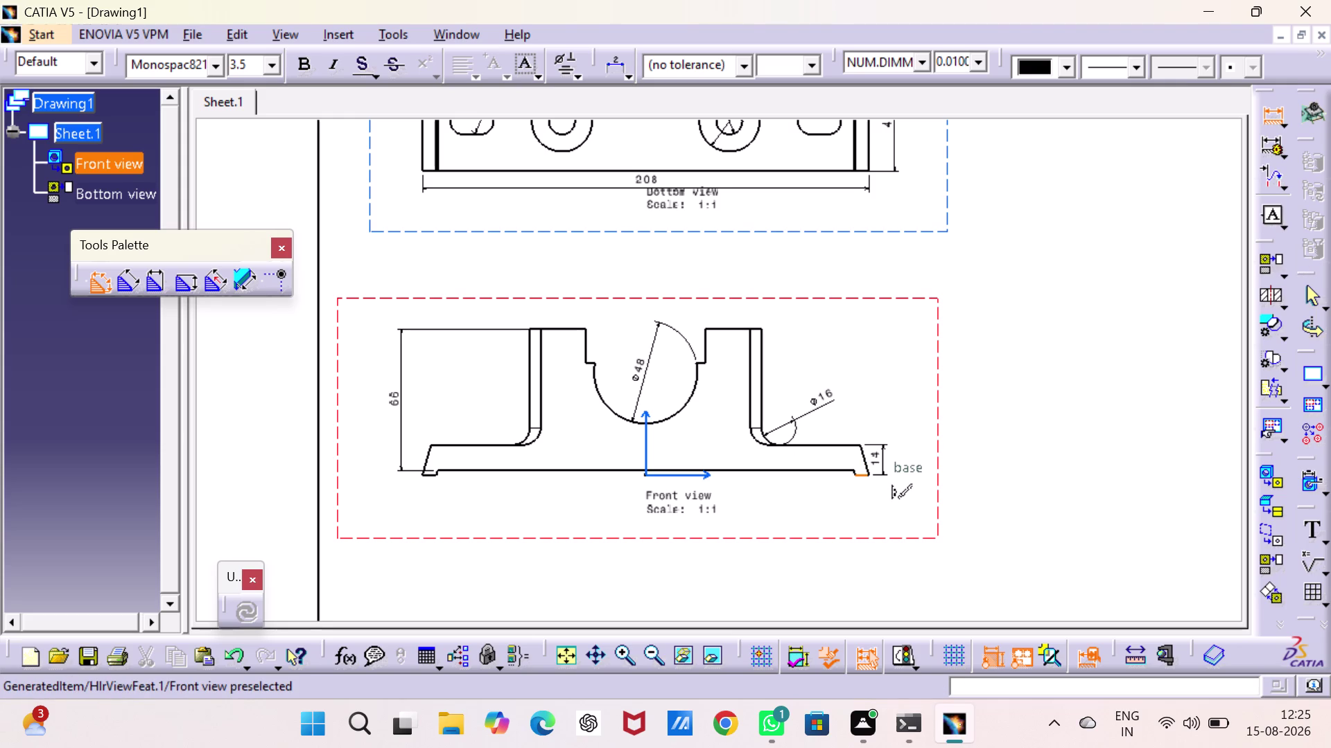
click(860, 476)
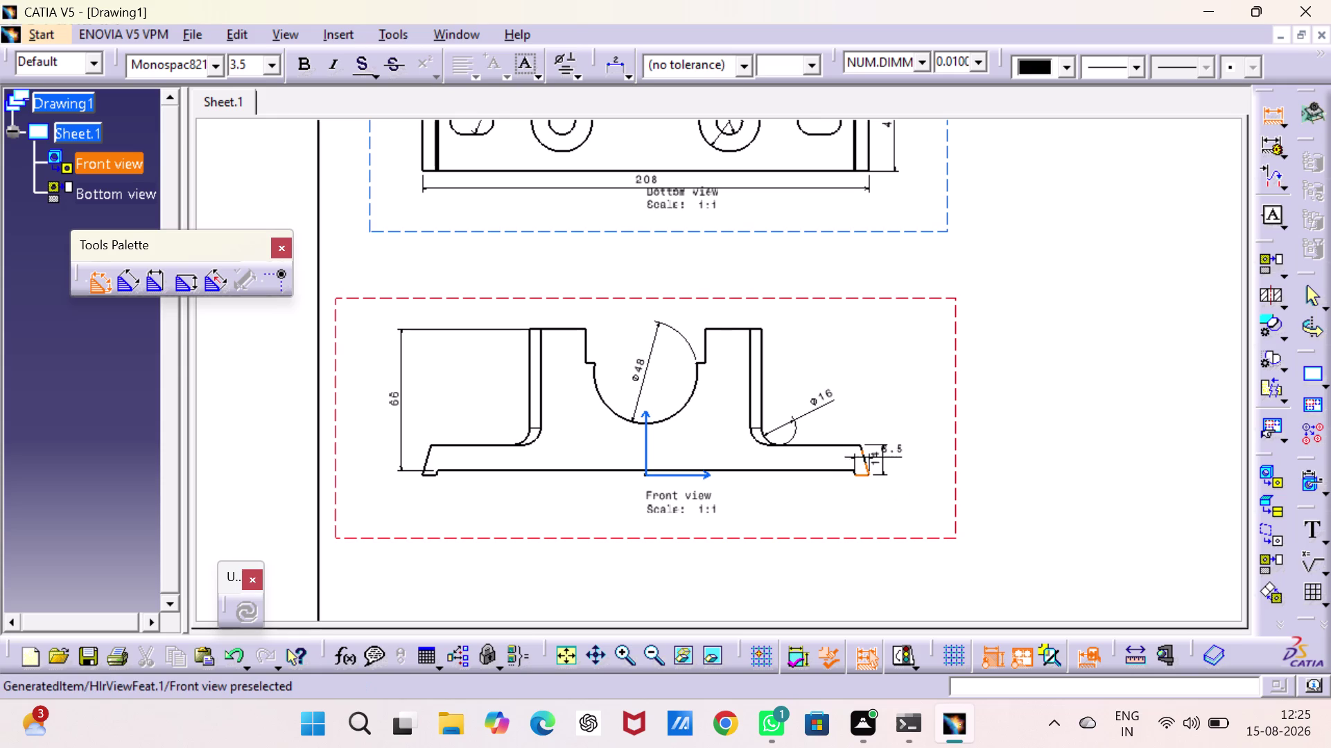
click(864, 452)
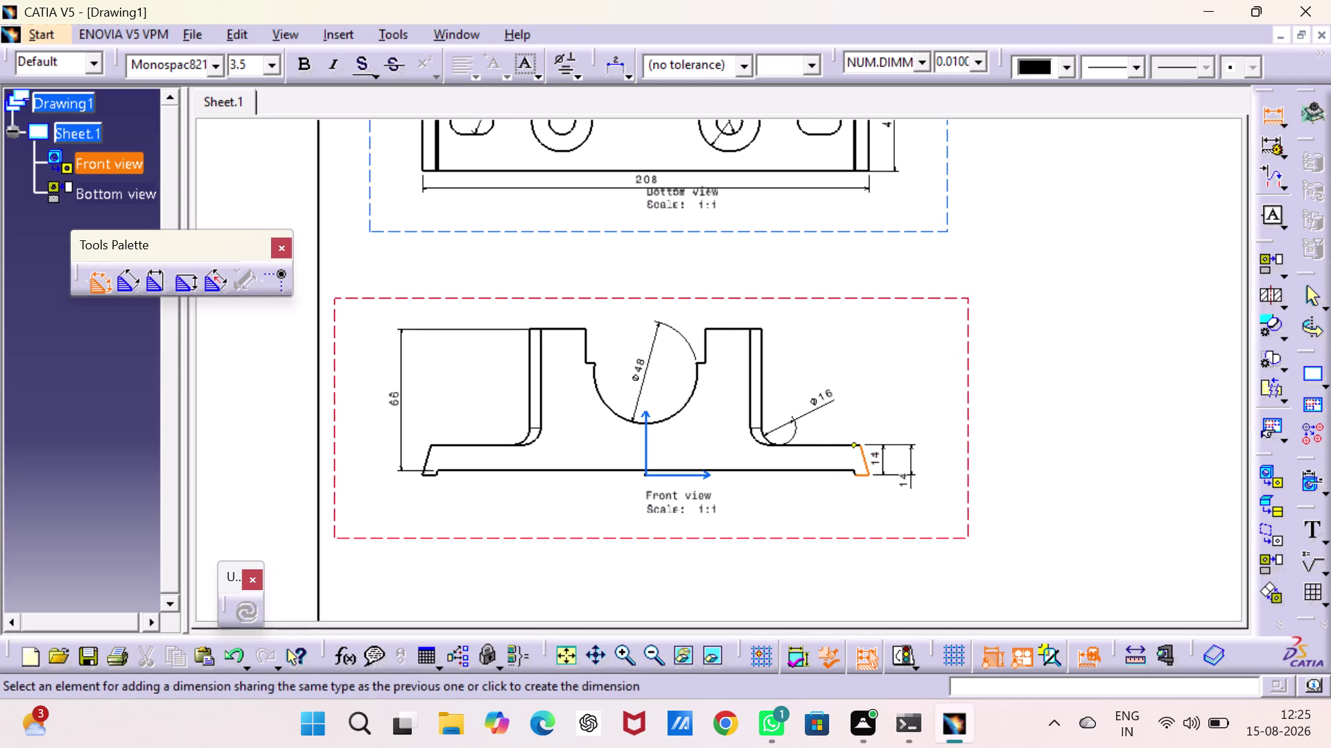
key(Escape)
key(Escape)
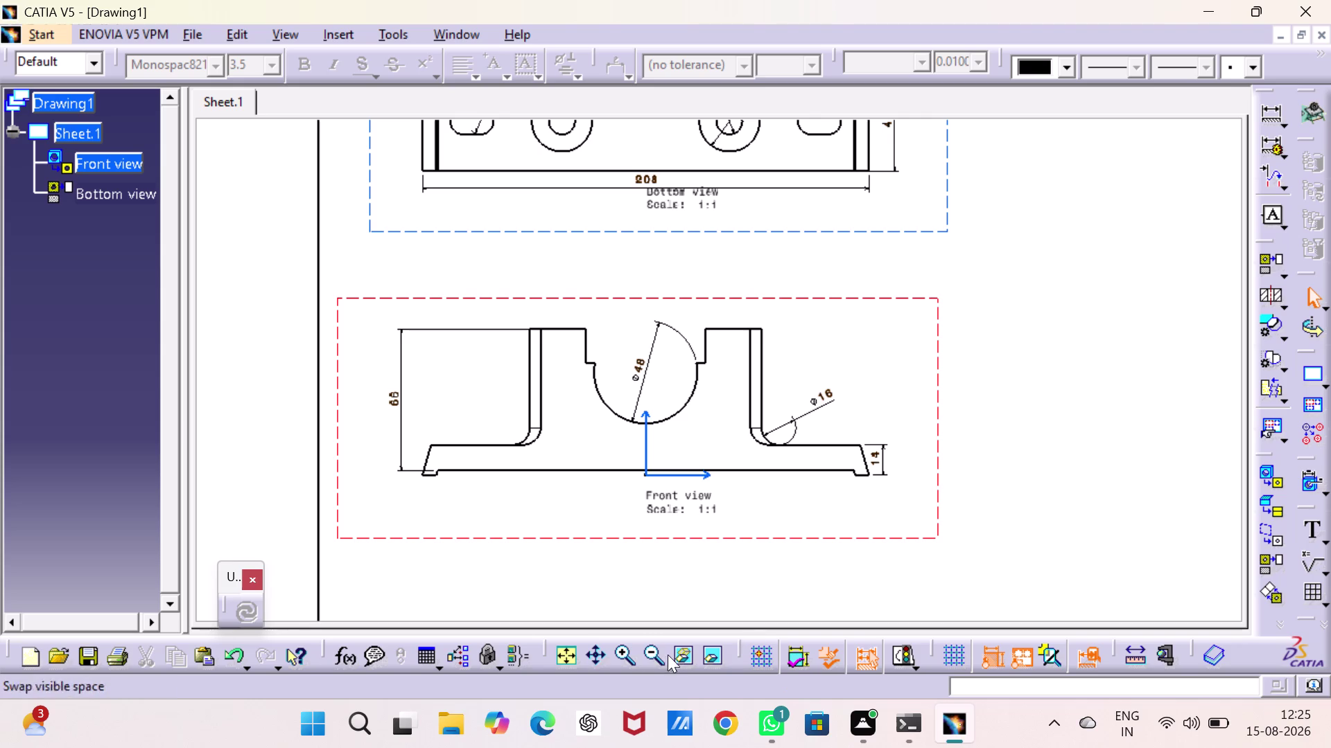
click(569, 648)
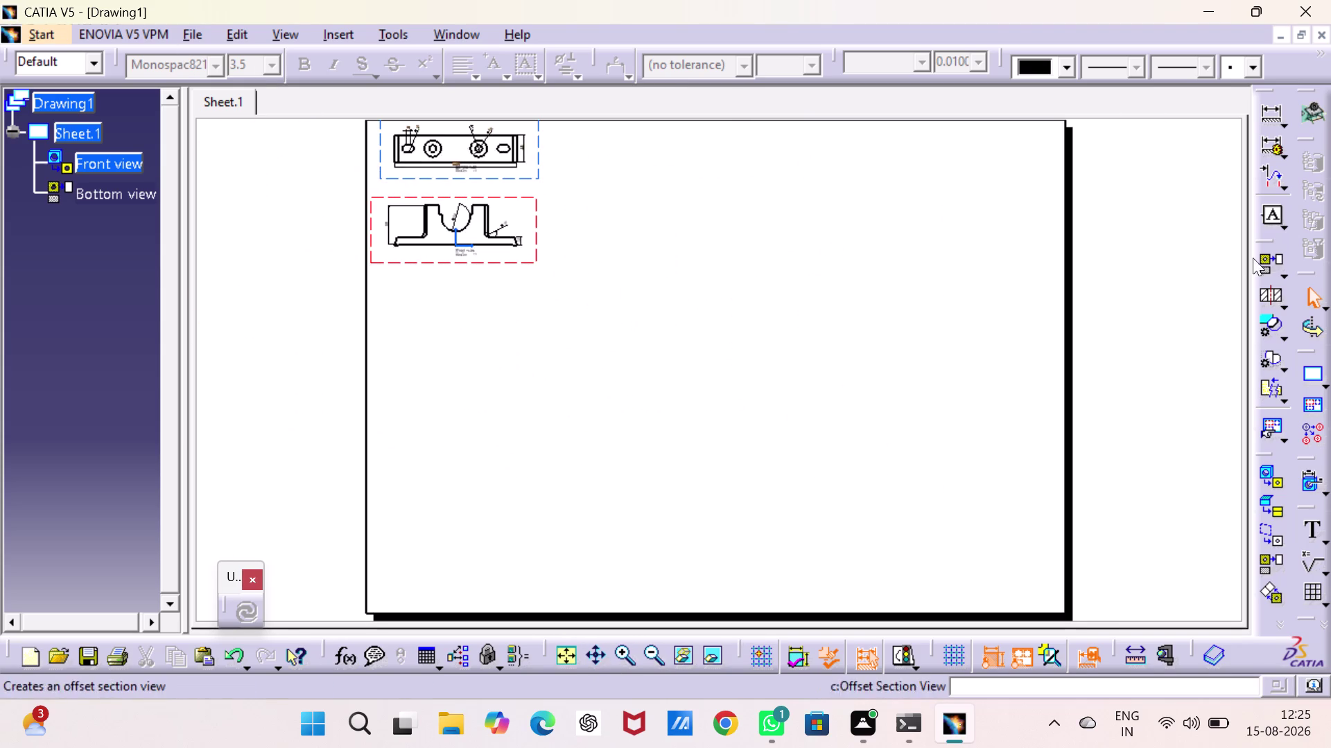
Place a front view of upper support.CATPart on the sheet, using a picked face as reference.
click(1268, 470)
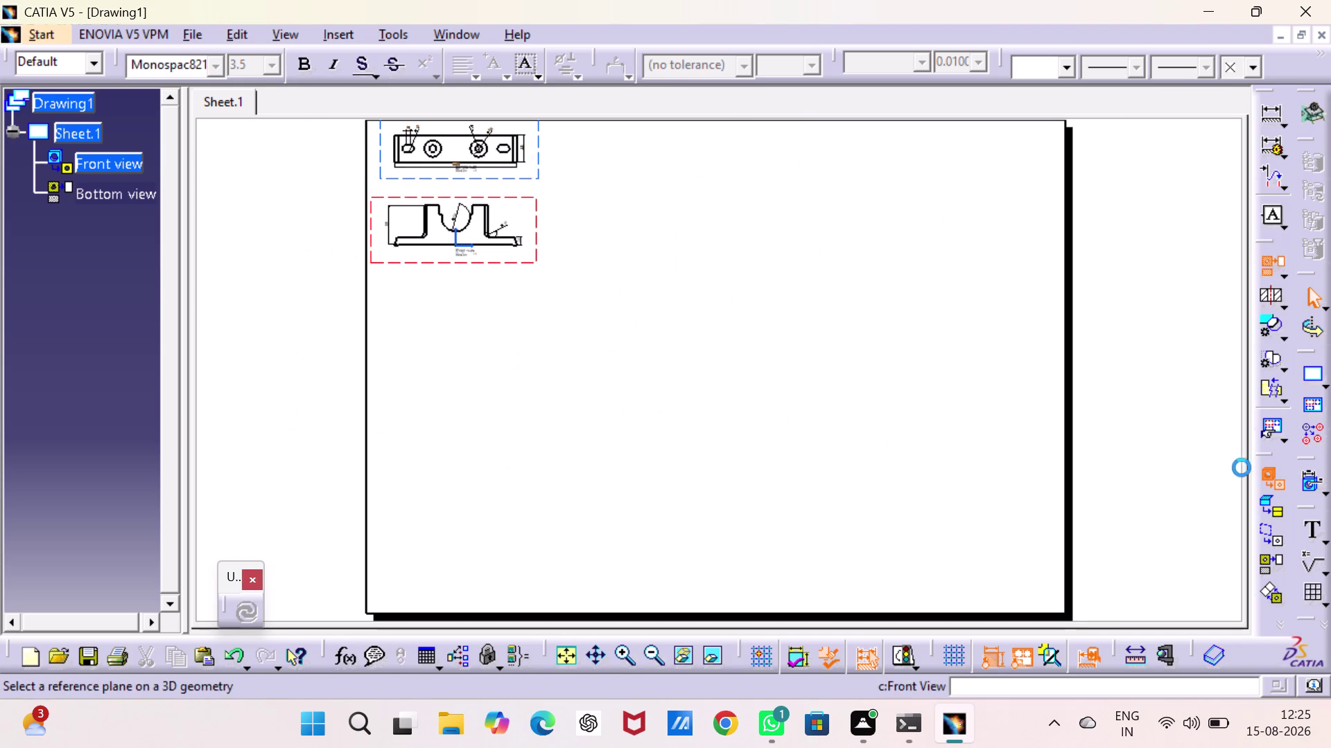
click(459, 30)
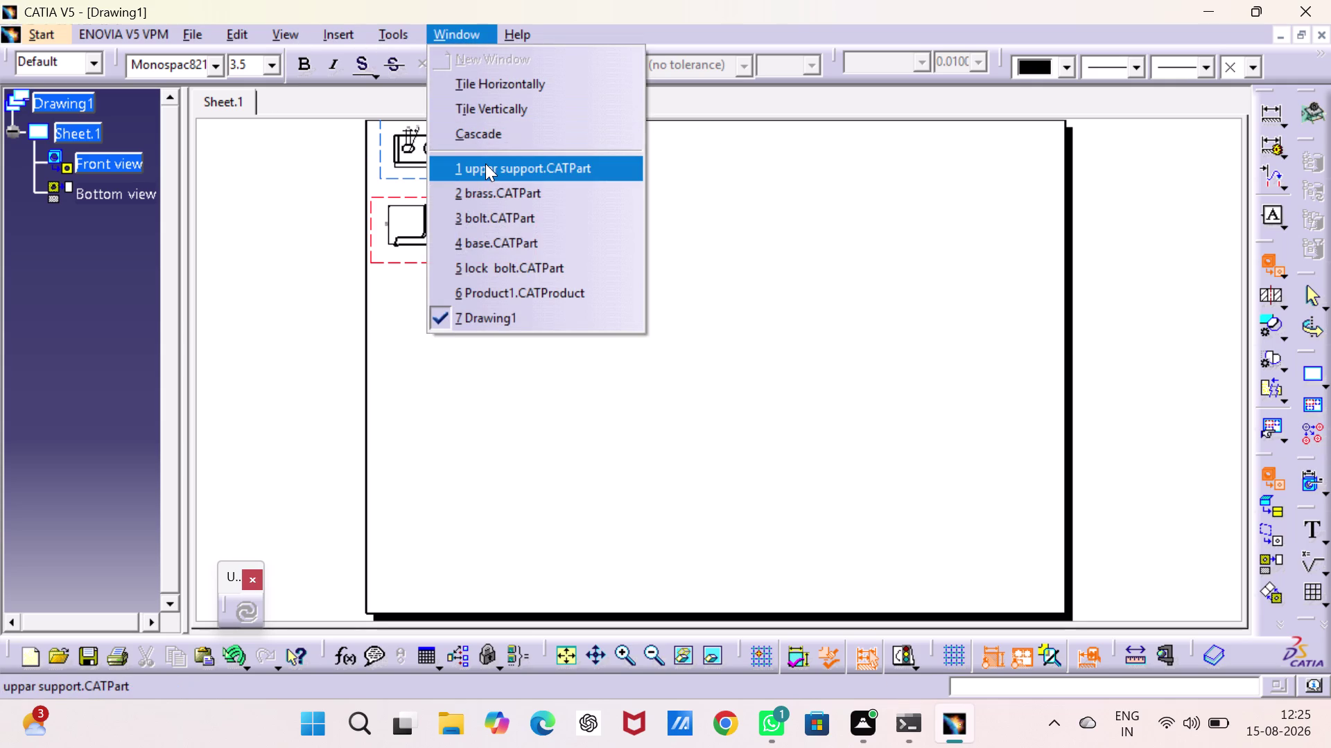
click(486, 165)
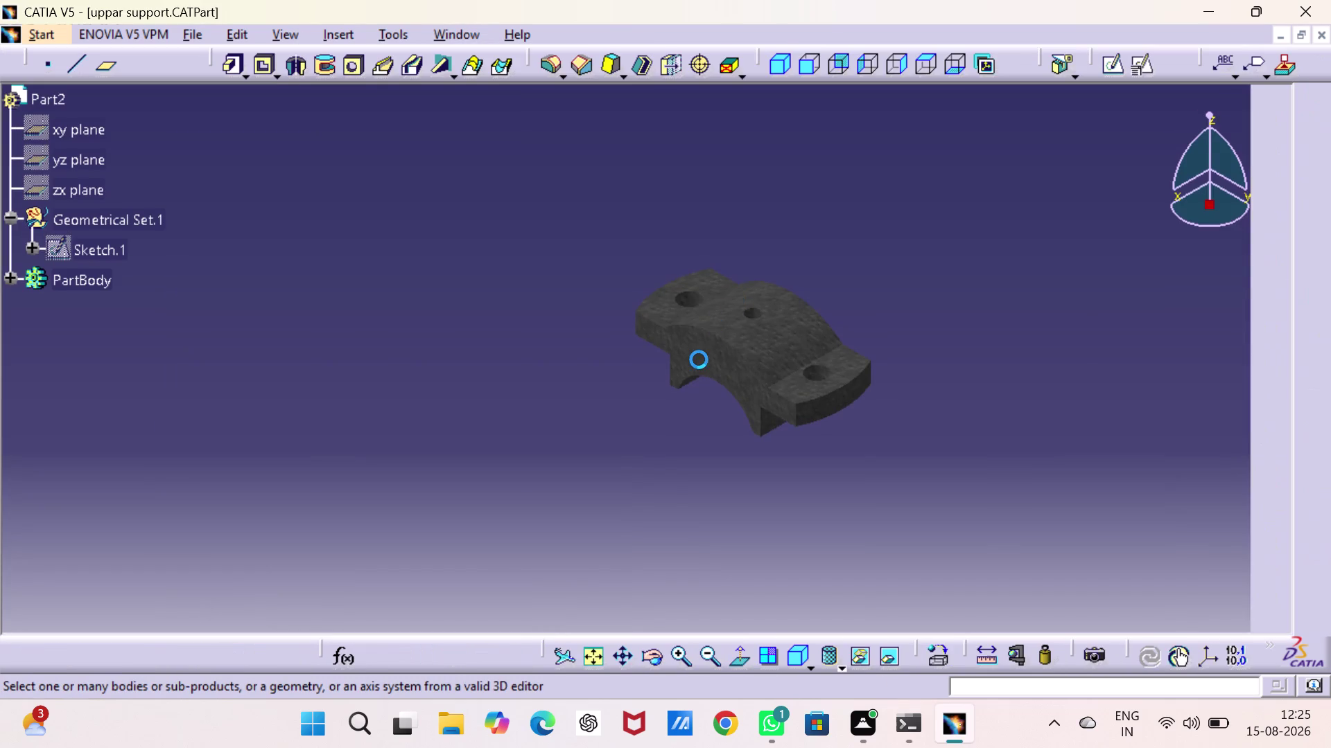
click(702, 353)
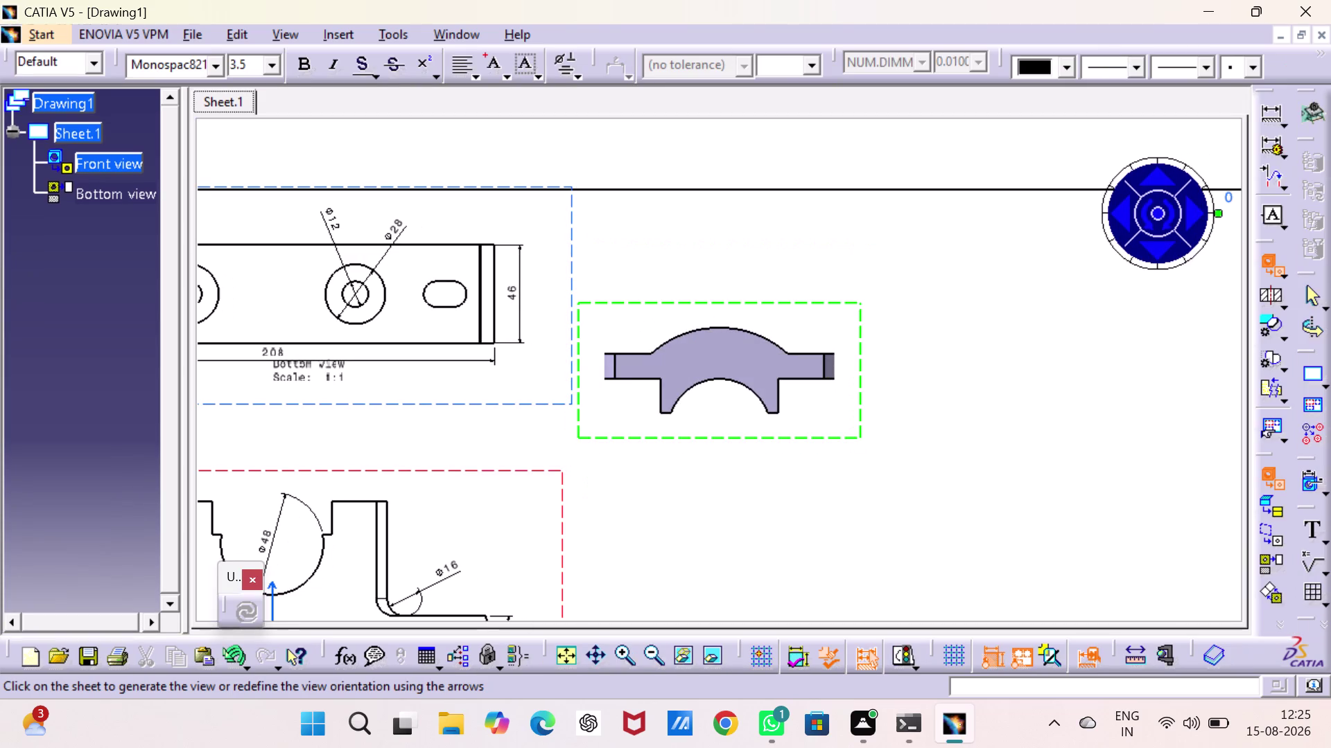
click(702, 344)
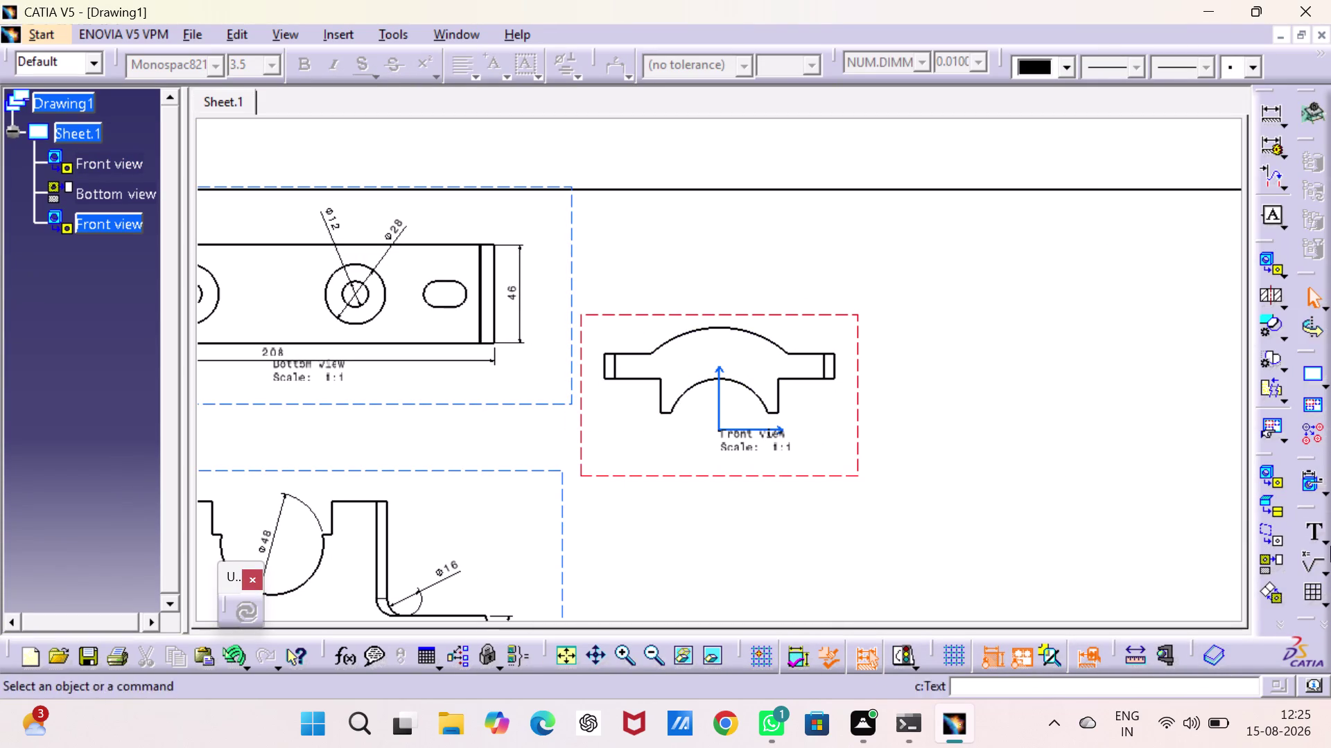
click(1271, 562)
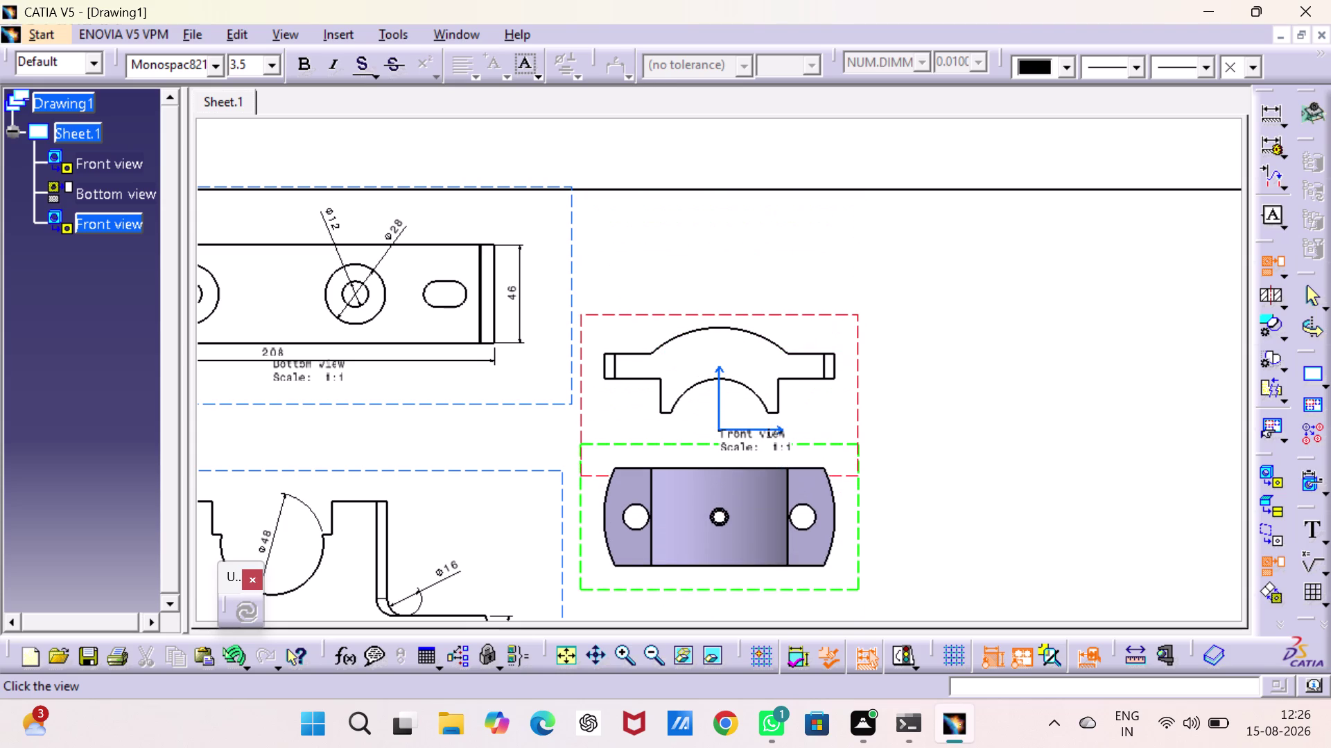
Place the upper support's top view below its front view and move both views higher.
click(665, 542)
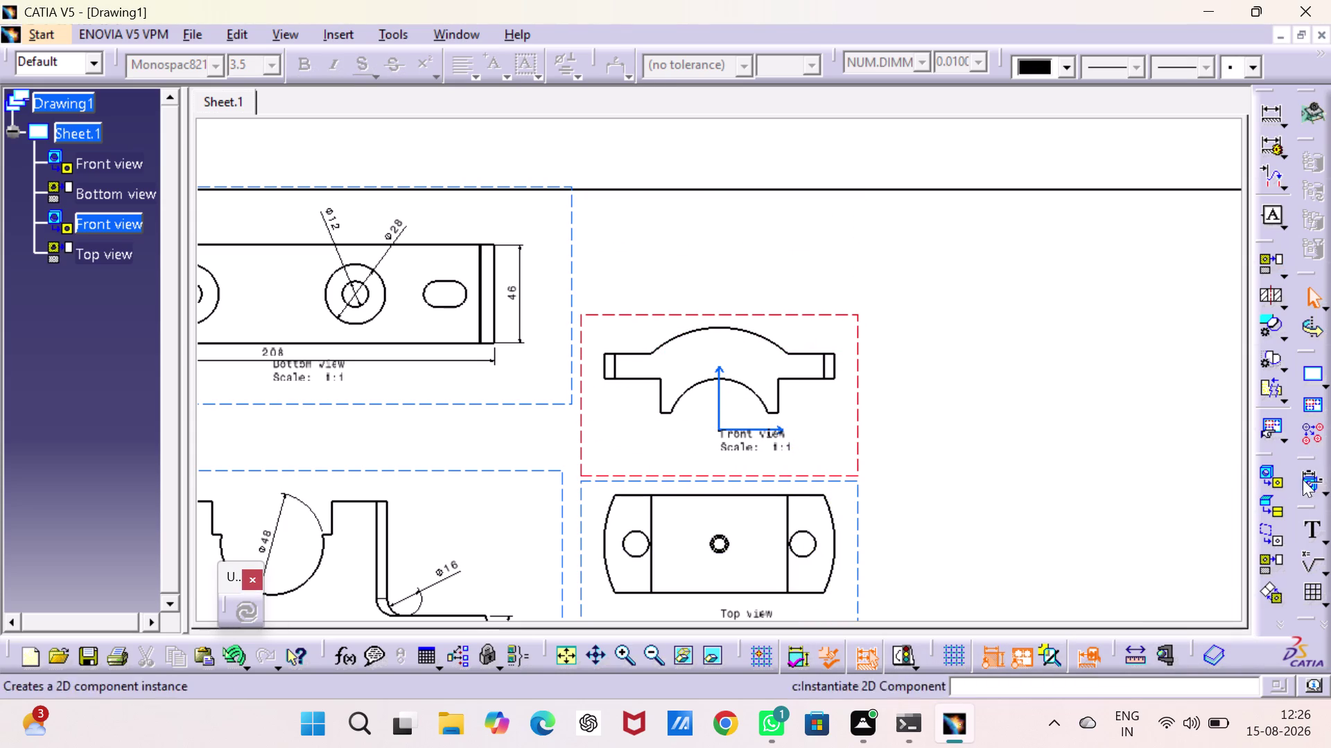
click(1267, 564)
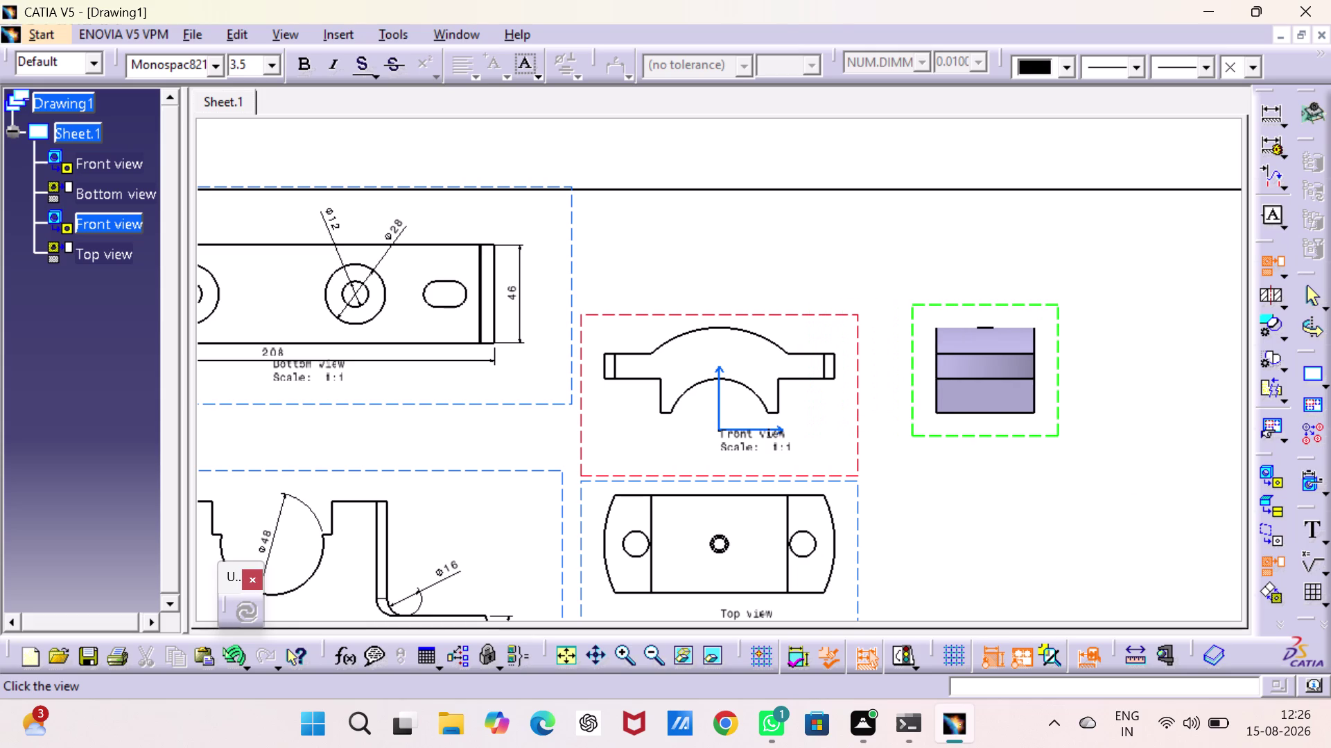
key(Escape)
key(Escape)
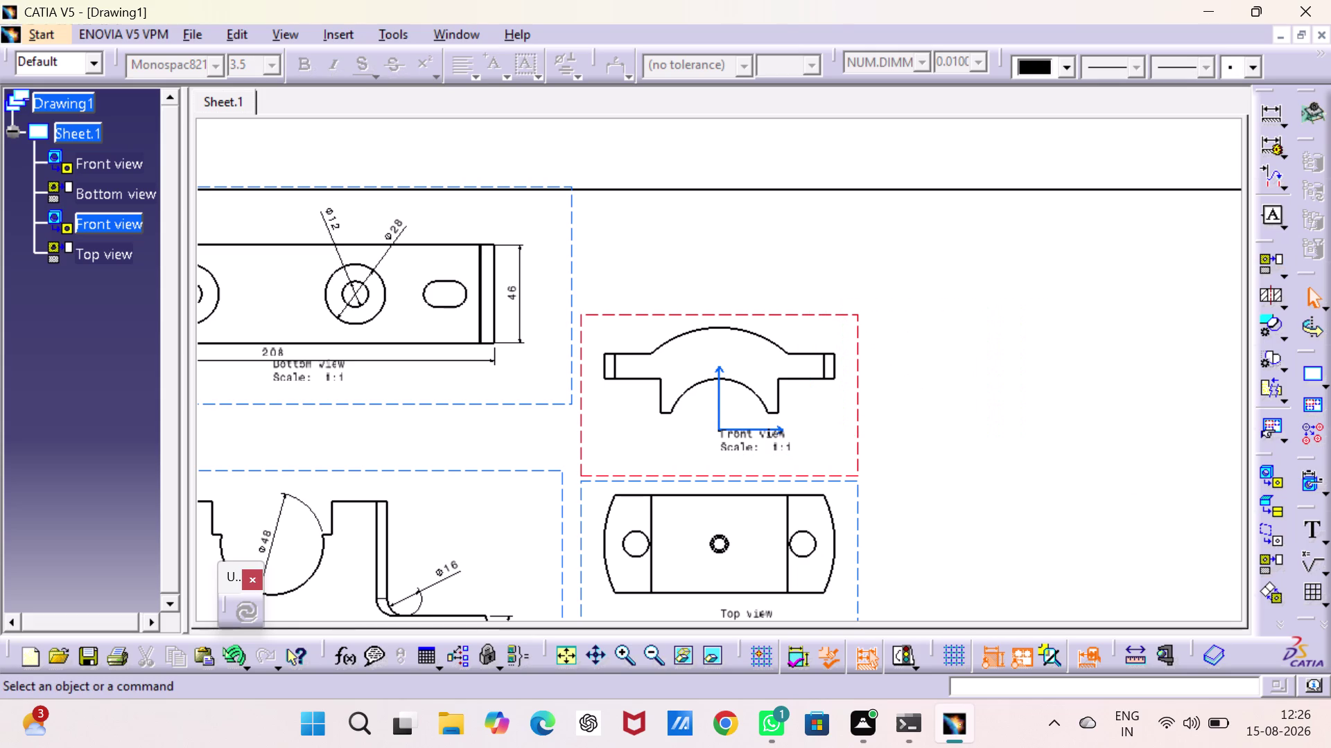
drag(771, 315, 771, 200)
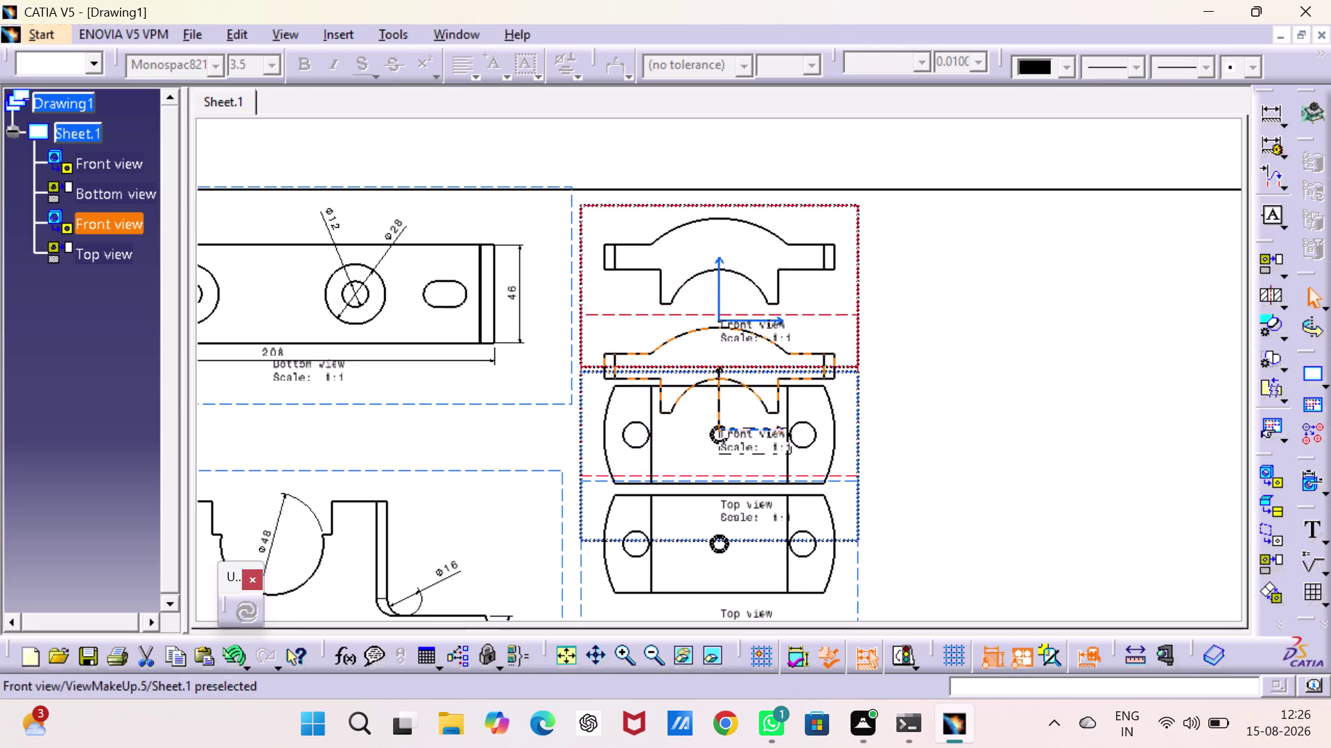
drag(771, 200, 772, 192)
click(957, 355)
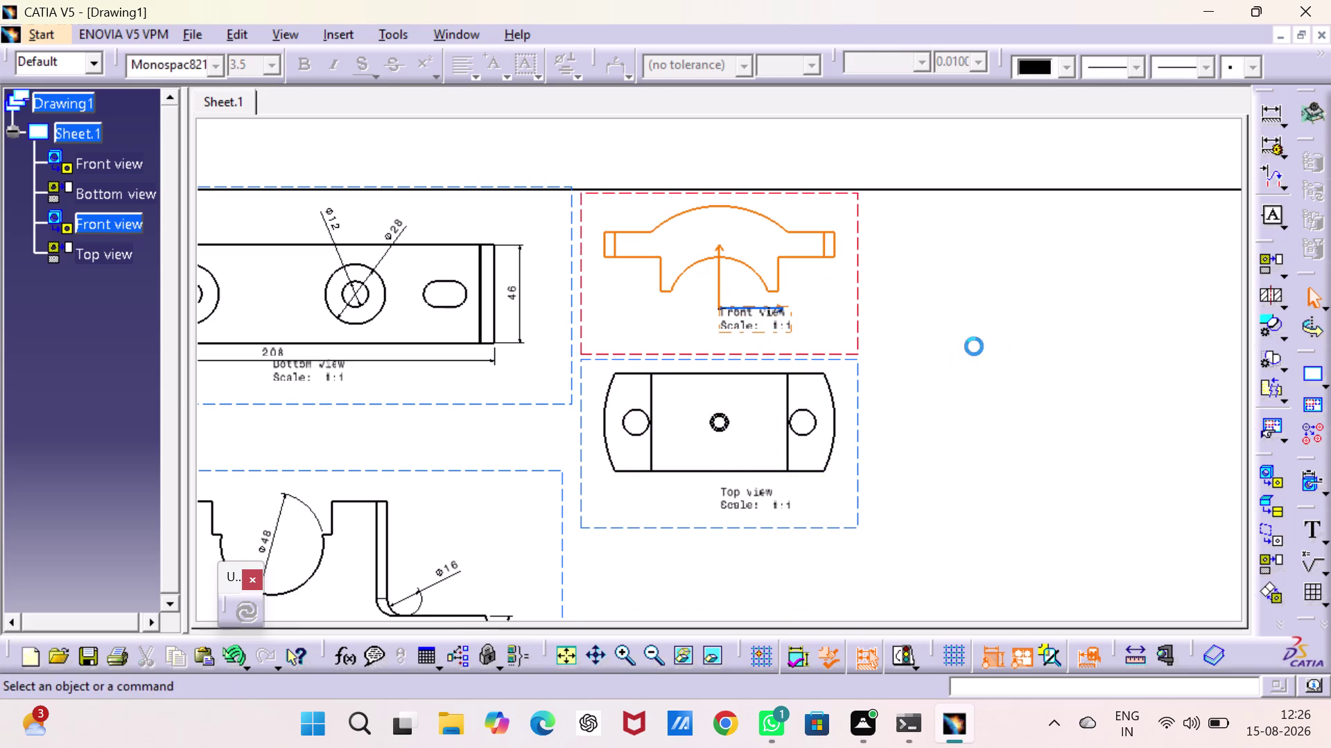
double_click(1270, 121)
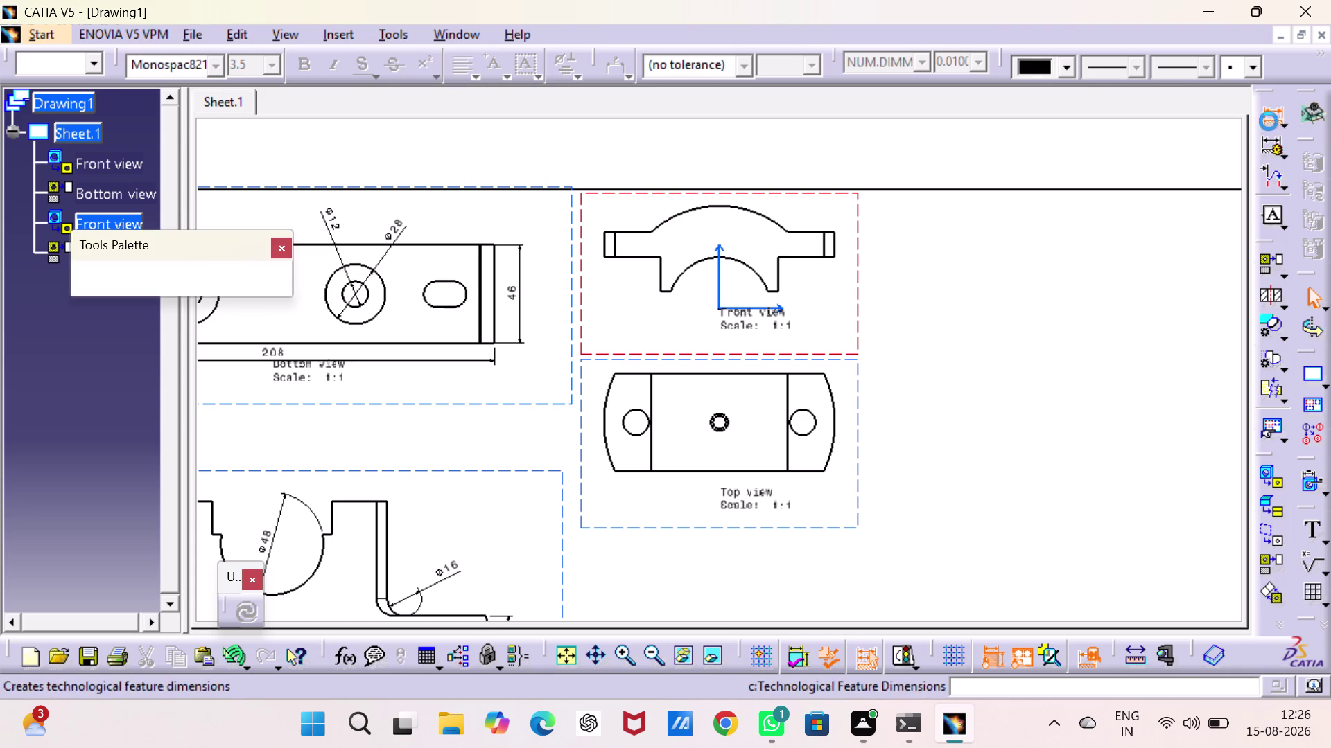
Zoom in and dimension the top view's Ø108 end arc, Ø12 hole and Ø8 centre hole.
triple_click(622, 650)
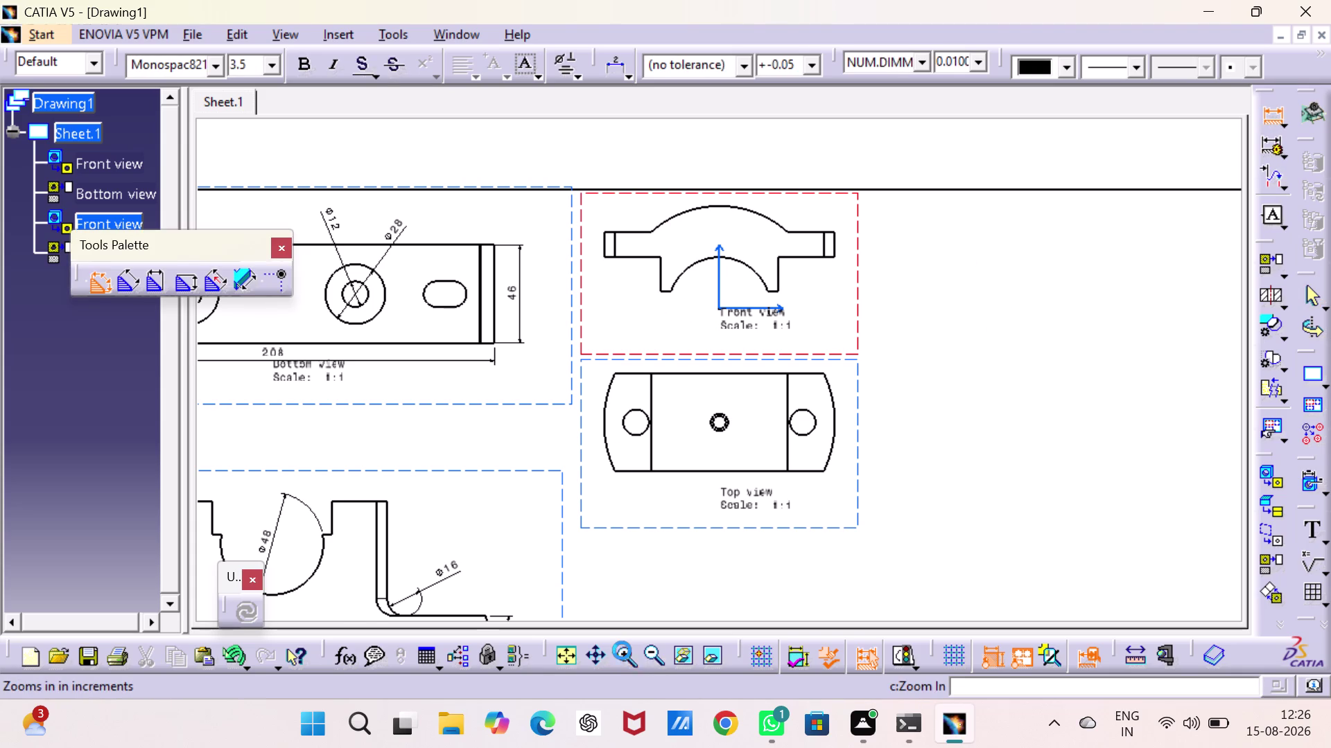
click(622, 651)
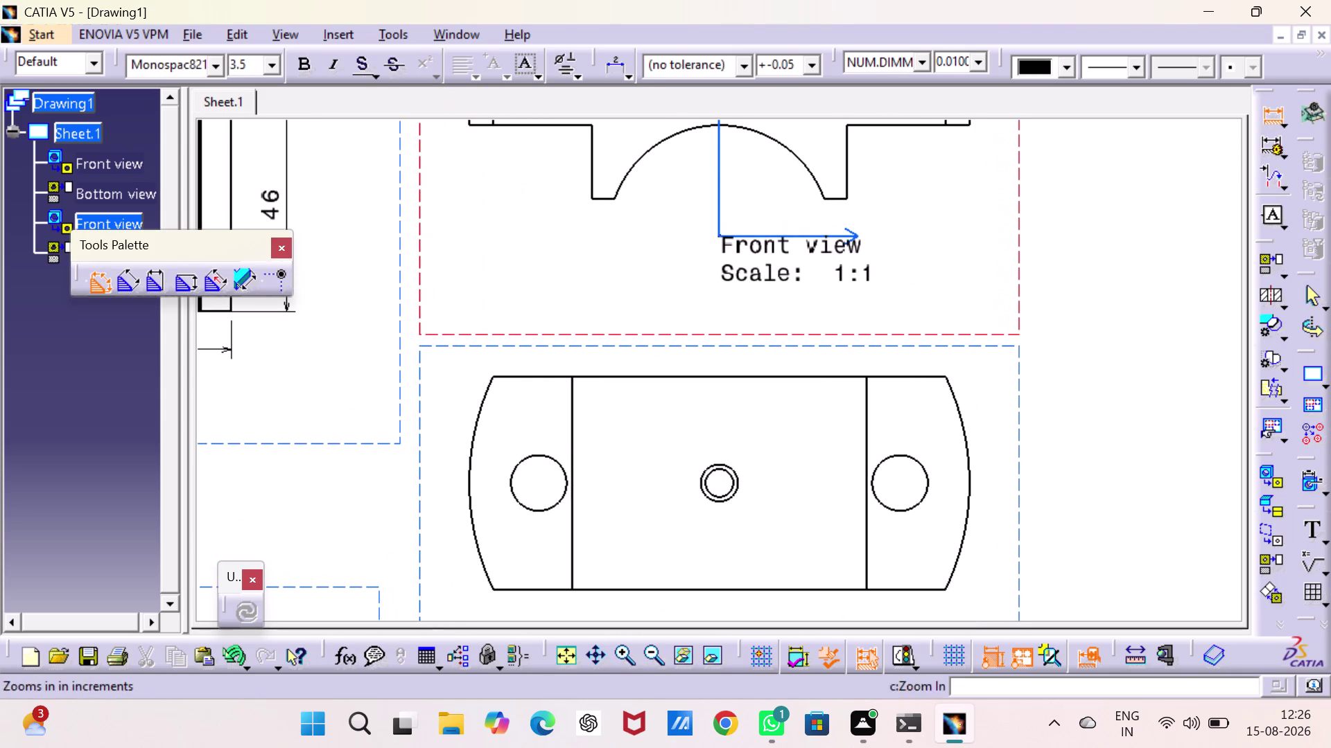
click(490, 390)
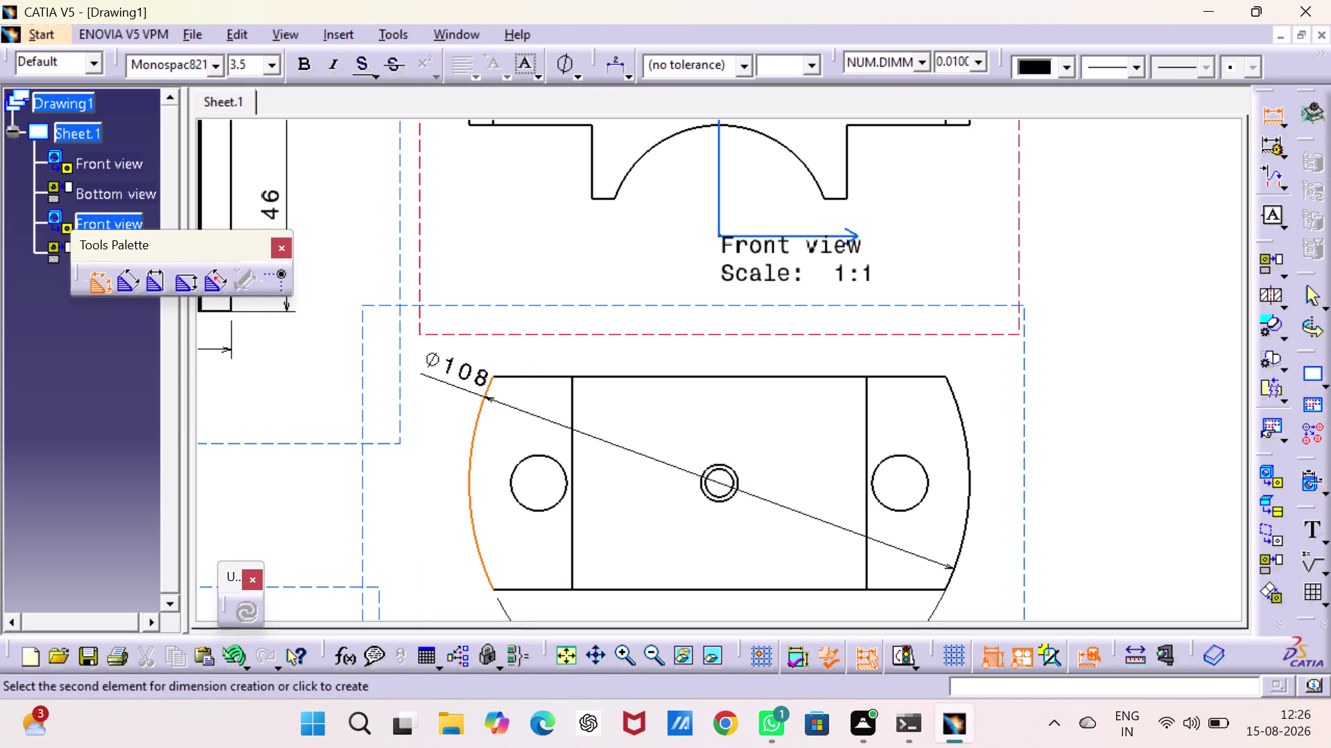
click(433, 375)
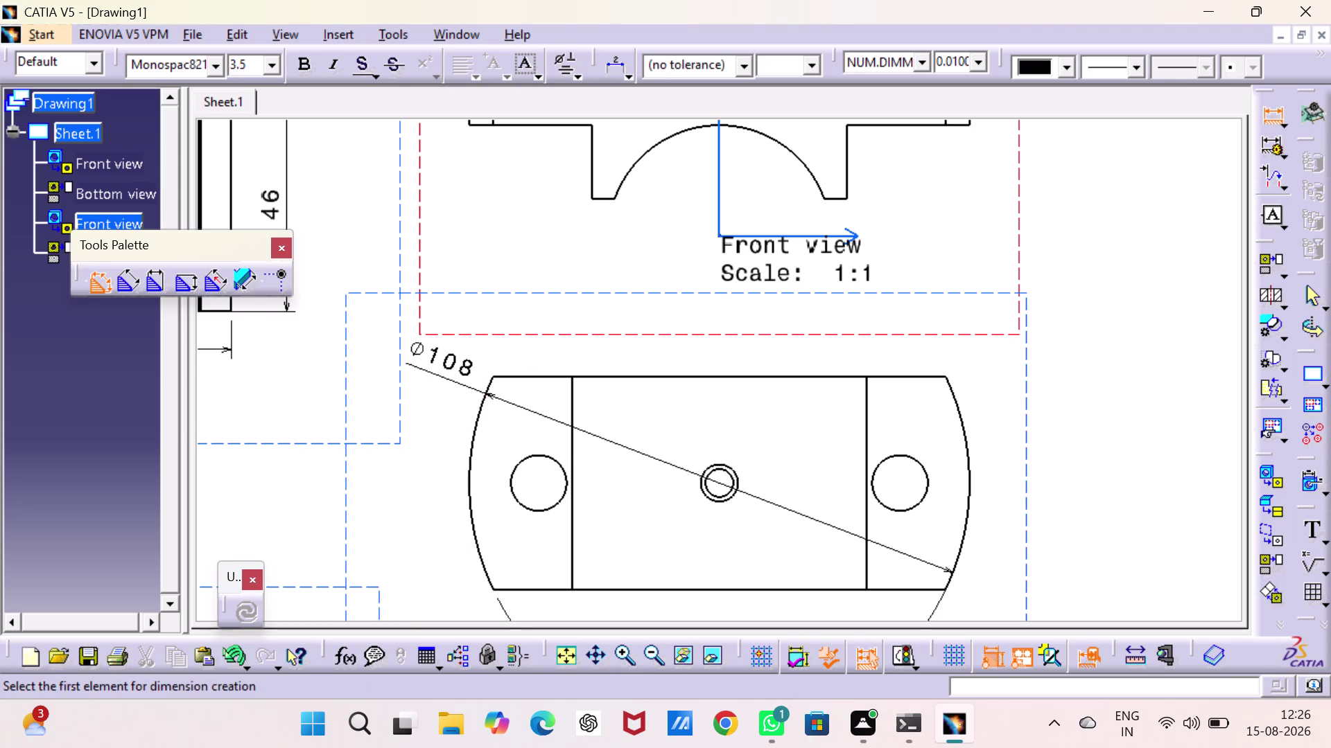
click(527, 458)
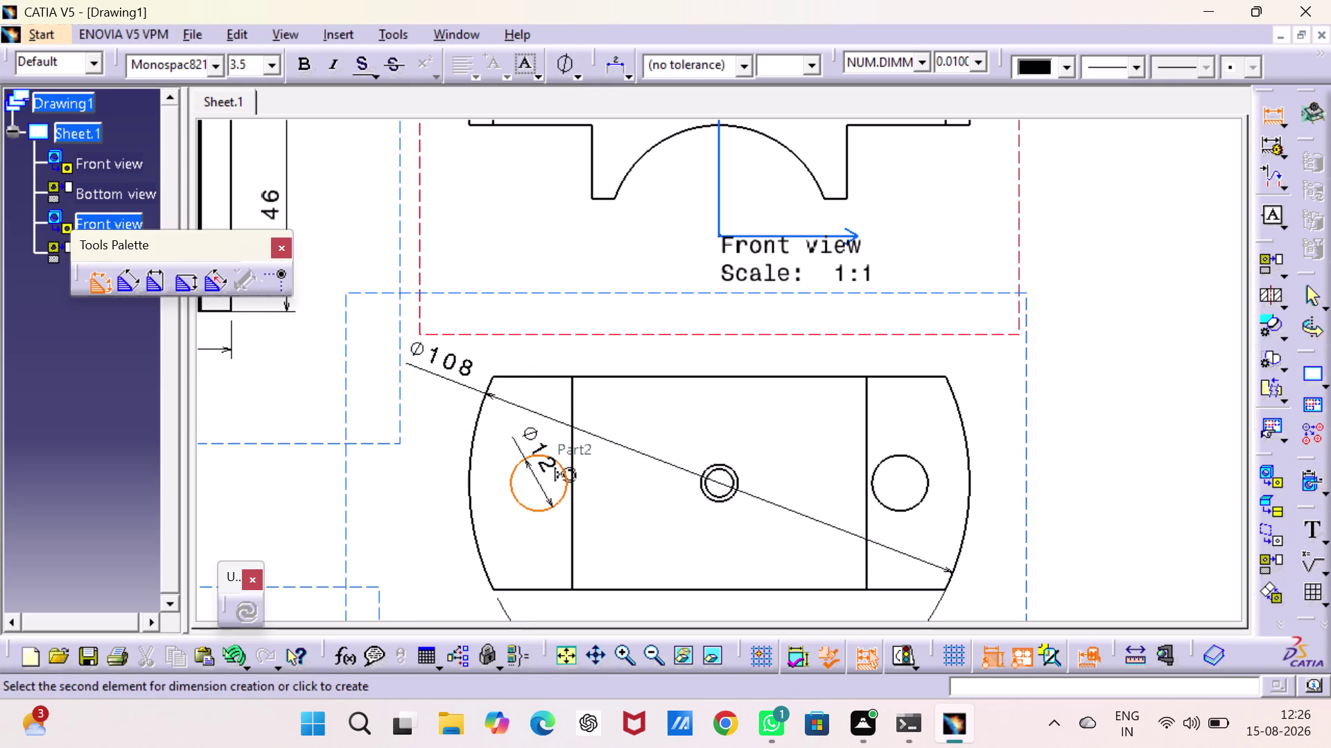
click(426, 411)
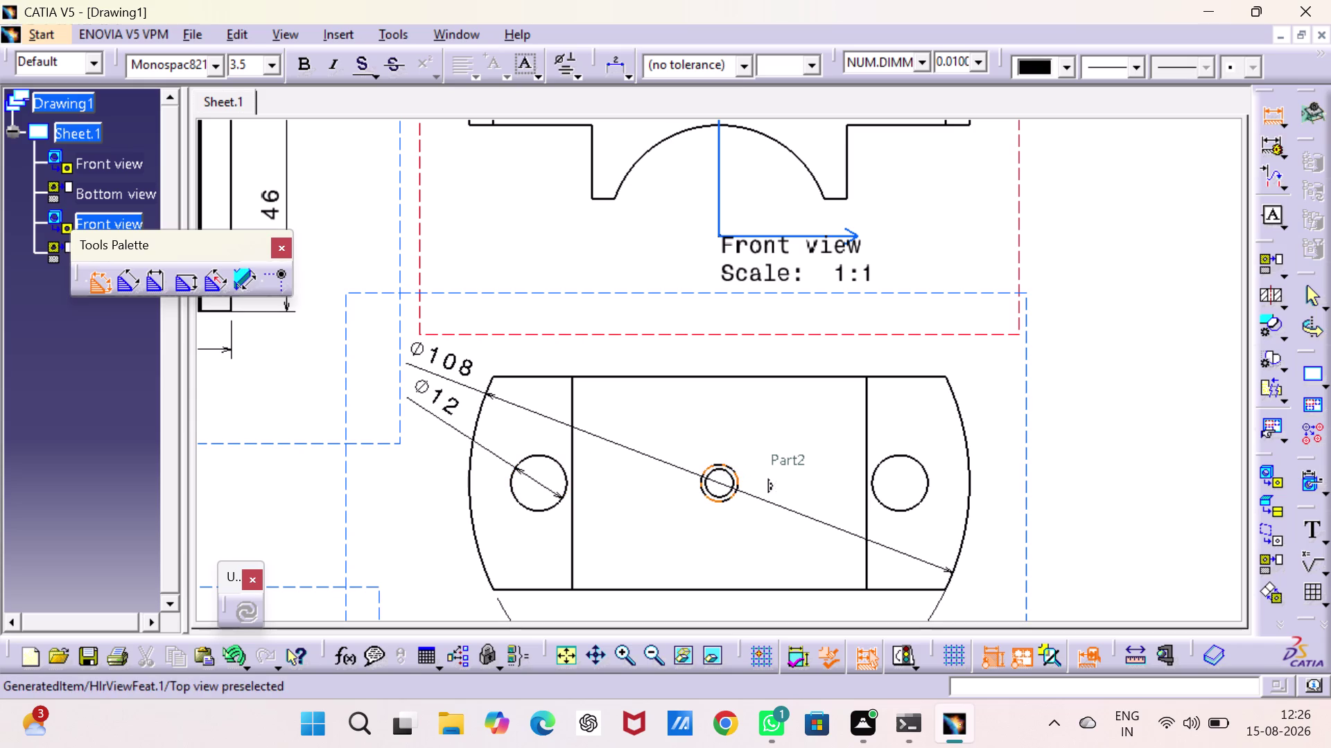
click(737, 468)
click(779, 413)
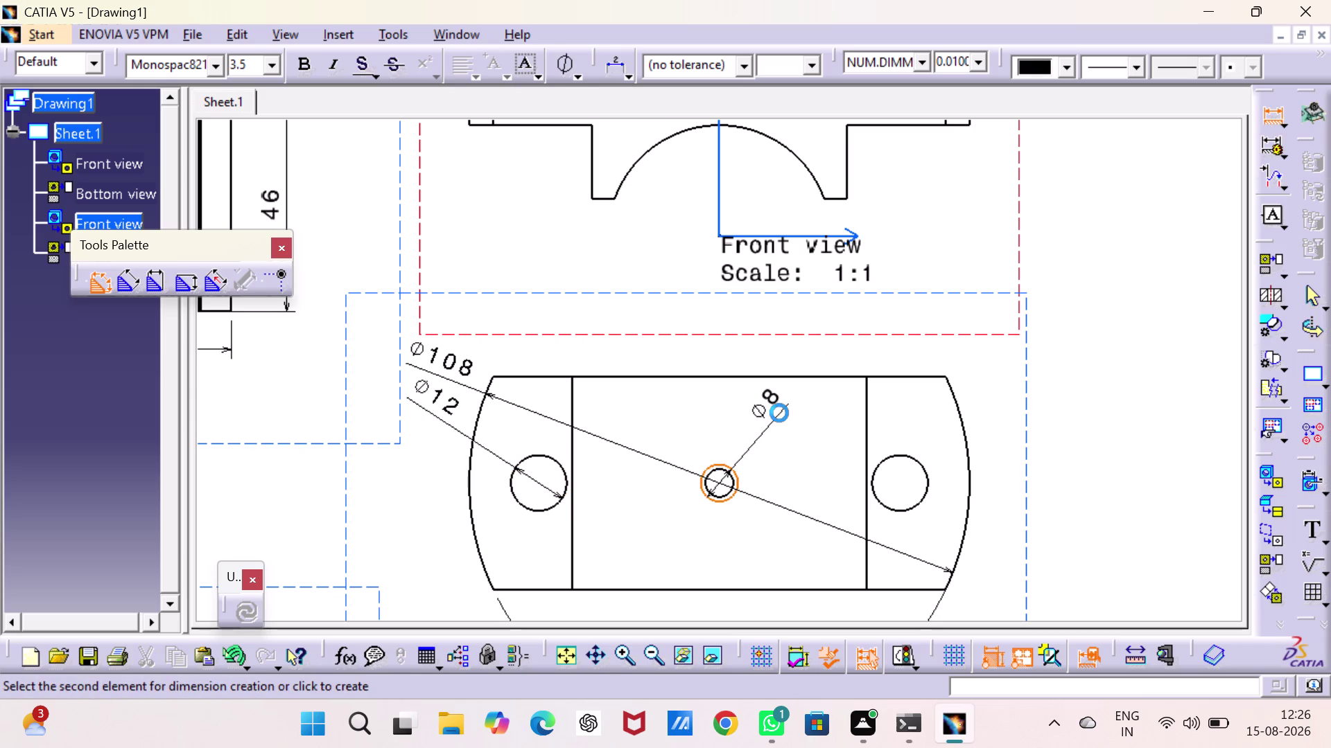
click(729, 485)
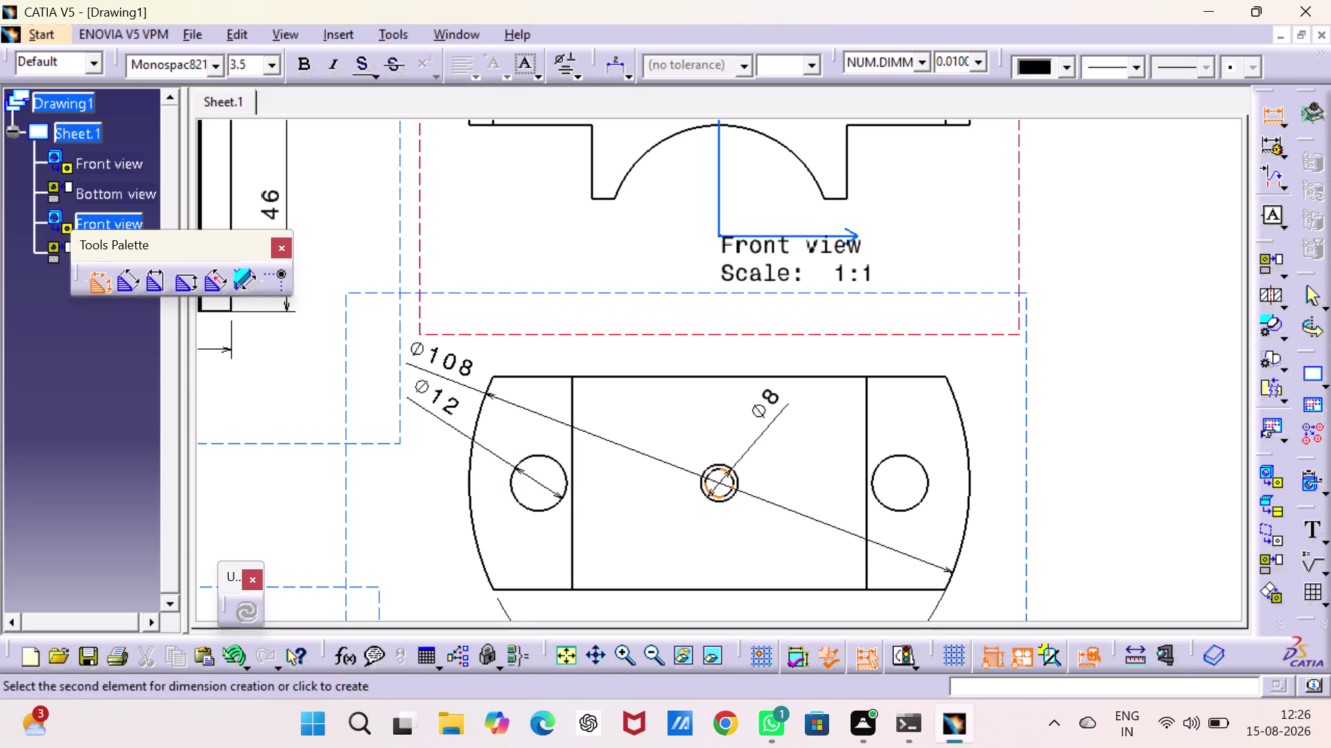
Add the Ø6 inner centre hole and 108 overall length dimensions.
click(808, 433)
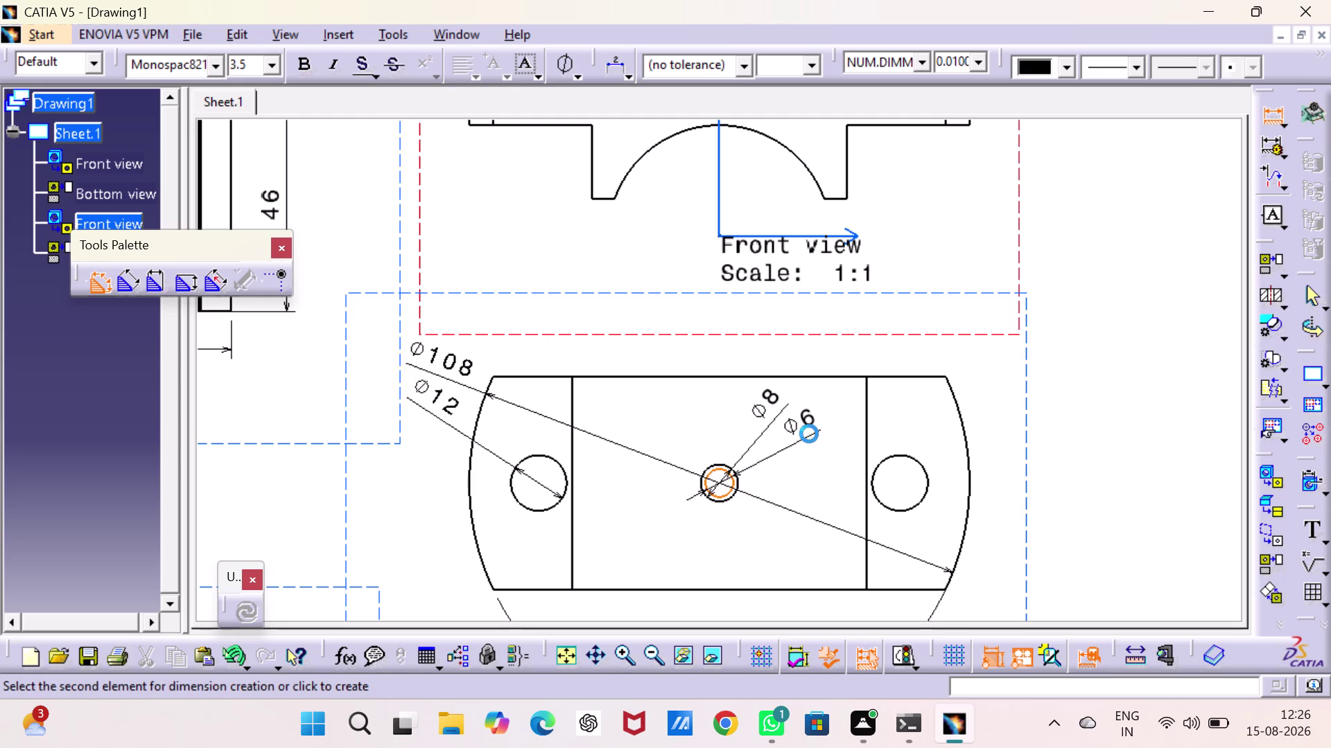
click(473, 525)
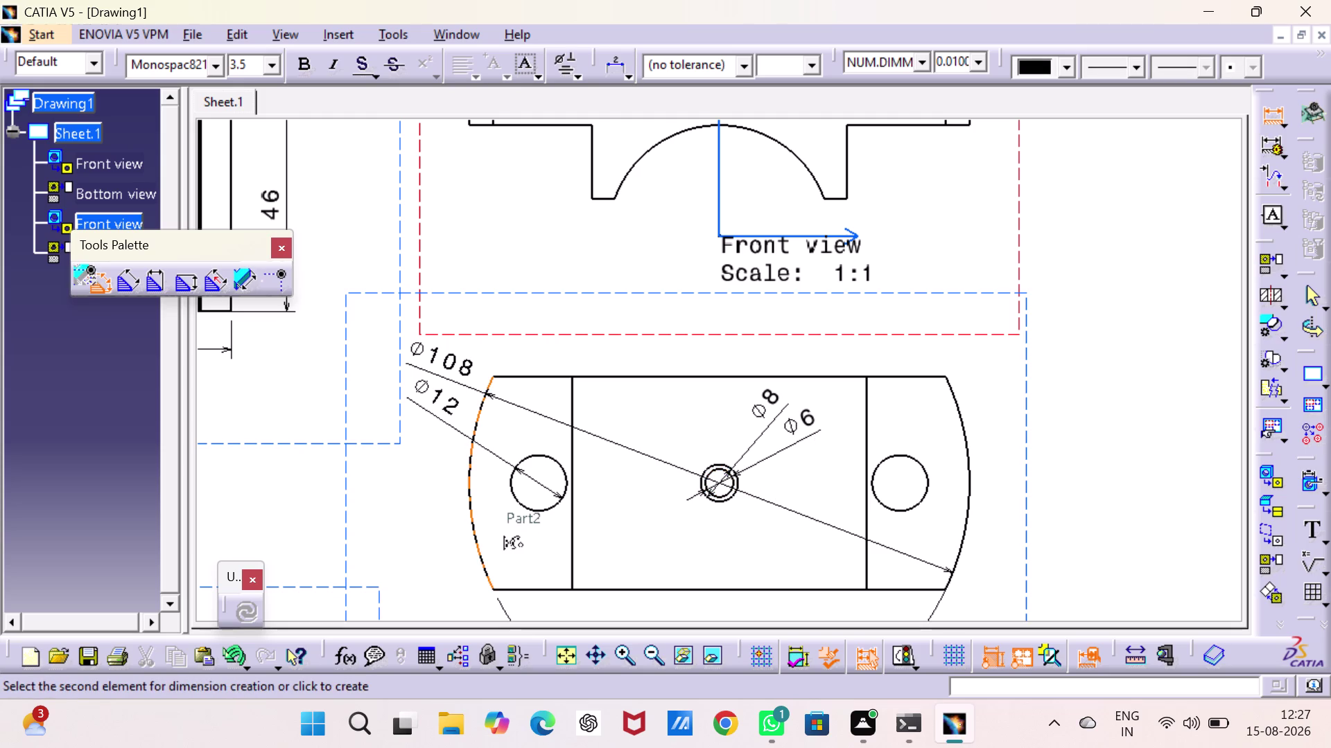
click(964, 496)
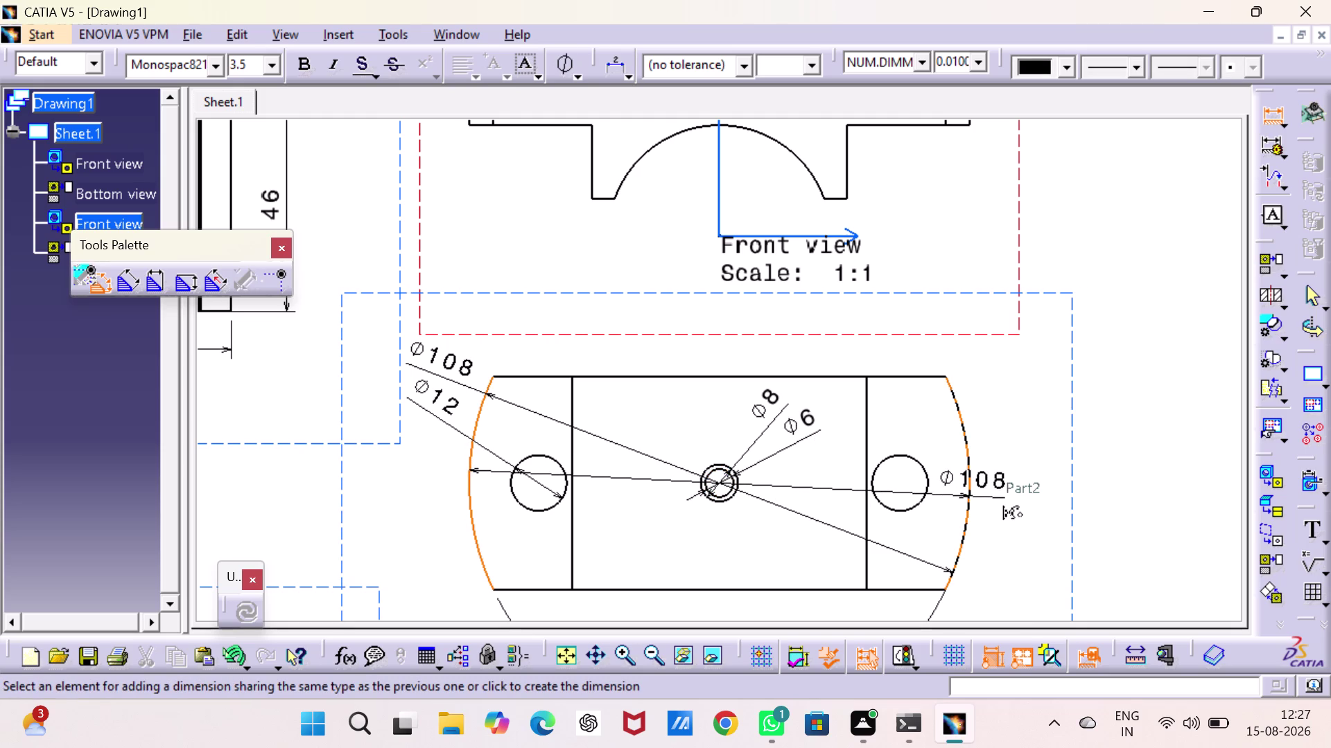
middle_drag(787, 567, 781, 474)
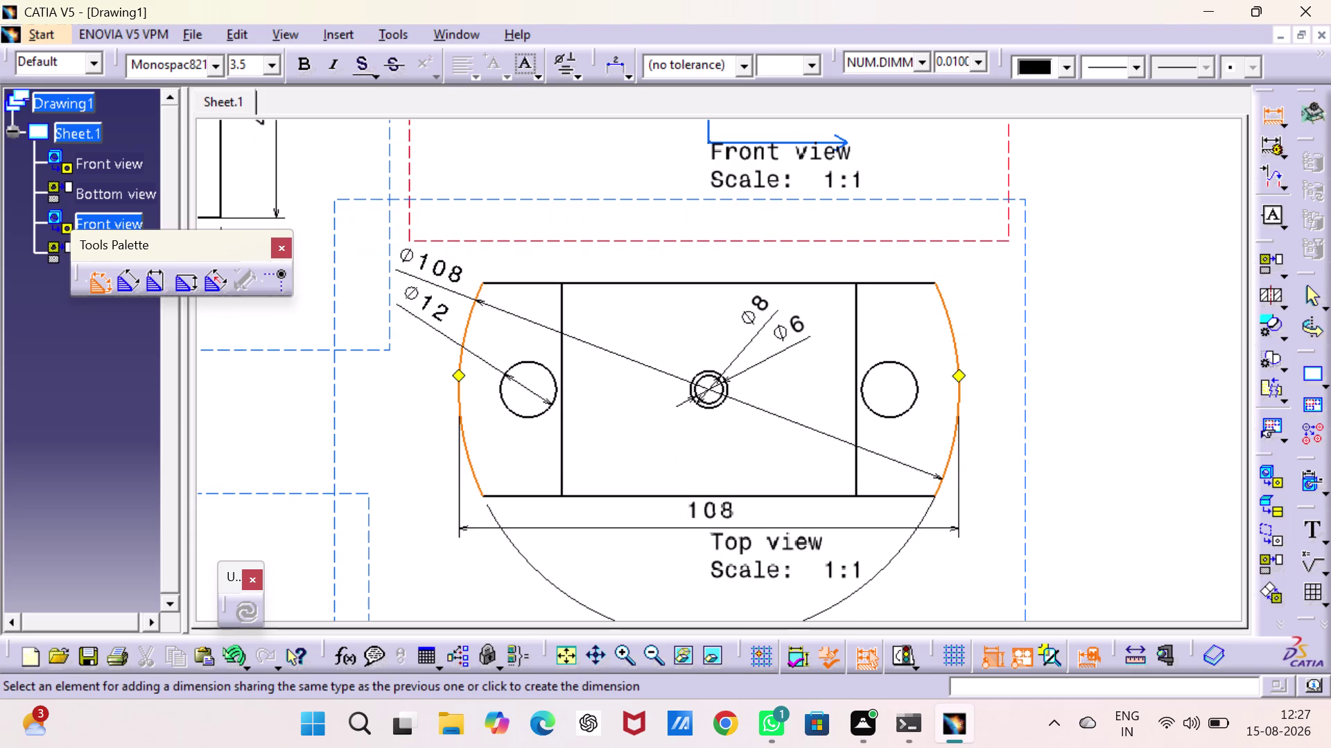
click(745, 529)
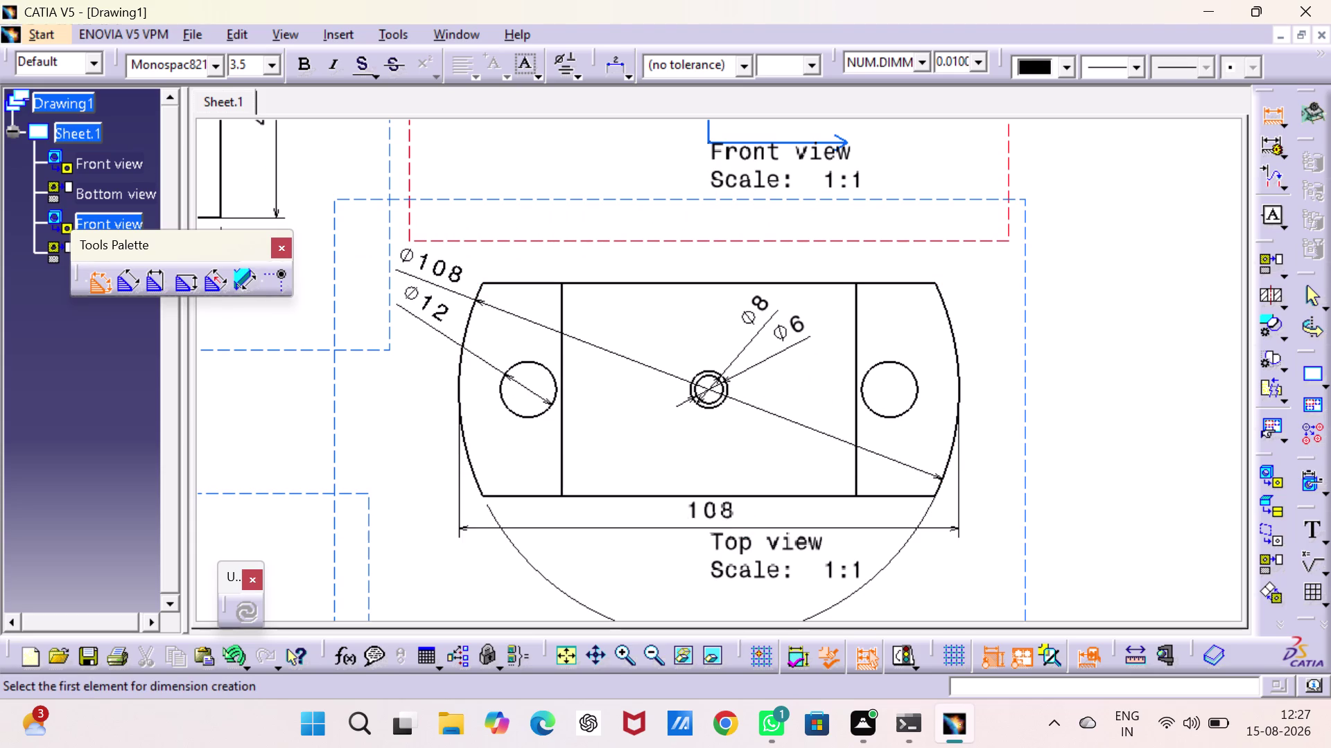
middle_drag(813, 346, 790, 625)
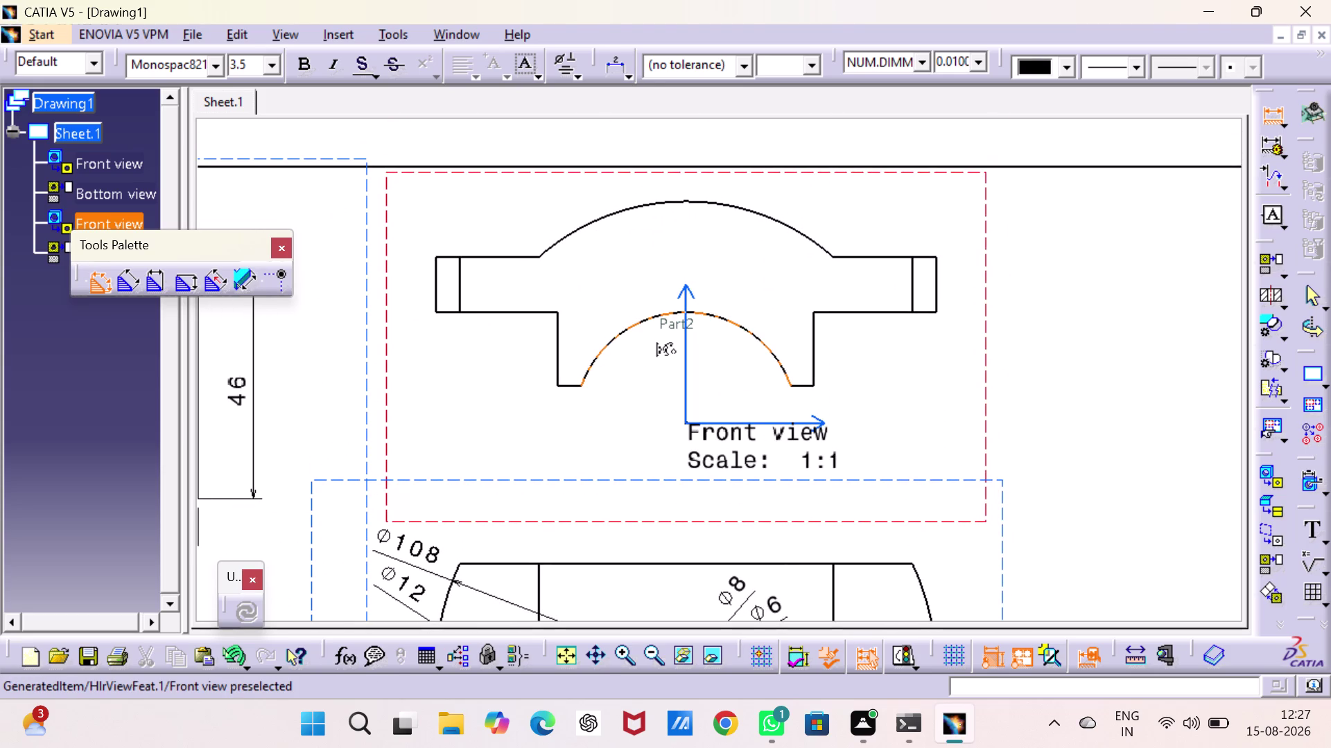
Dimension the front view's Ø48 bore, 5 width and 16 step height.
click(627, 325)
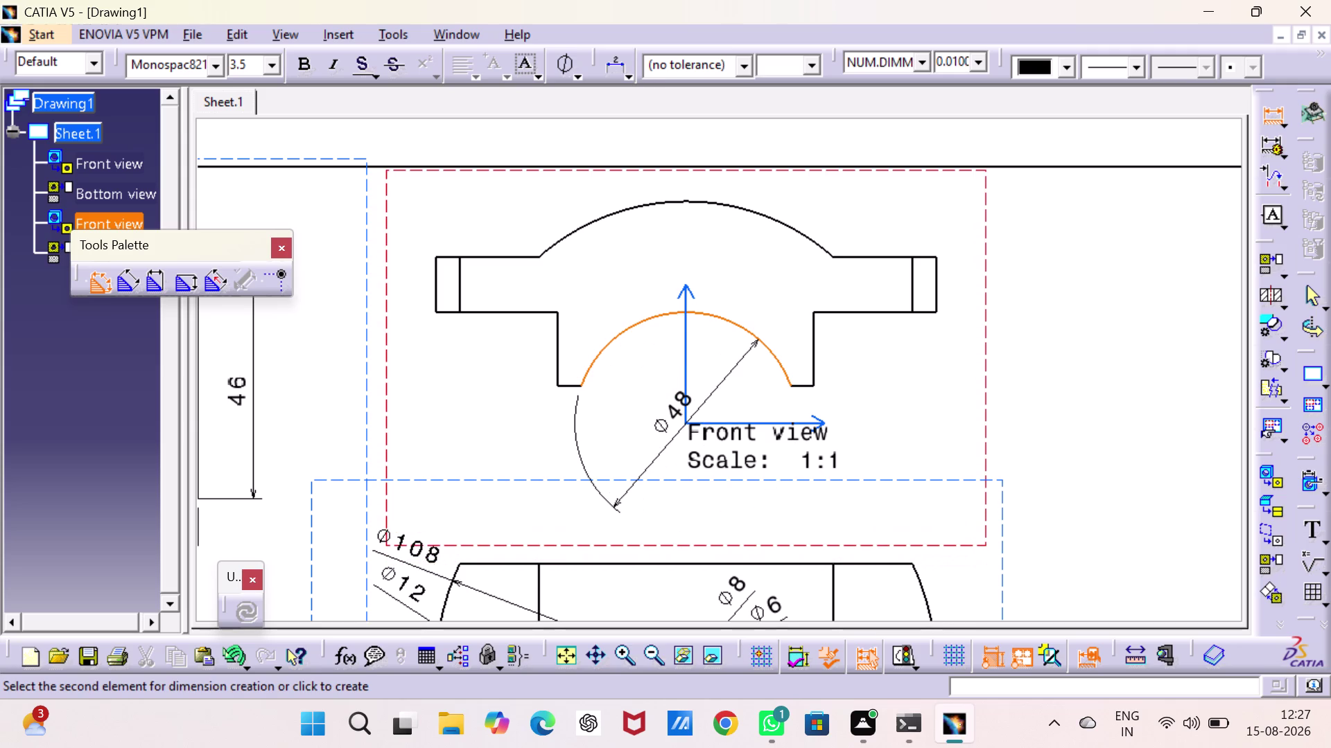
click(717, 381)
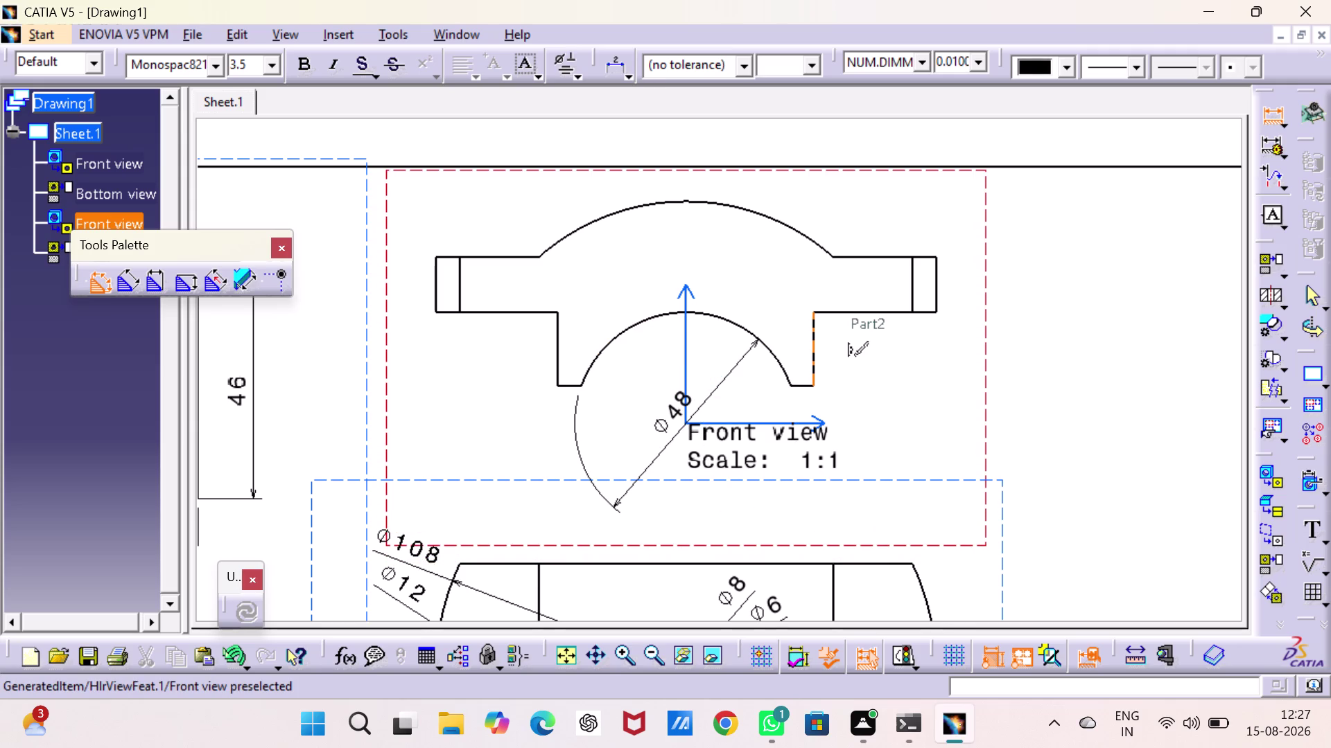
click(806, 385)
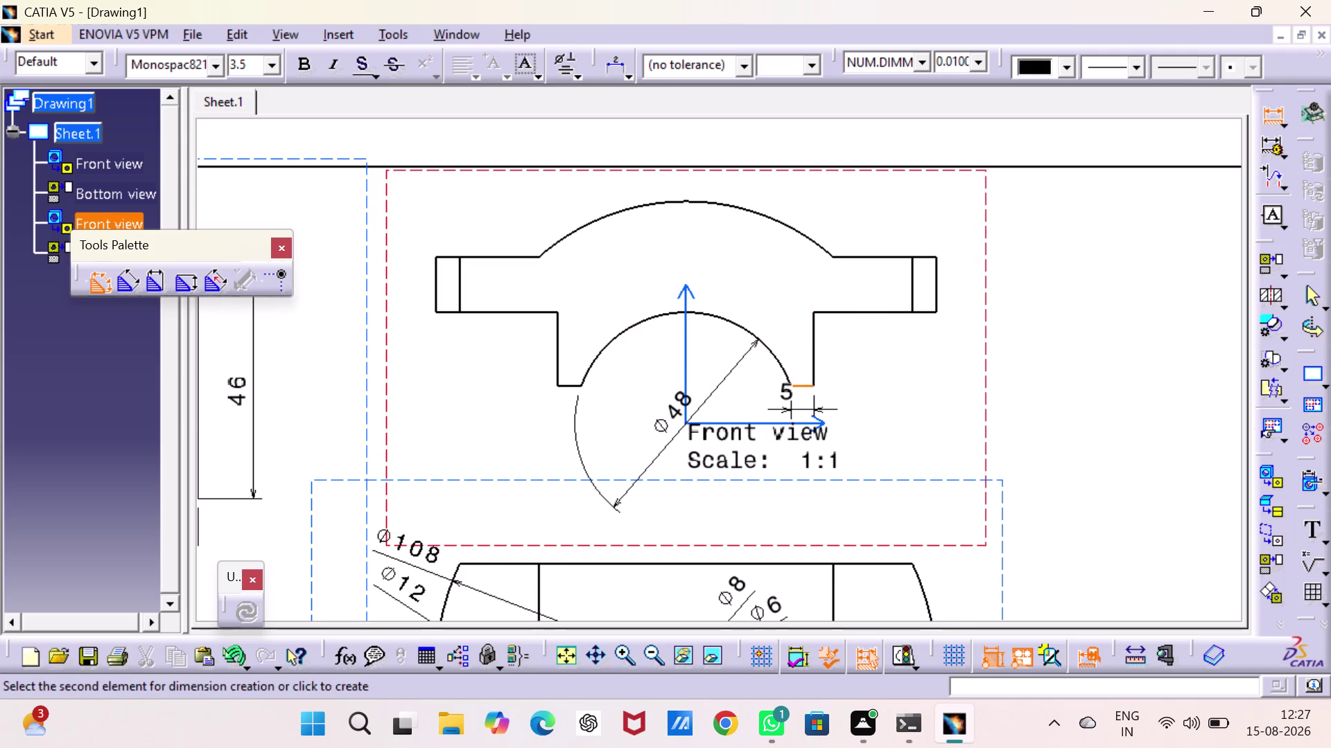
click(786, 409)
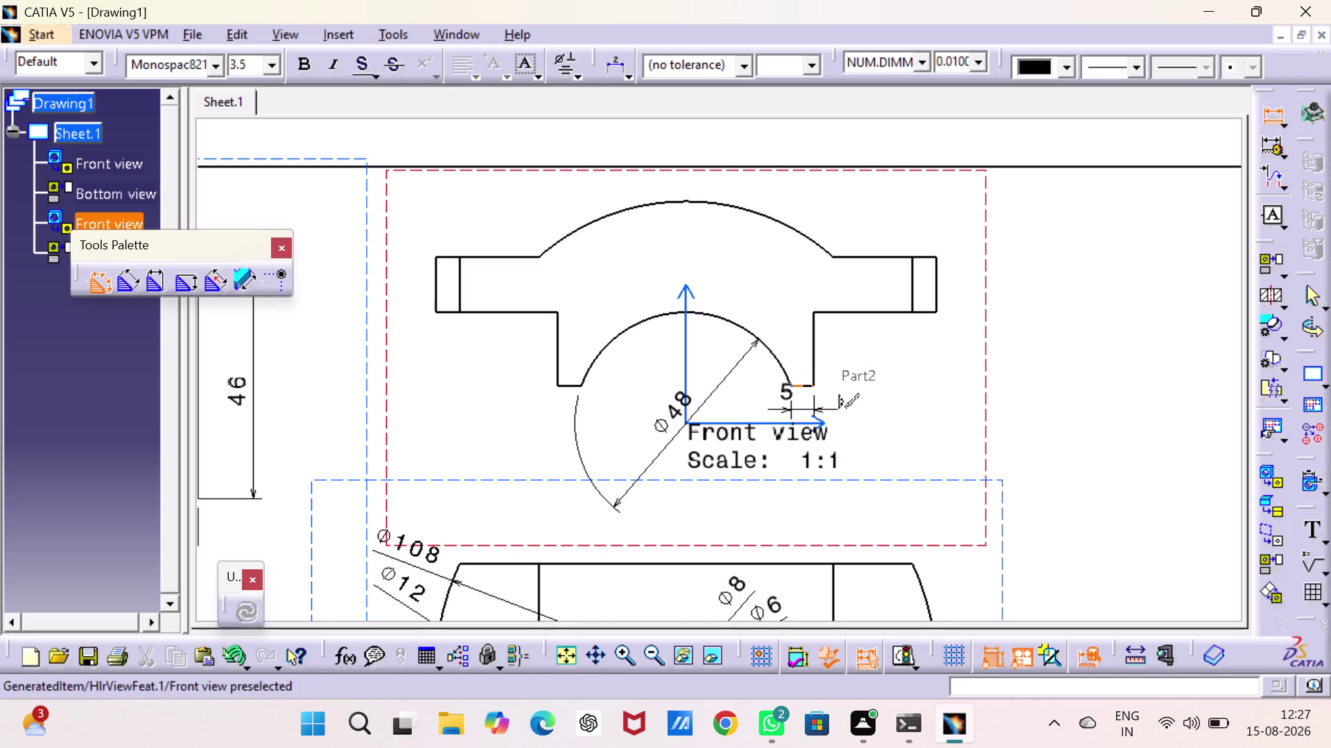
click(806, 383)
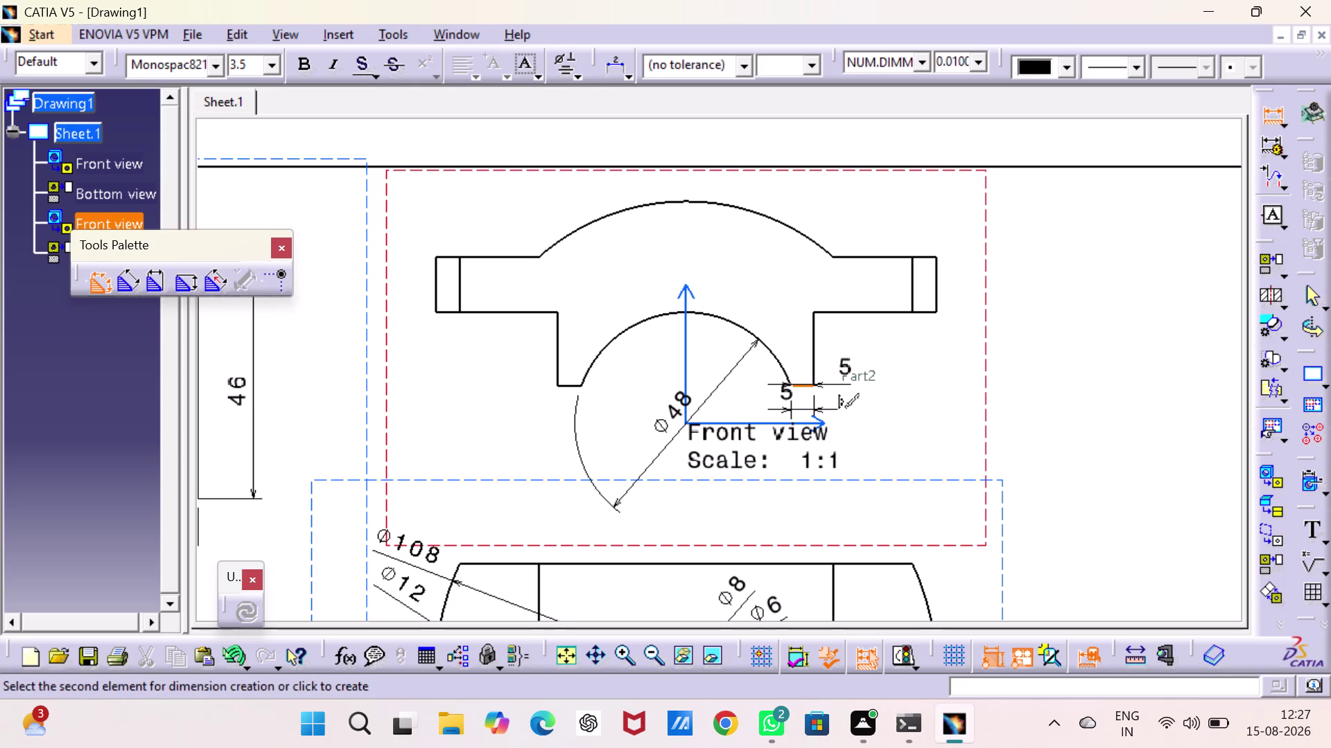
click(847, 310)
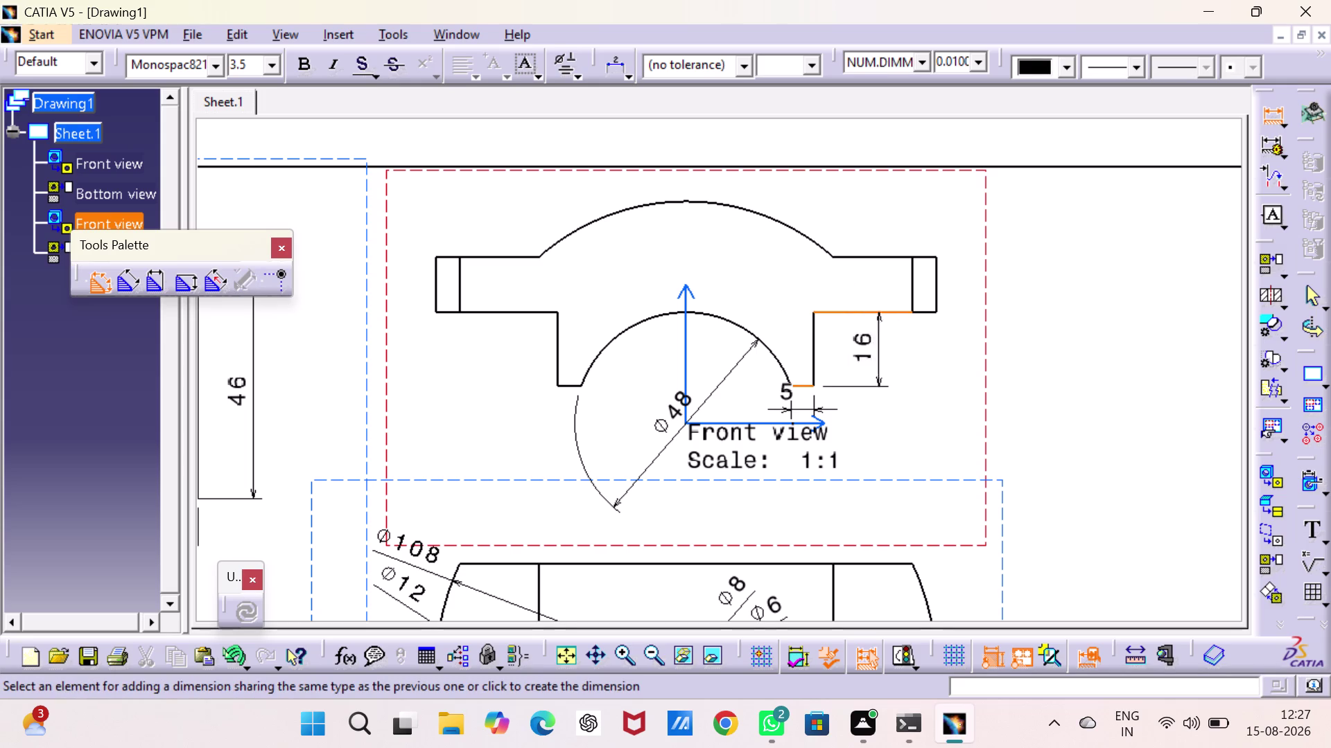
click(959, 364)
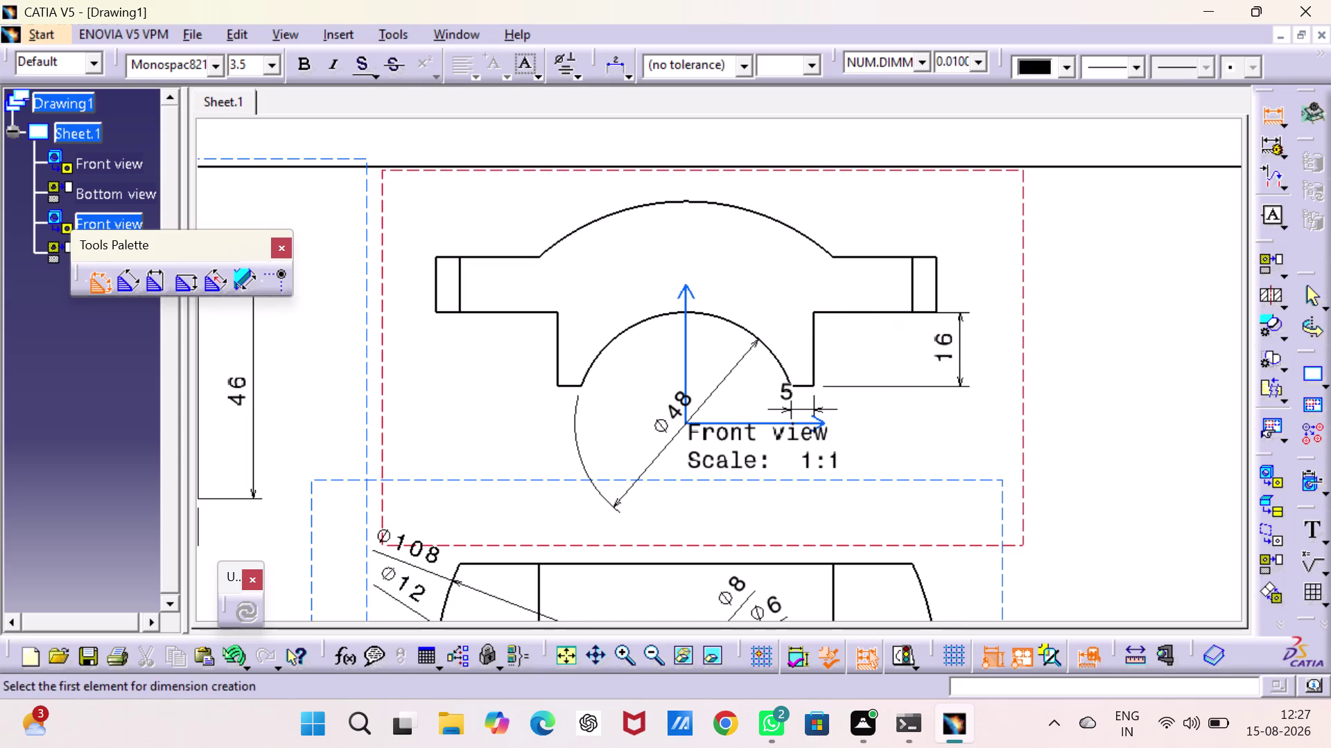
Add the 12 flange height and begin the outer arc dimension with its options.
click(889, 312)
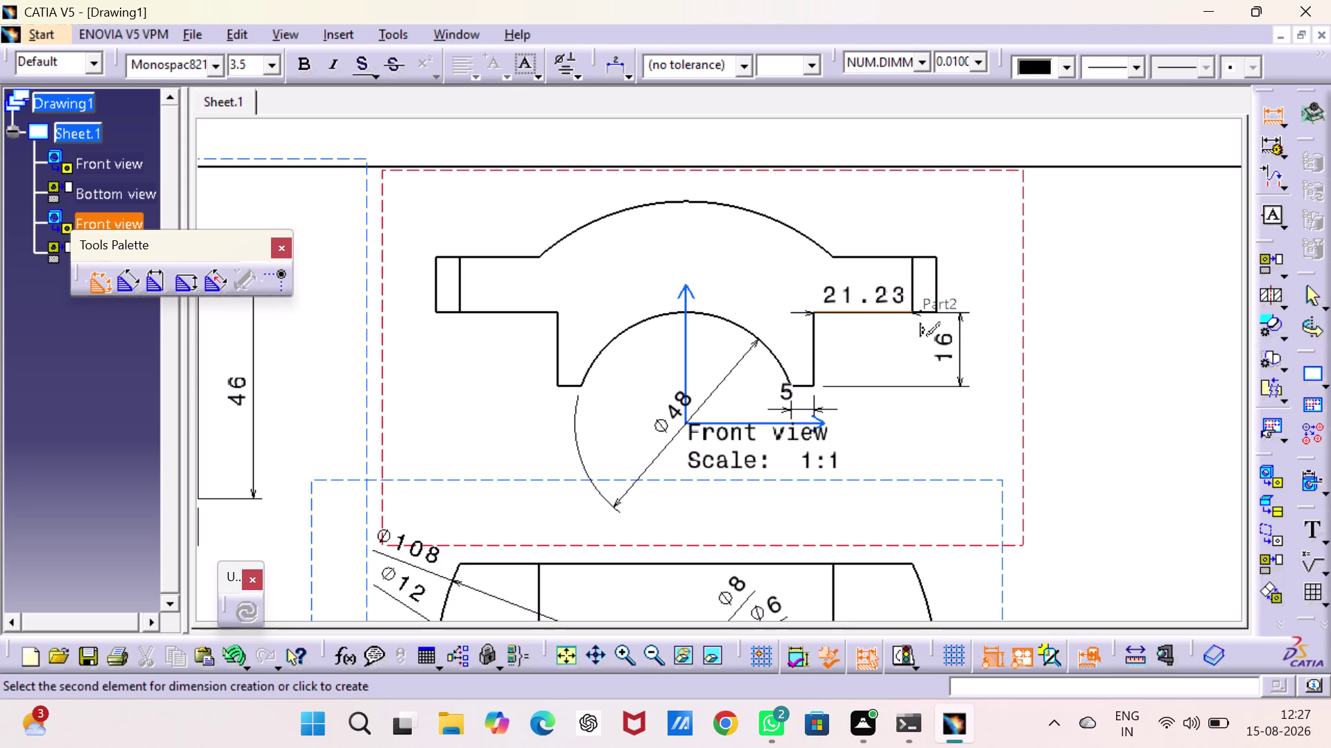
click(886, 256)
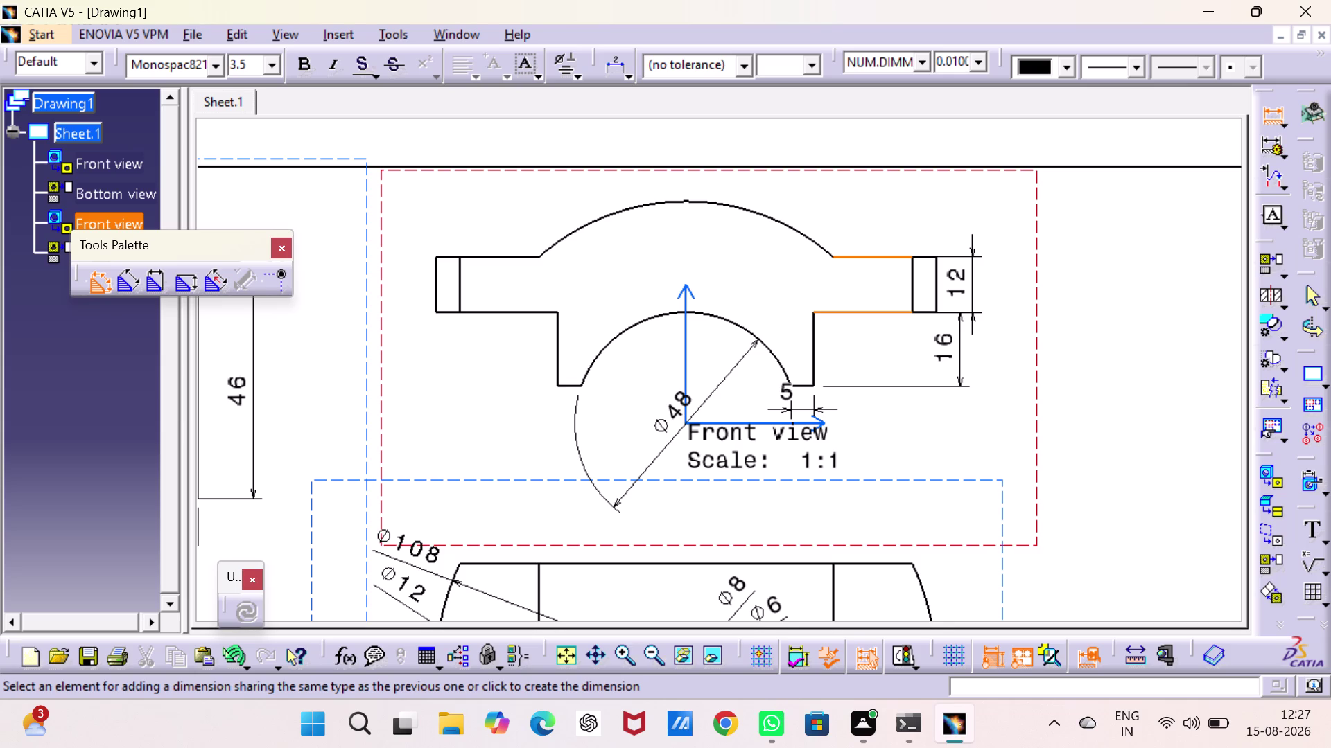
click(974, 279)
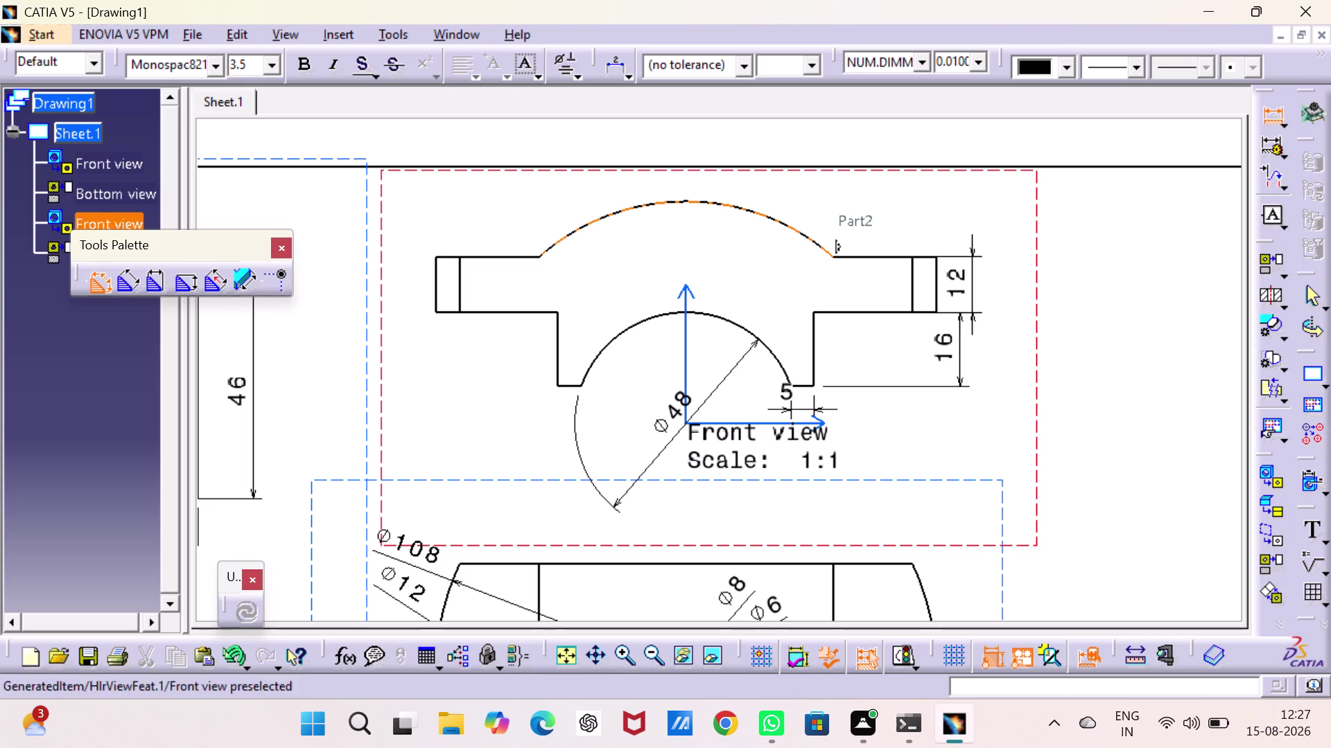
click(802, 232)
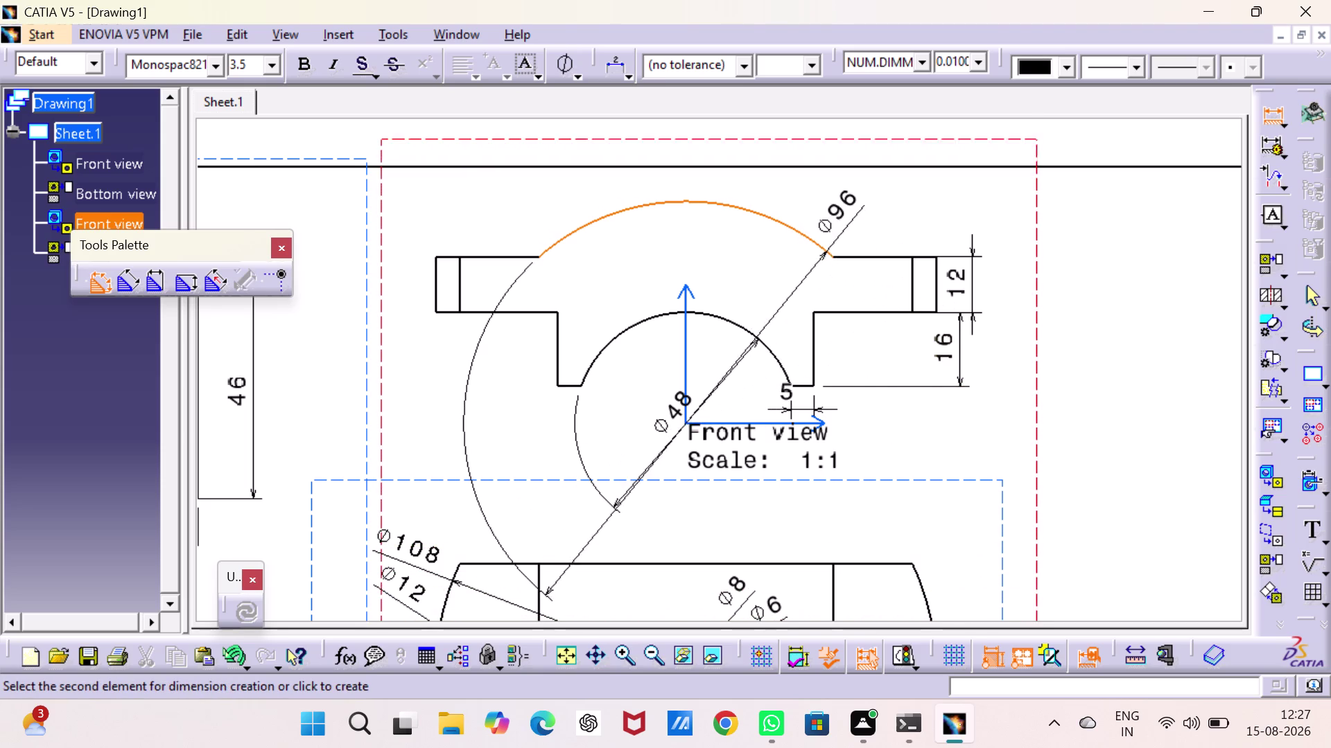
right_click(844, 196)
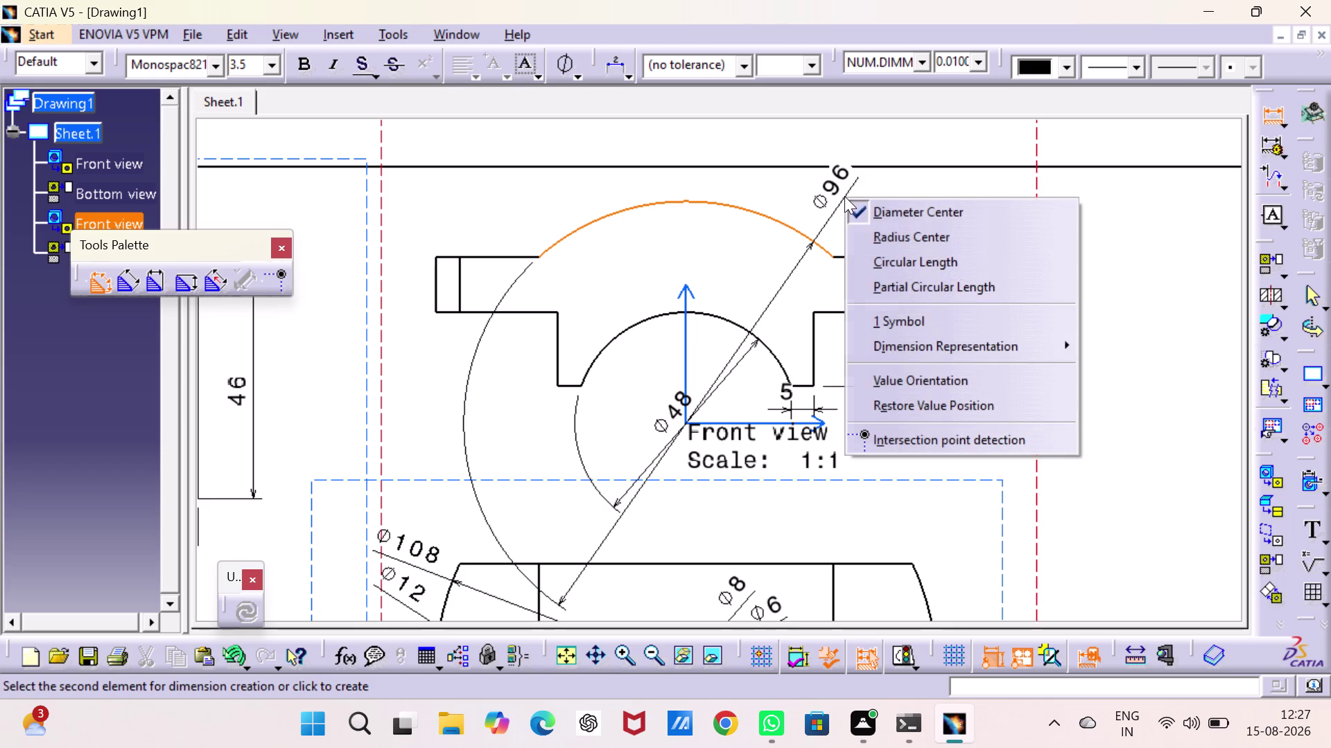
Dimension the upper support's outer arc as R48, then exit the Dimensions tool.
click(860, 237)
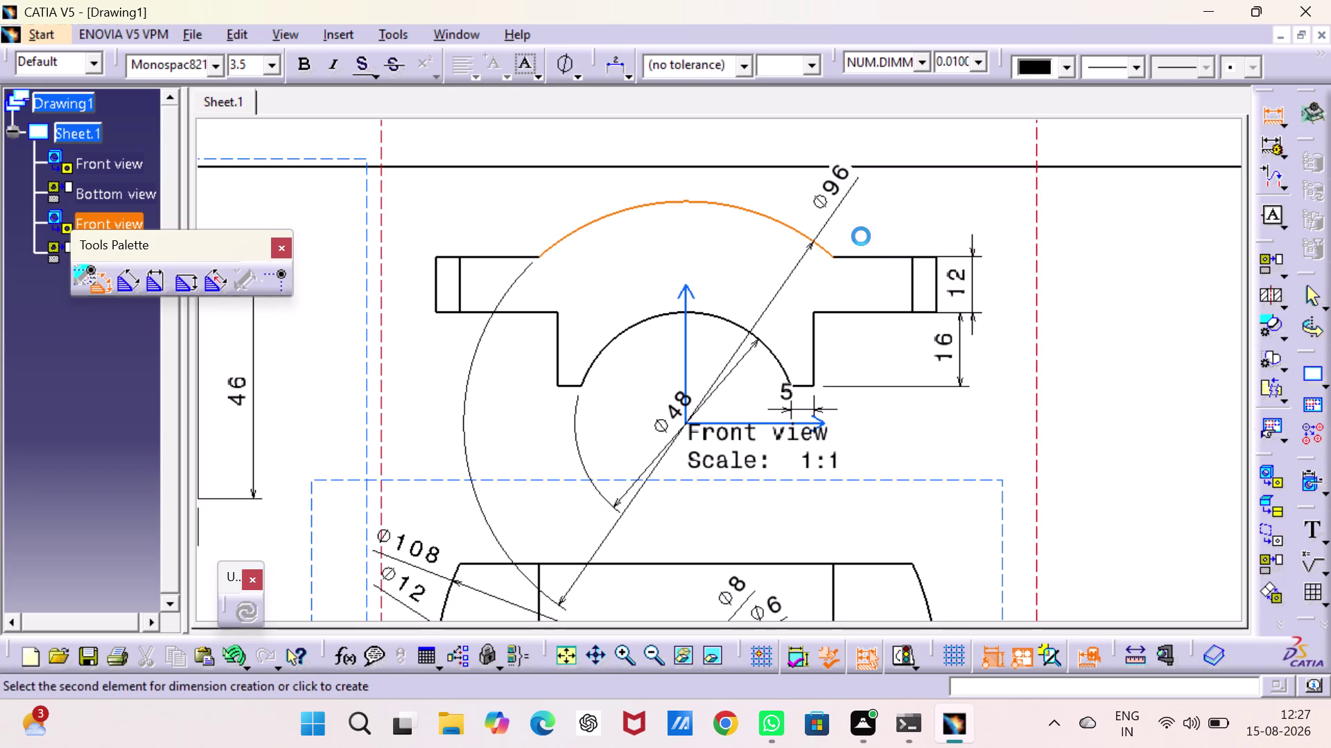
click(847, 172)
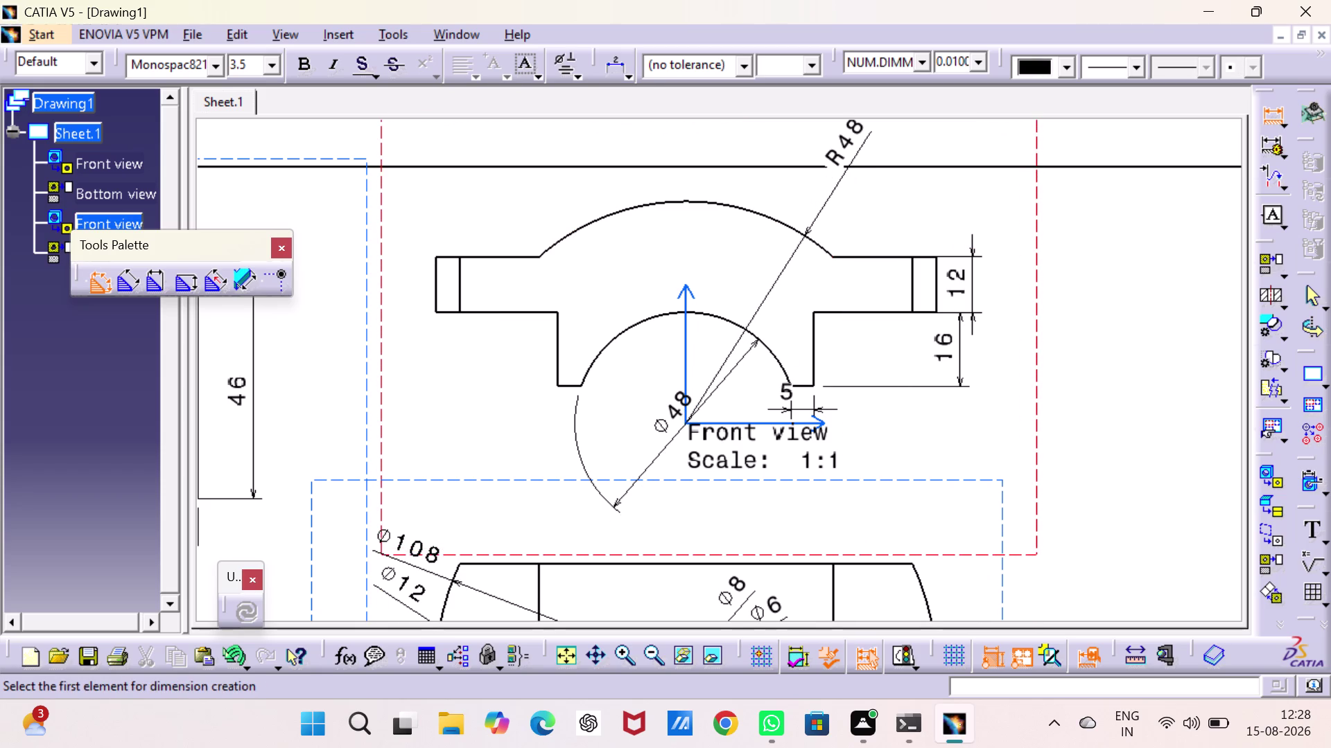
right_click(674, 417)
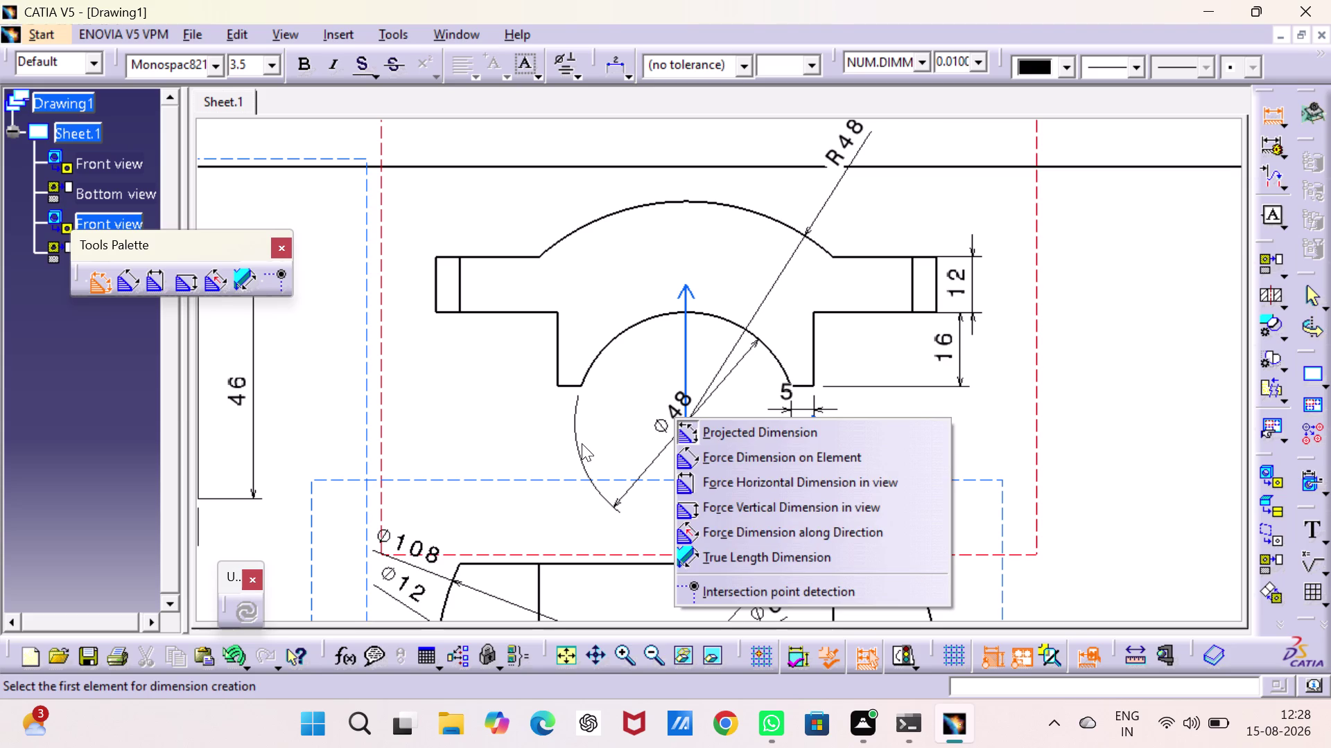
click(581, 444)
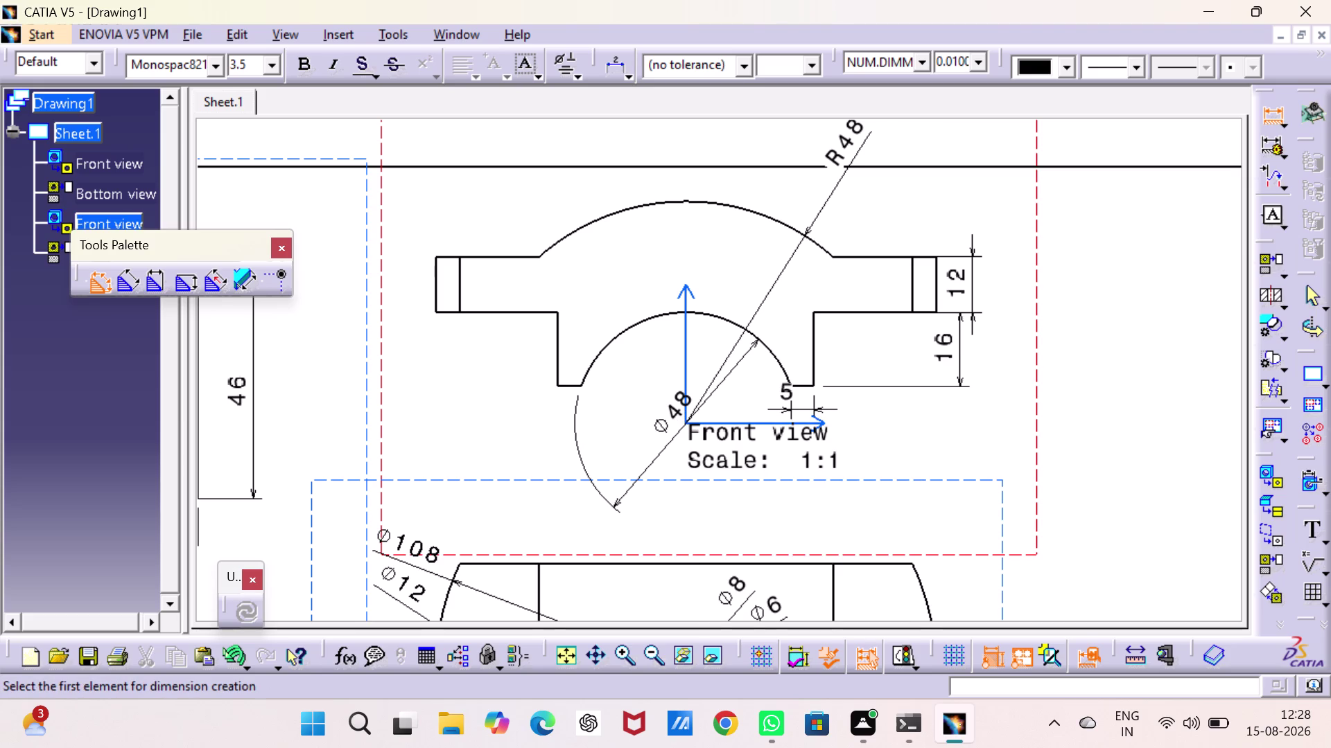
right_click(721, 318)
click(721, 323)
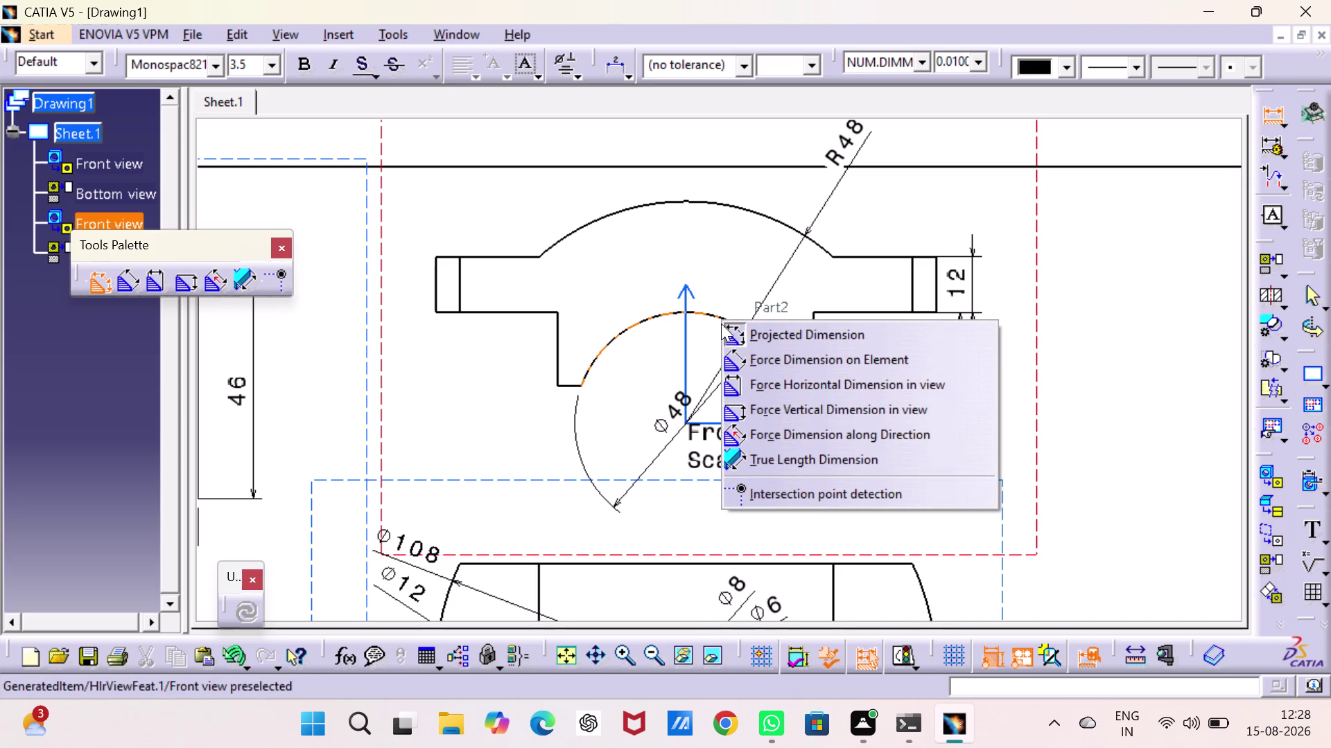
click(701, 326)
key(grave)
key(grave)
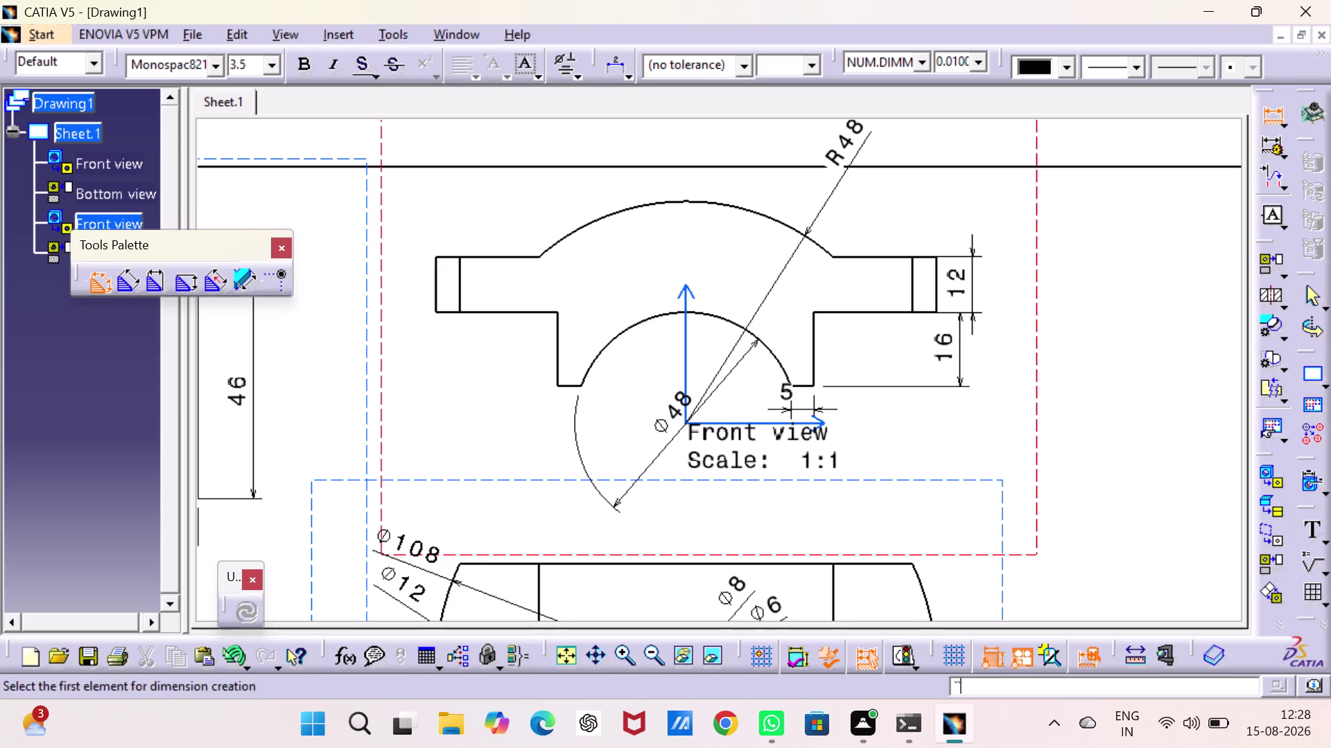
key(Escape)
key(Escape)
key(Escape)
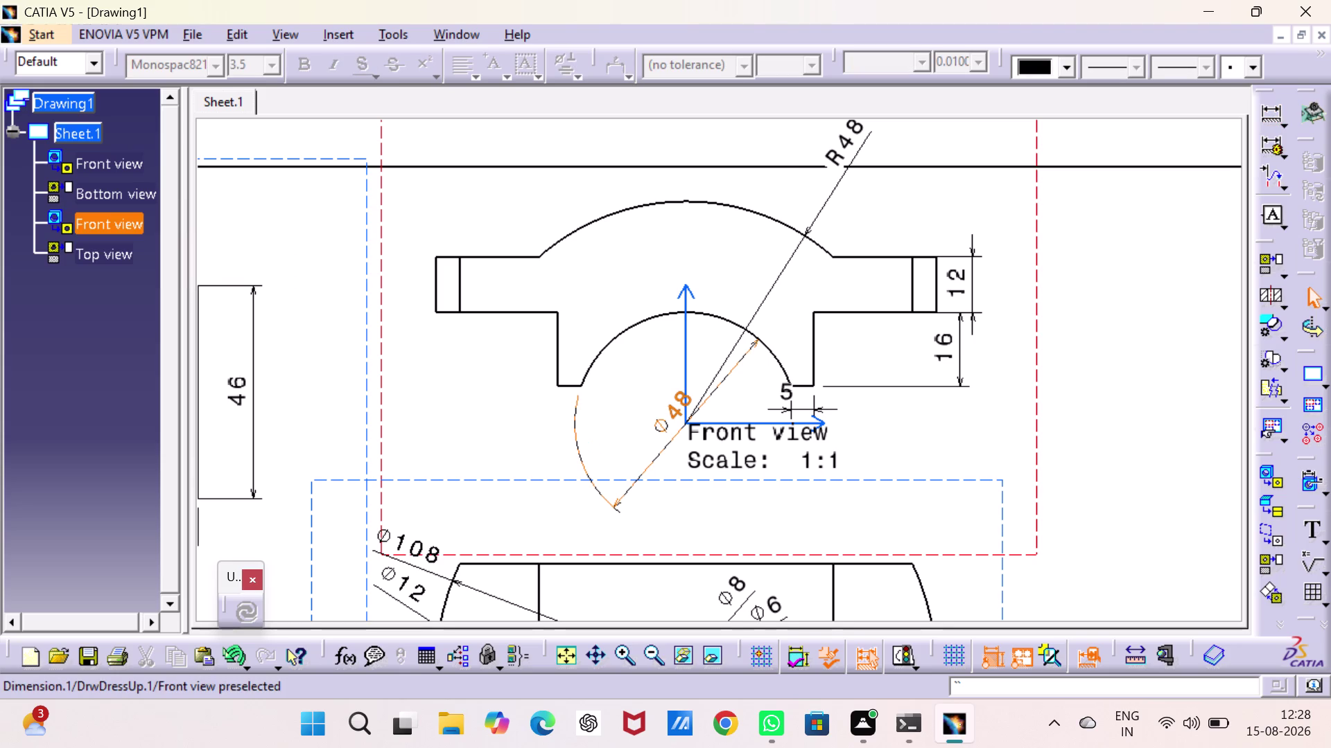
Delete the Ø48 diameter dimension from the front view's half-bore arc.
right_click(577, 448)
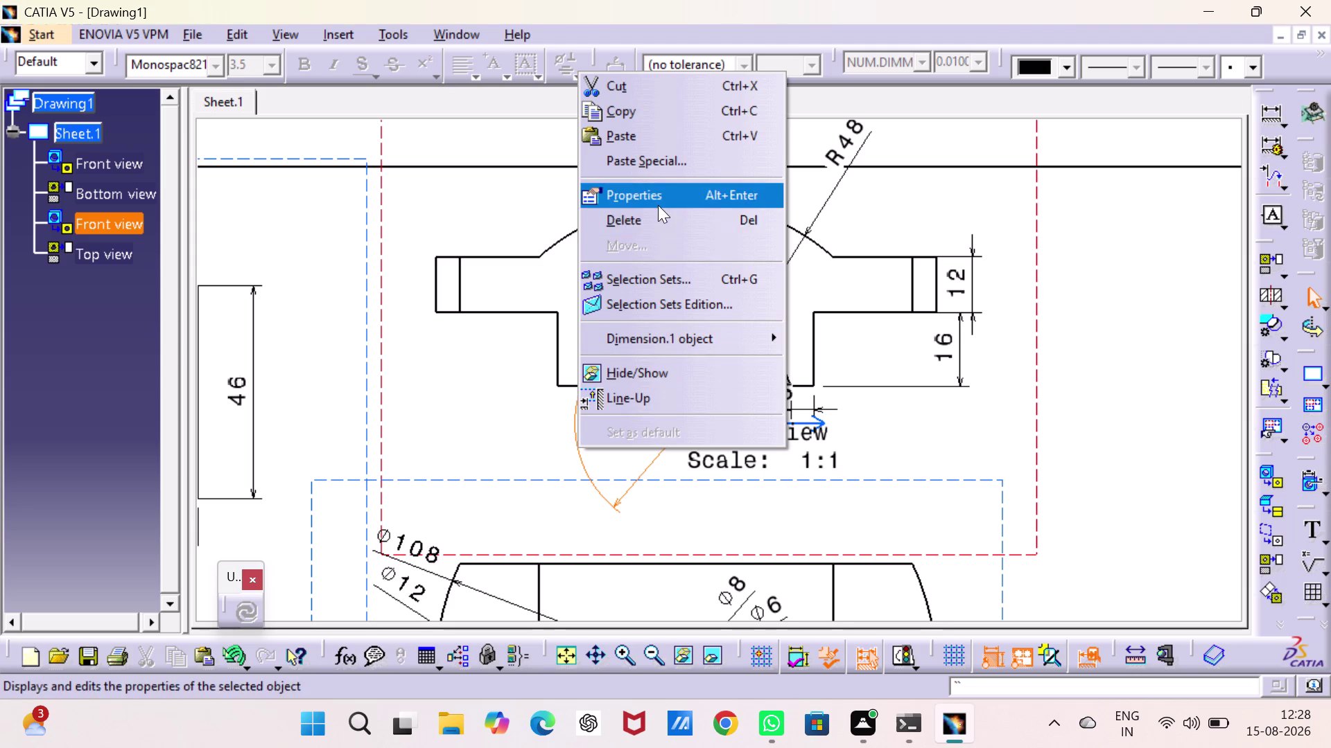
click(429, 362)
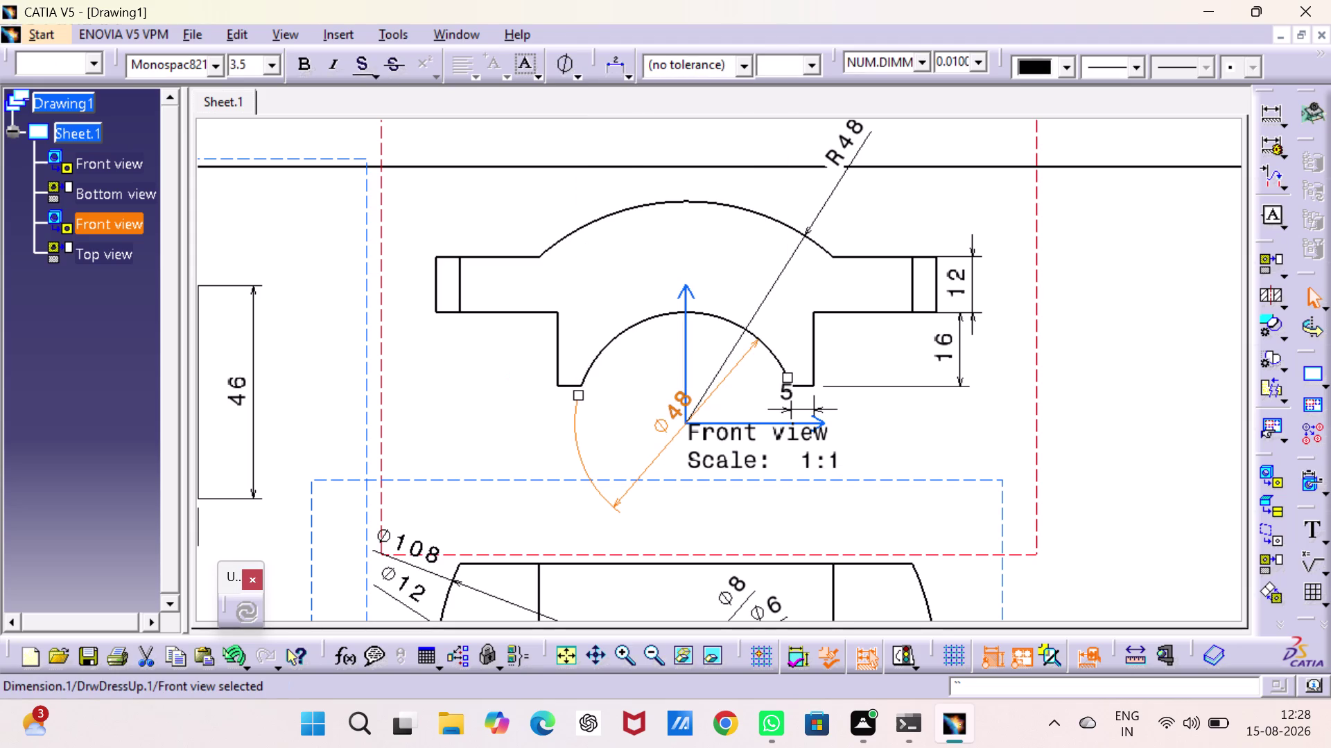
click(645, 468)
key(Delete)
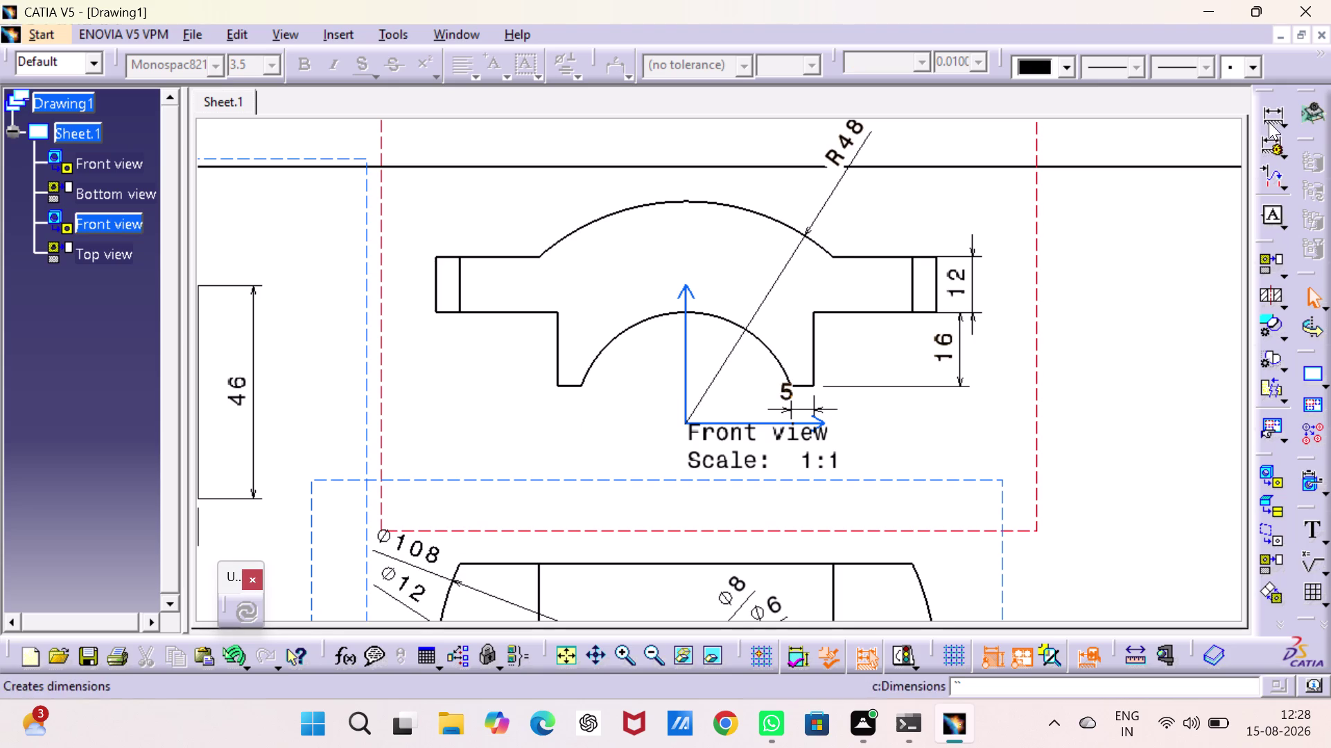
Delete the Ø108 dimension from the top view.
middle_drag(883, 455, 878, 253)
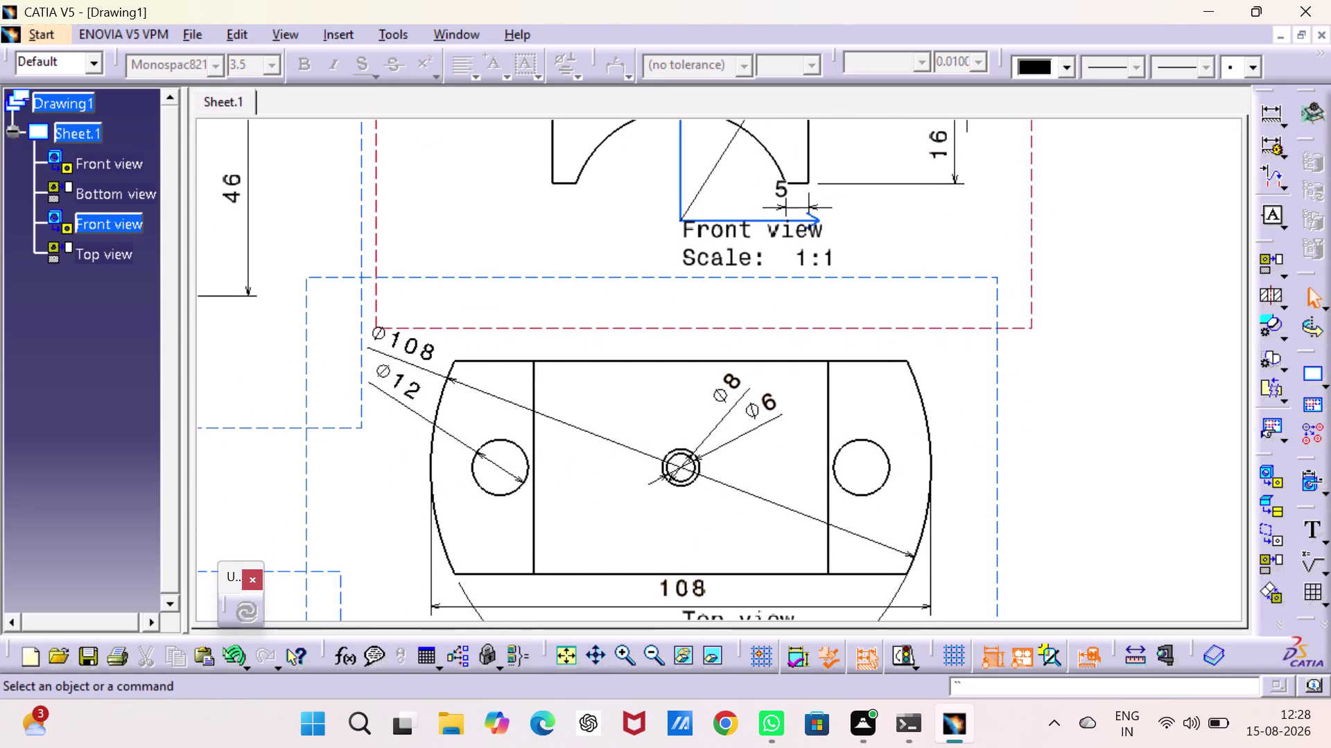
middle_drag(602, 545, 619, 373)
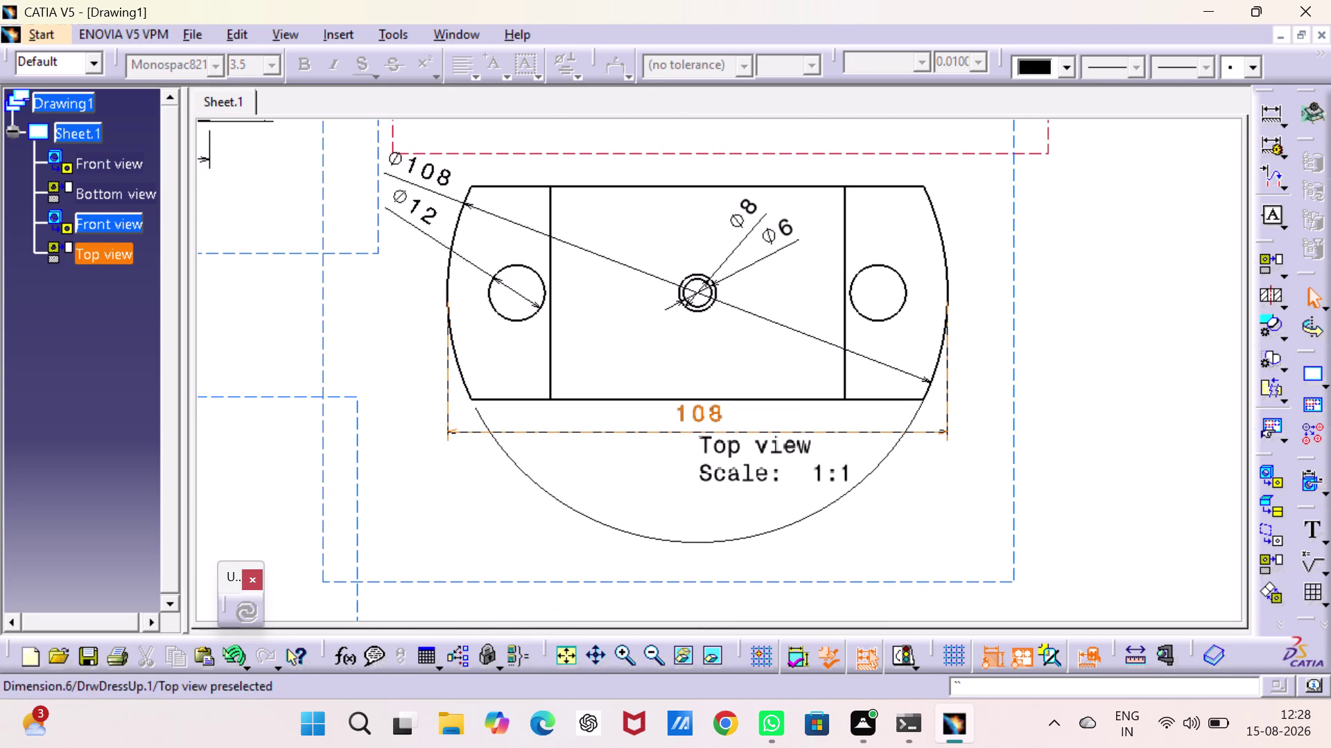
click(441, 189)
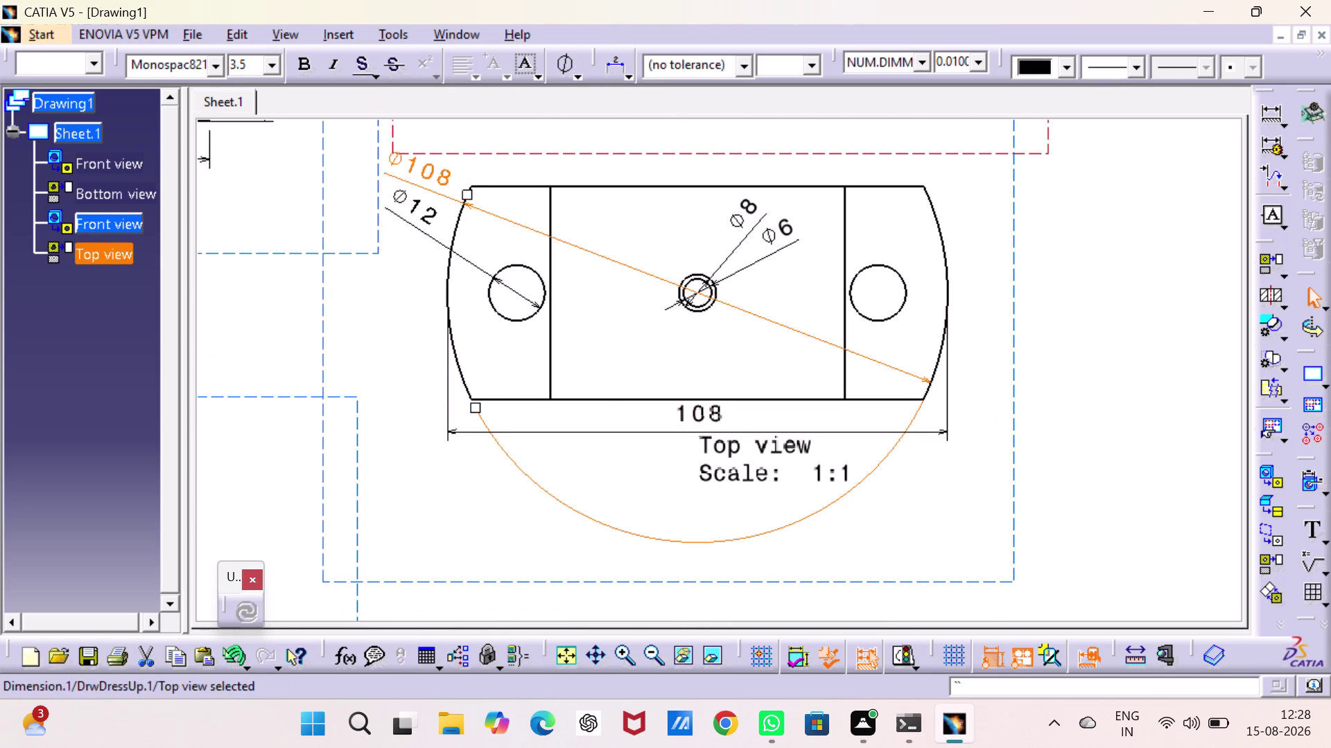
key(Delete)
Delete the Ø48 dimension on the second front view's bore.
middle_drag(448, 260, 461, 415)
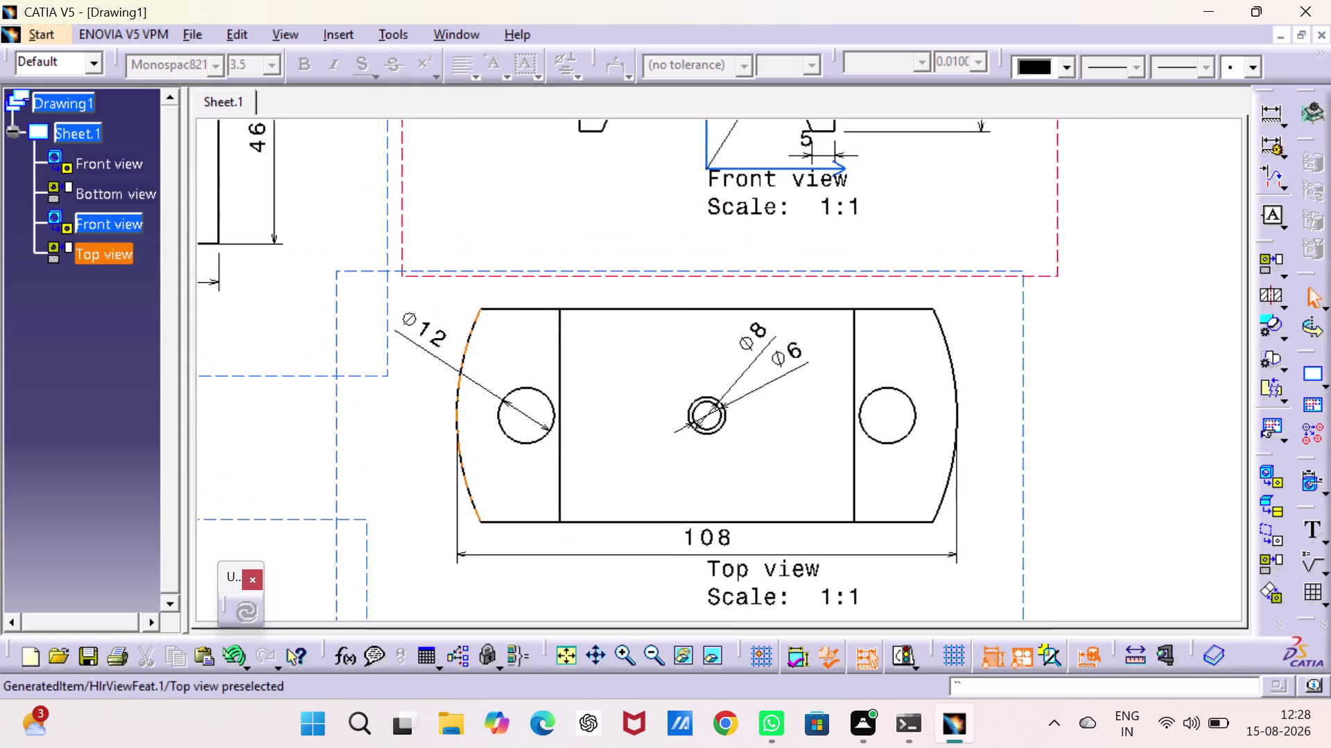
middle_drag(461, 415, 498, 615)
middle_drag(474, 440, 862, 469)
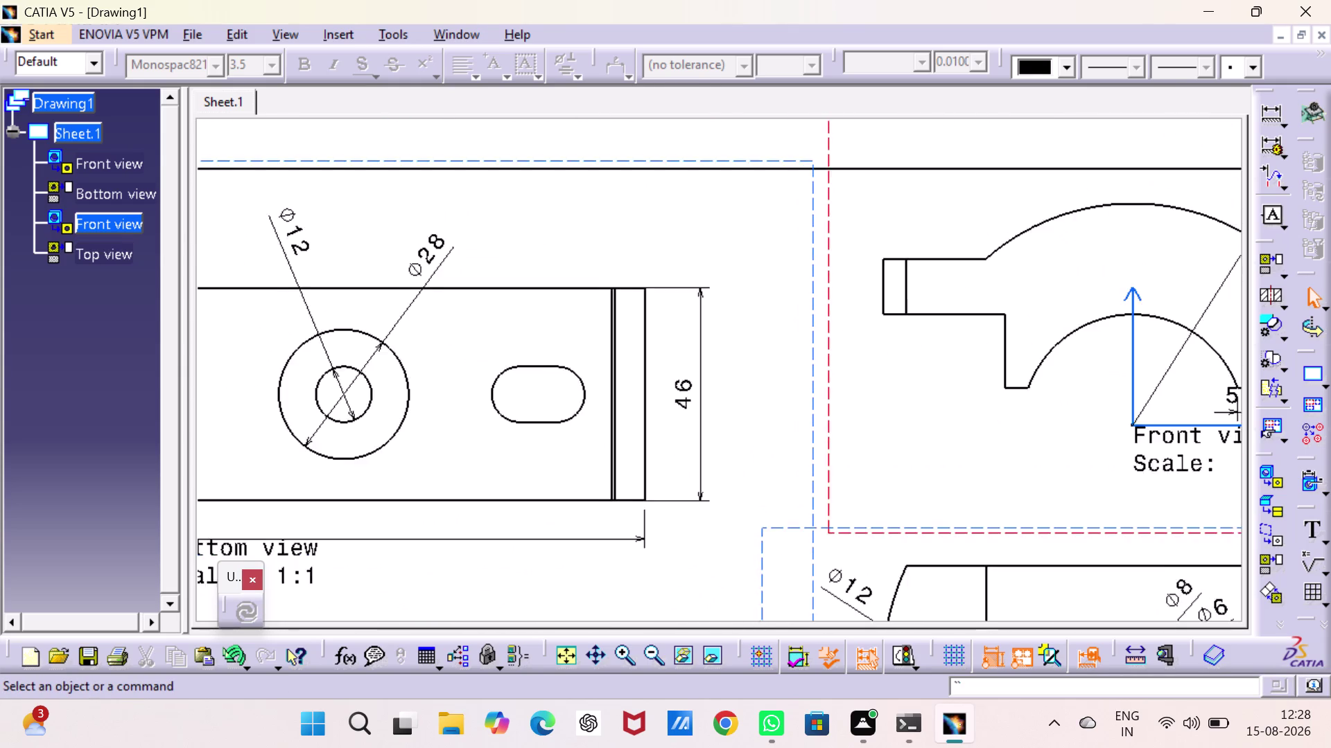
middle_drag(861, 469, 1076, 197)
scroll(down, 3)
middle_drag(726, 402, 936, 240)
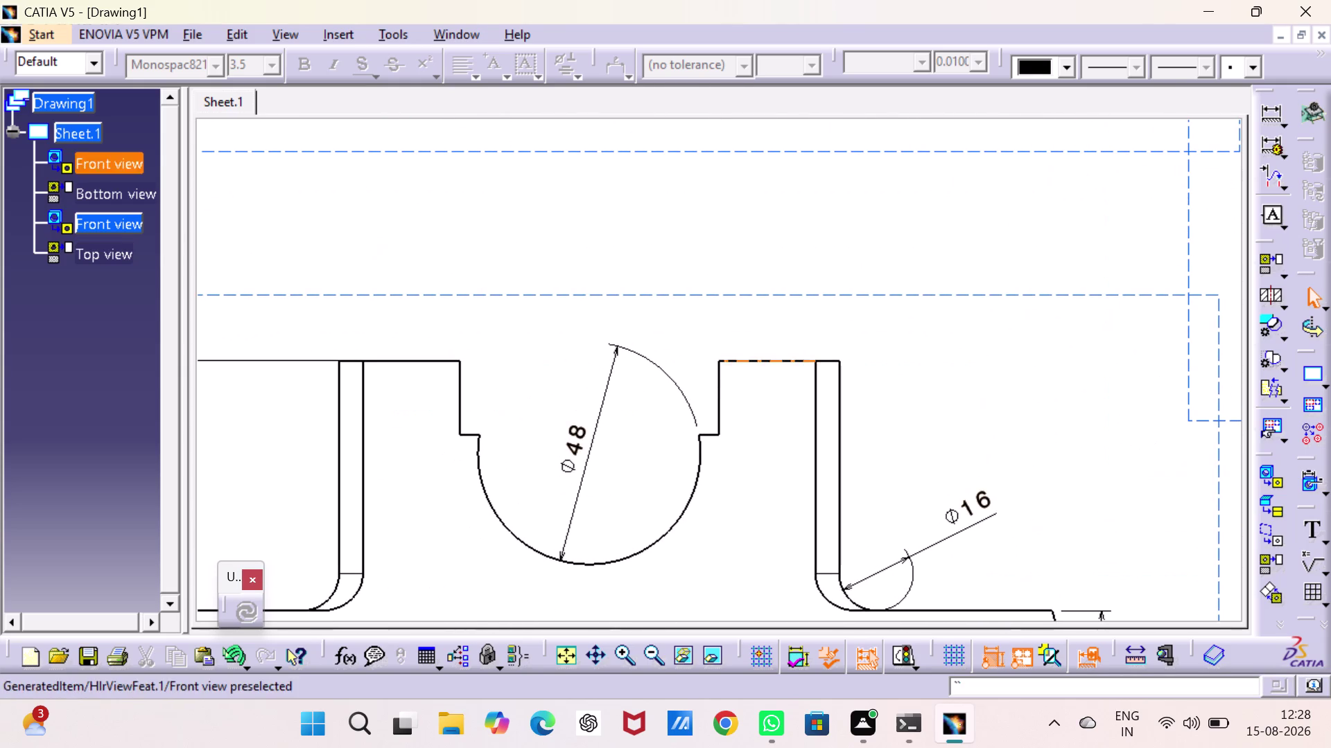
click(666, 378)
key(Delete)
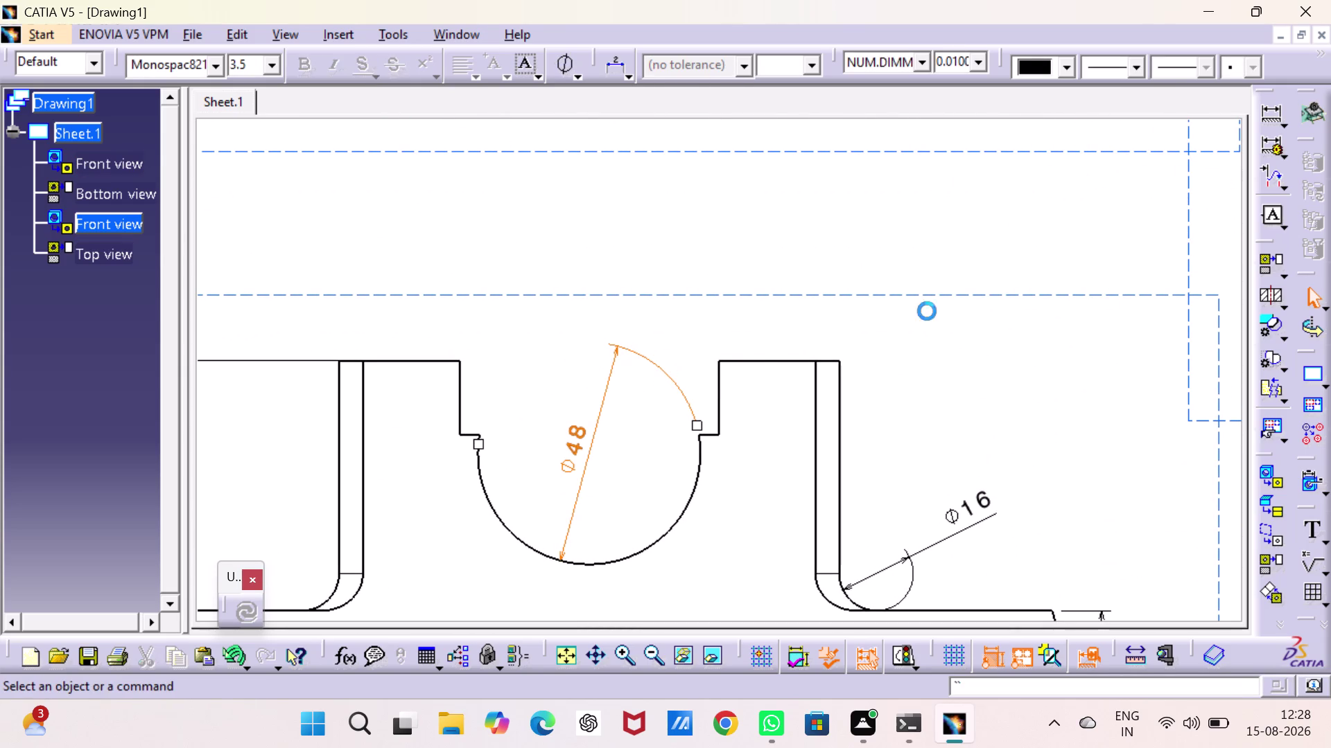
Add R24 bore and R8 fillet radius dimensions, replacing the Ø16 dimension.
double_click(1276, 114)
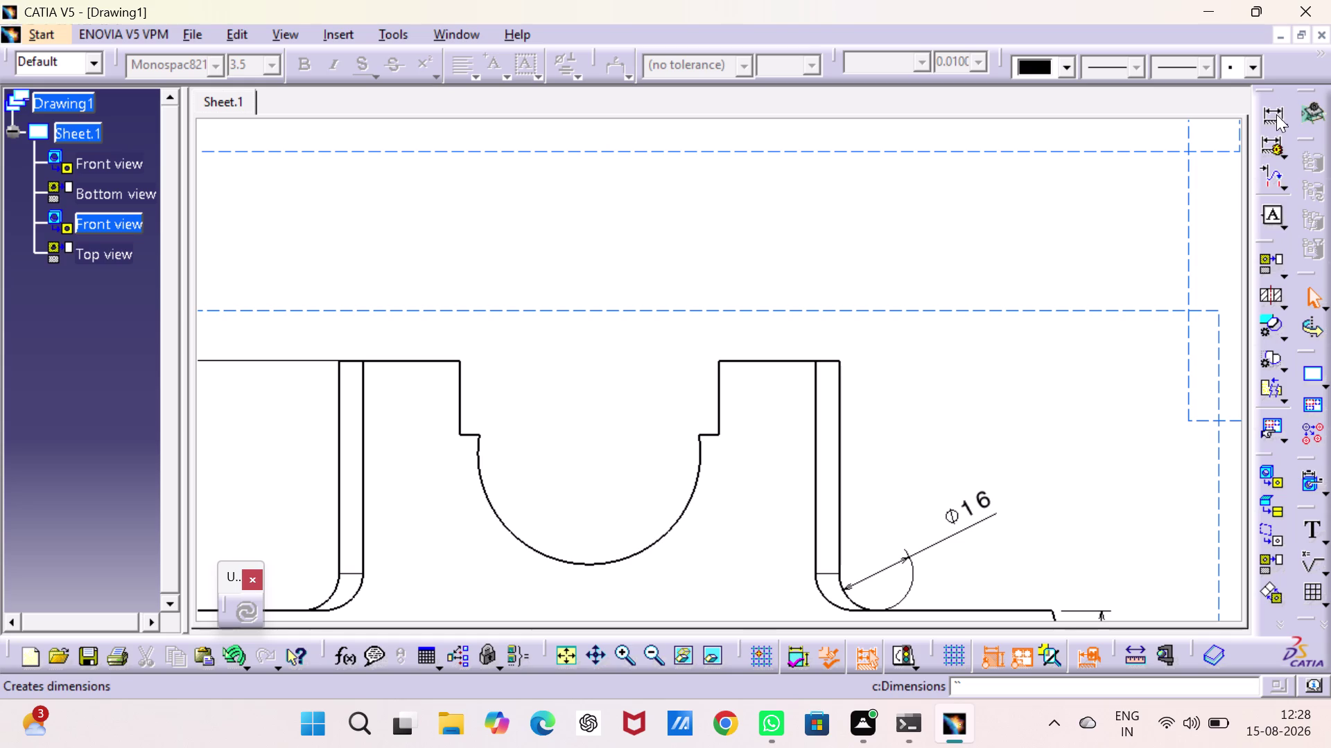
click(585, 562)
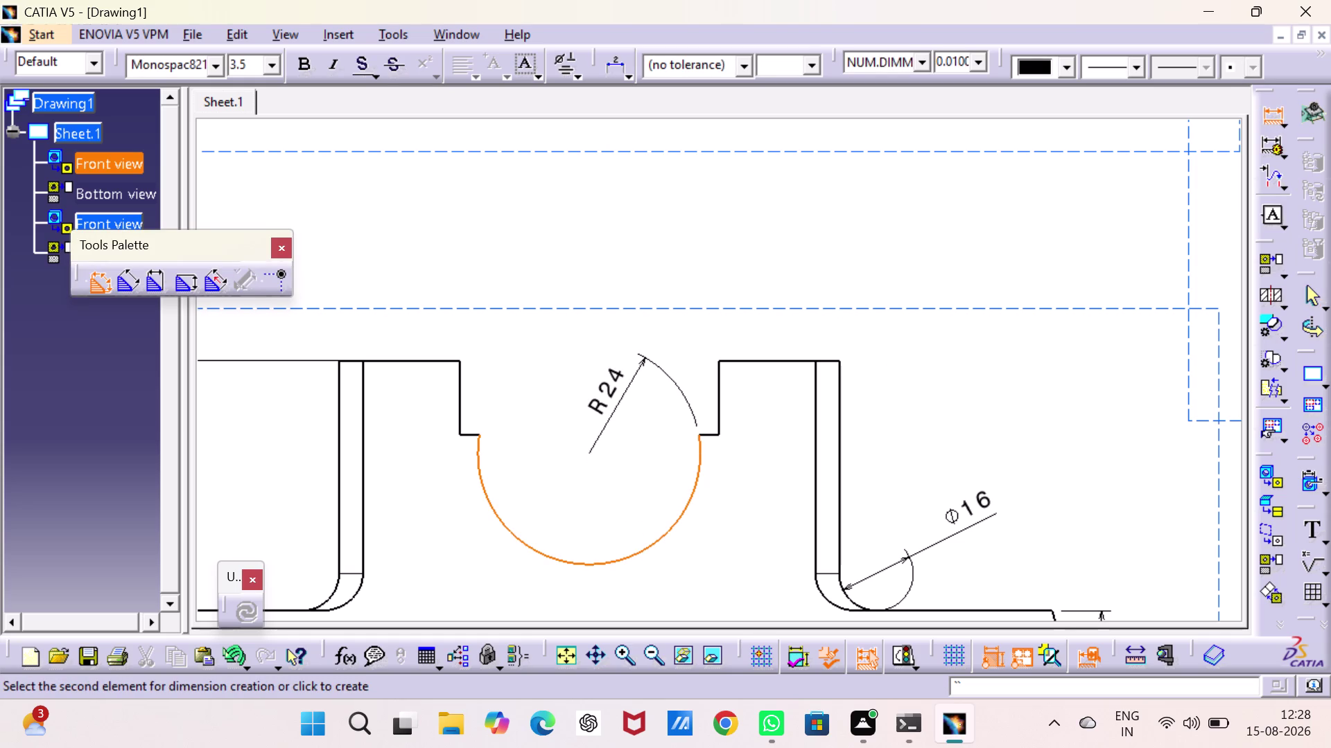
click(557, 490)
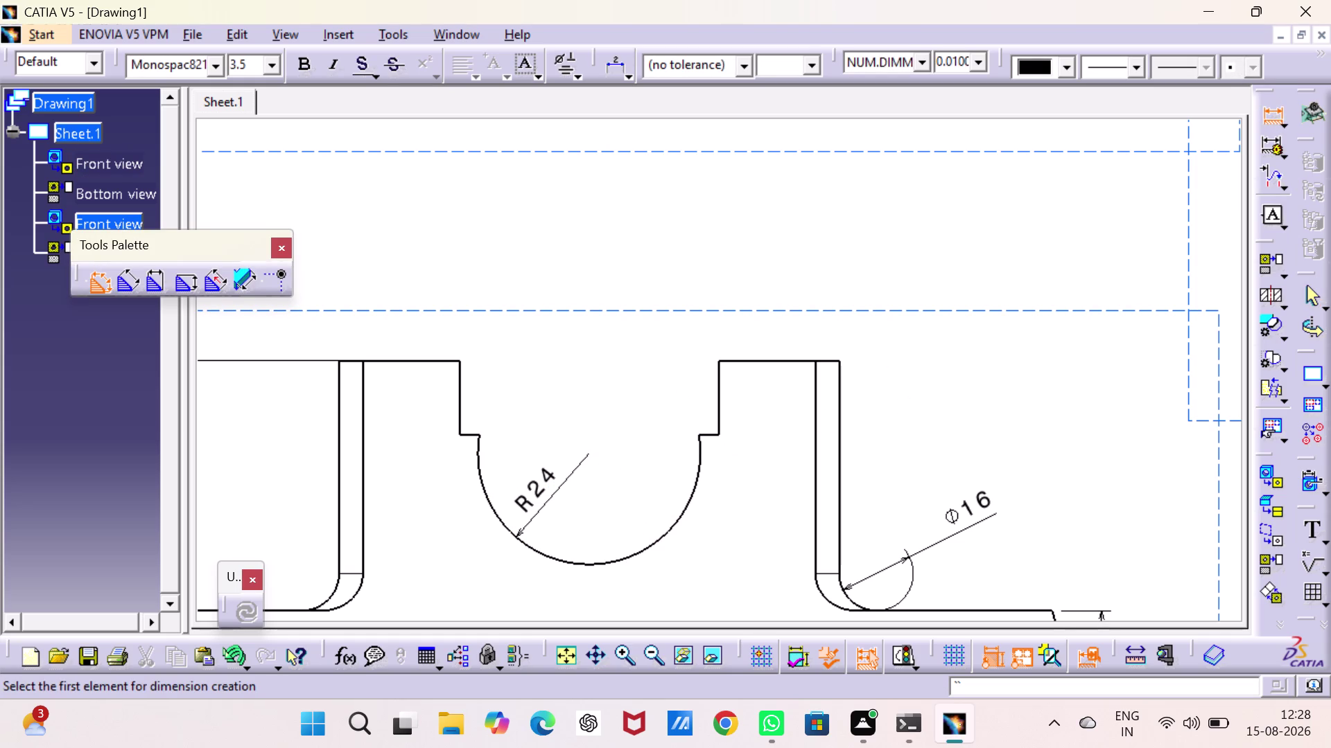
middle_drag(911, 411, 611, 390)
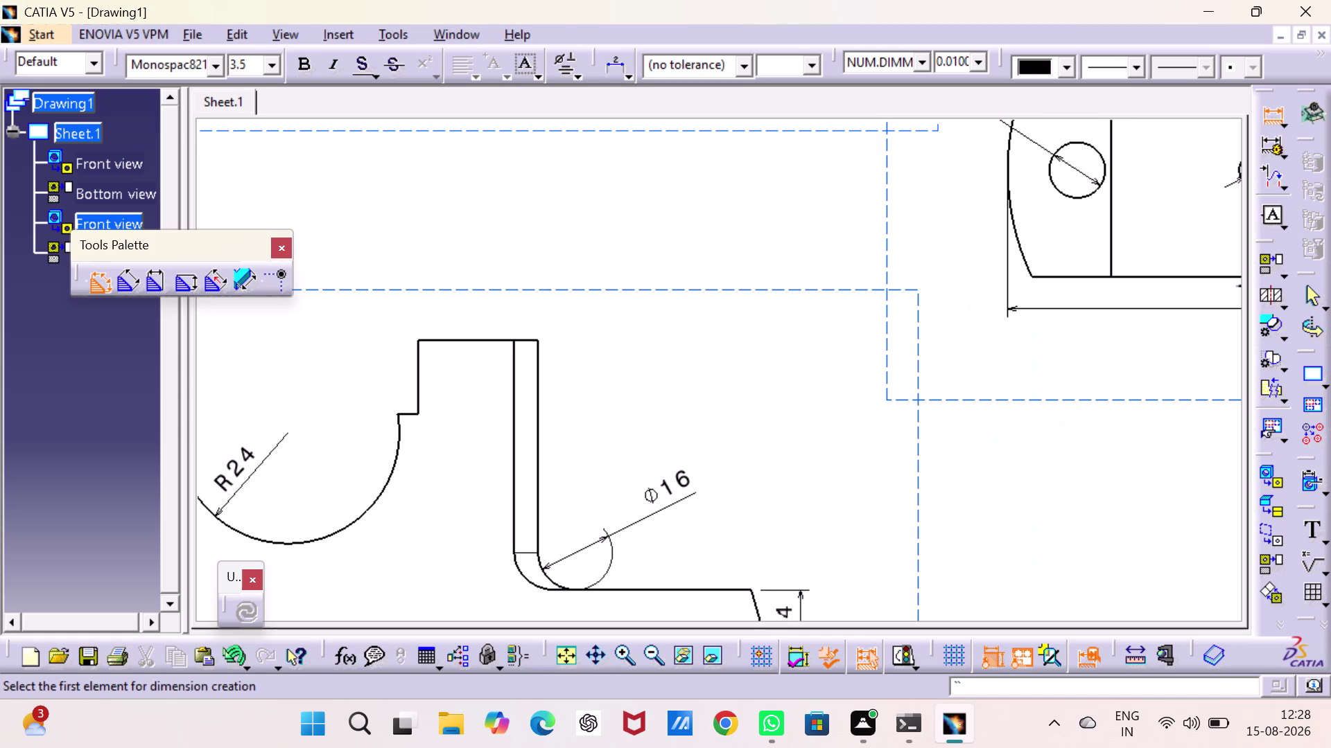
click(551, 575)
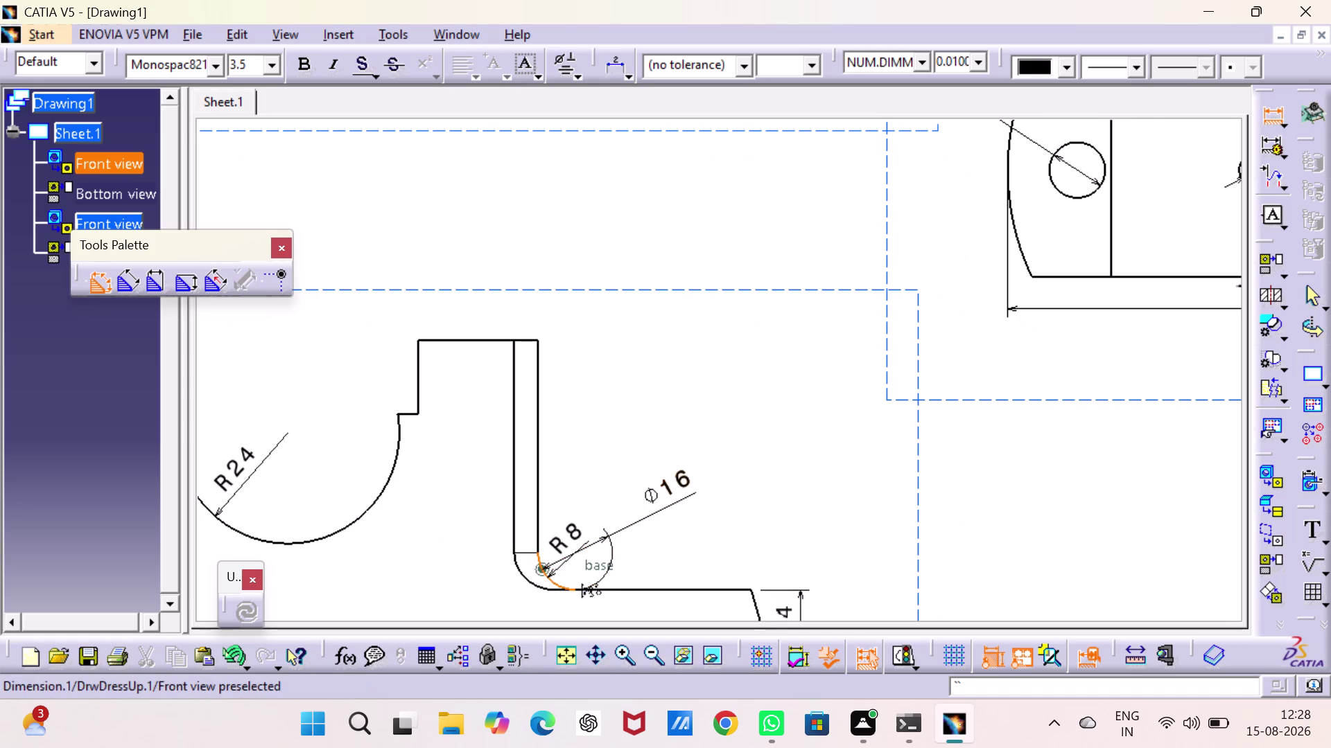
click(614, 436)
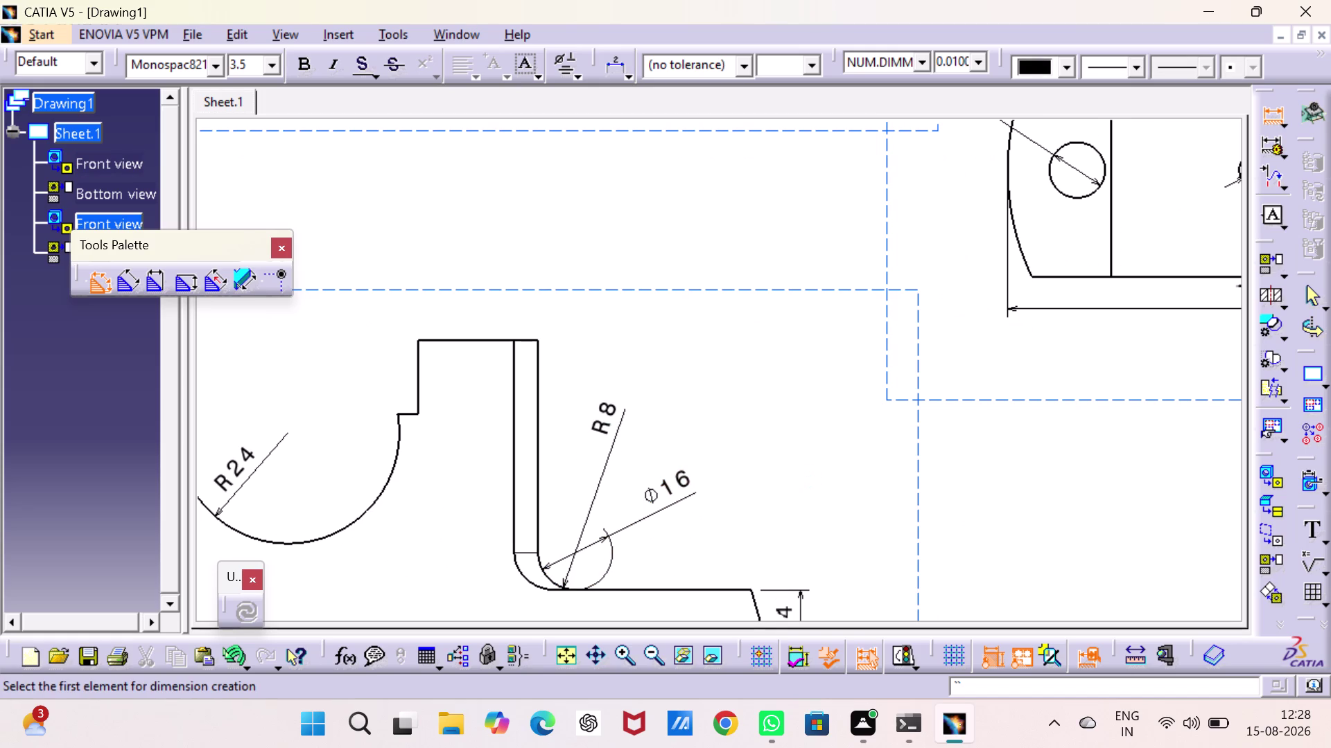
key(Escape)
key(Escape)
click(679, 500)
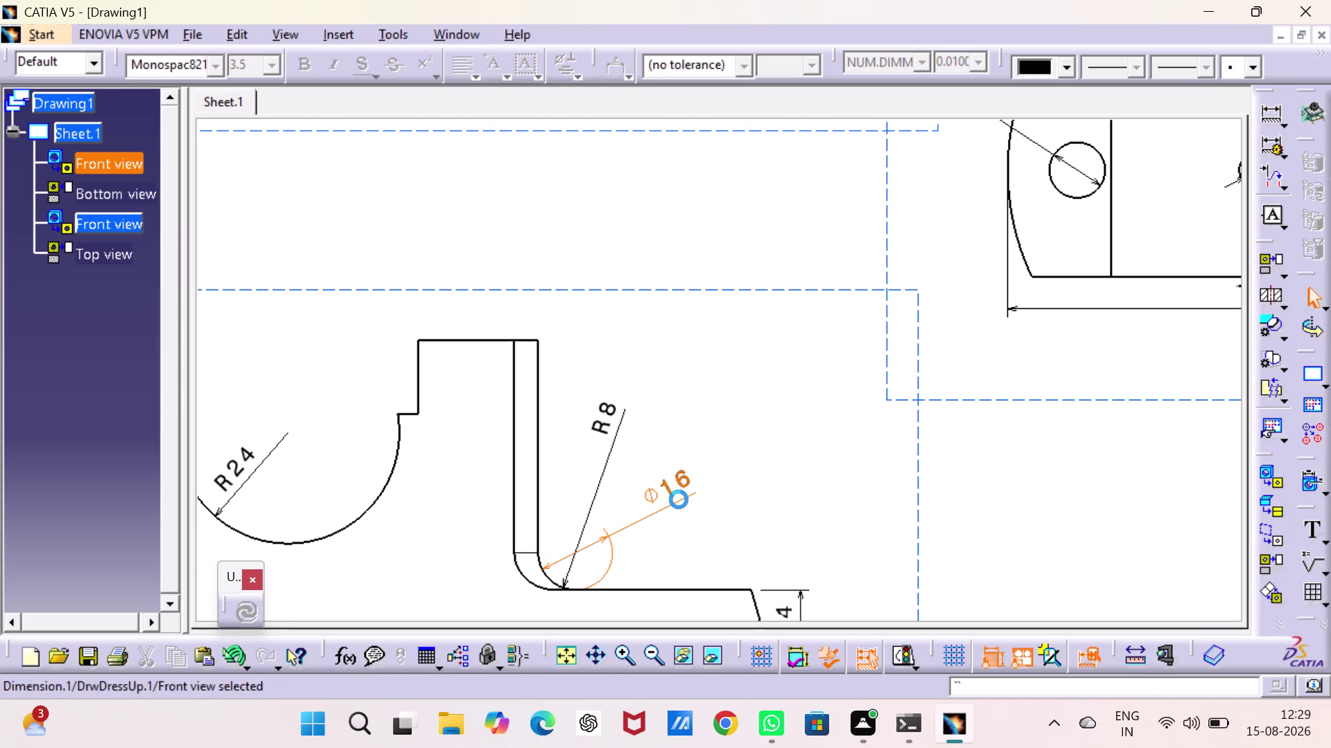
key(Delete)
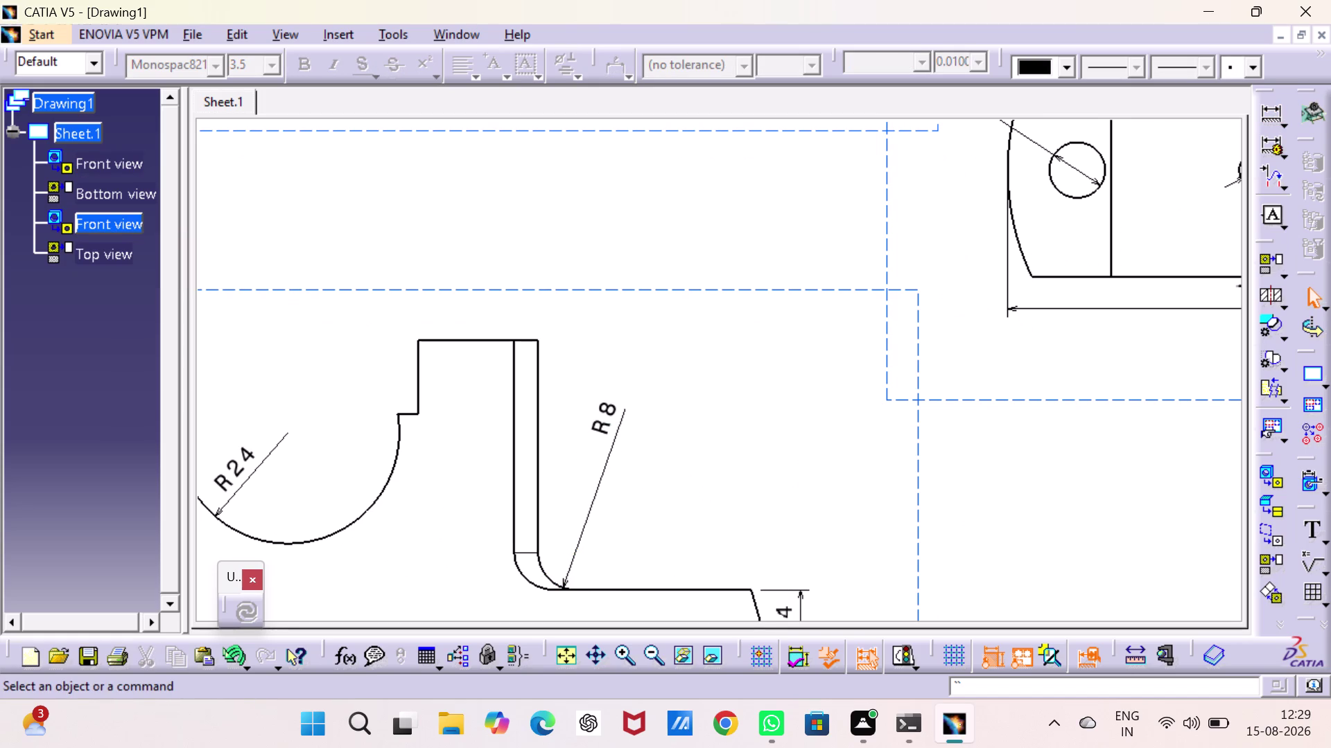
Add an R54 radius on the top view's rounded end and R24 on the first front view's half-bore.
double_click(1268, 116)
middle_drag(1198, 285, 872, 471)
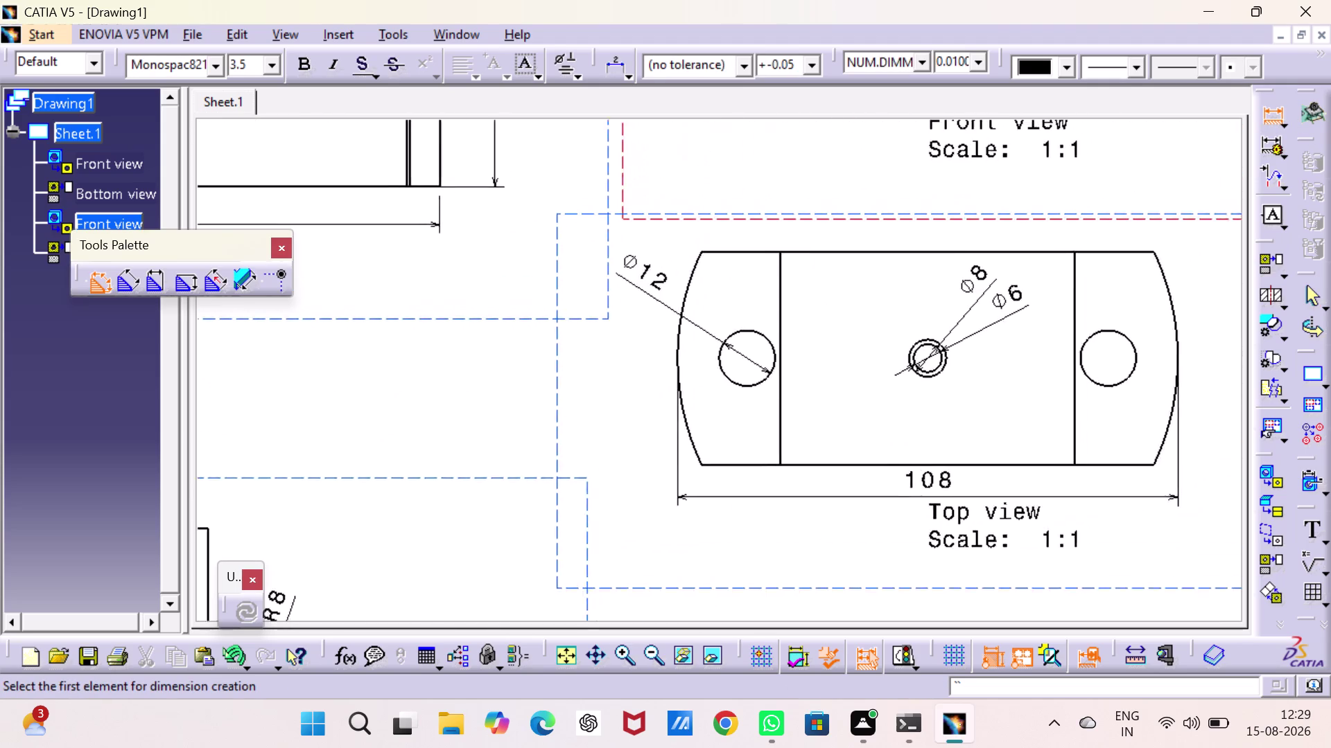
middle_drag(872, 471, 733, 557)
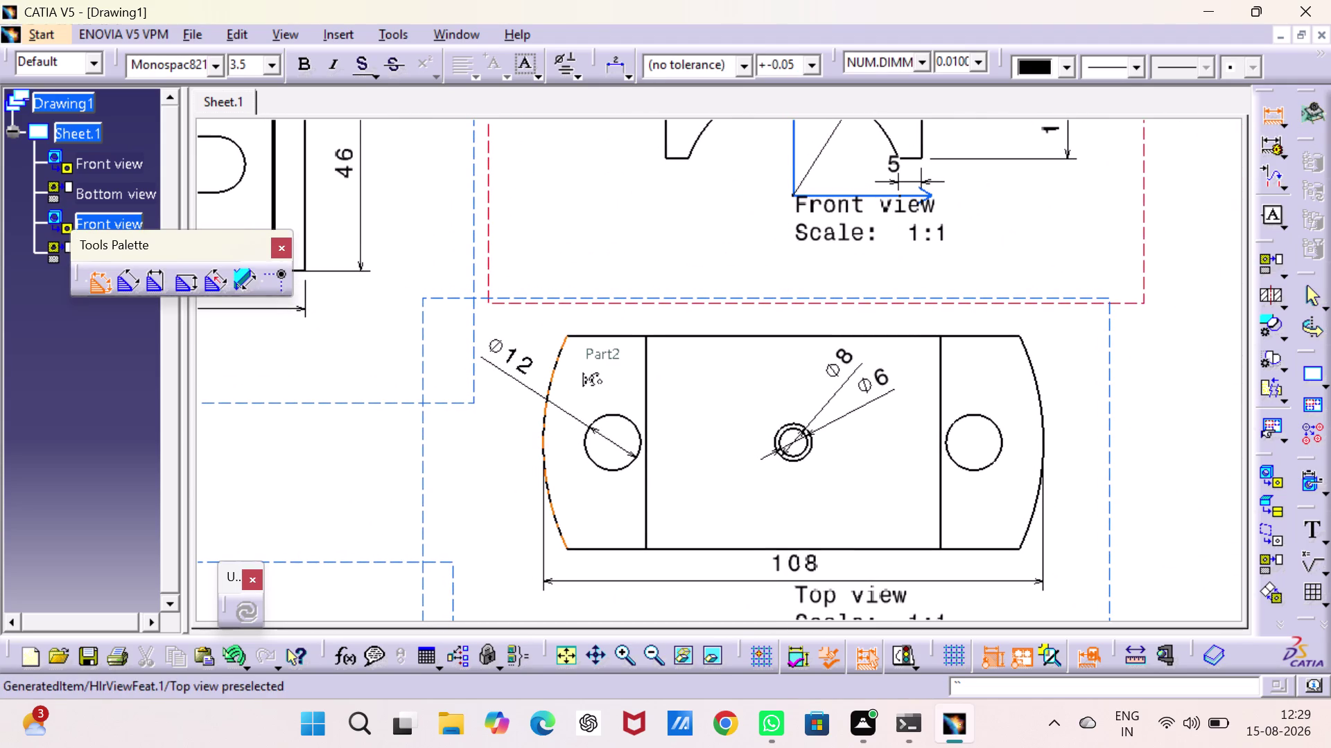
click(558, 368)
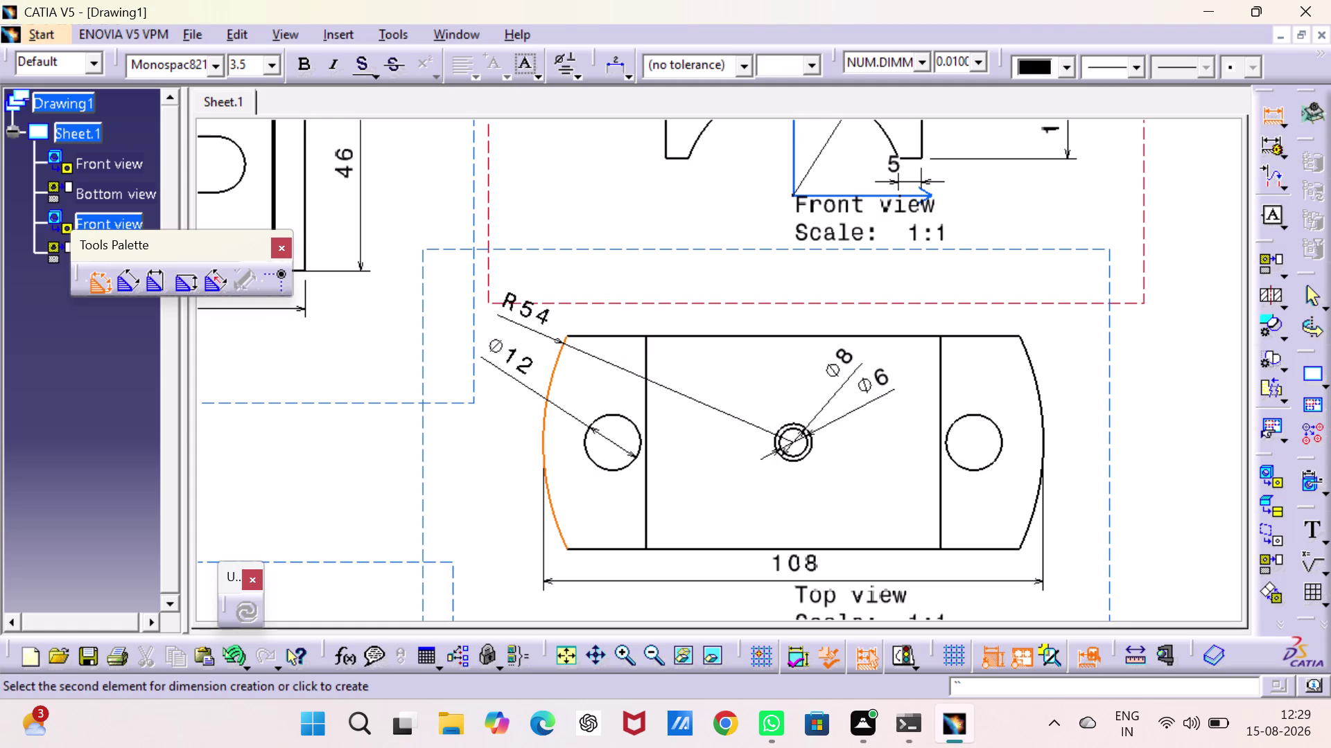
click(526, 336)
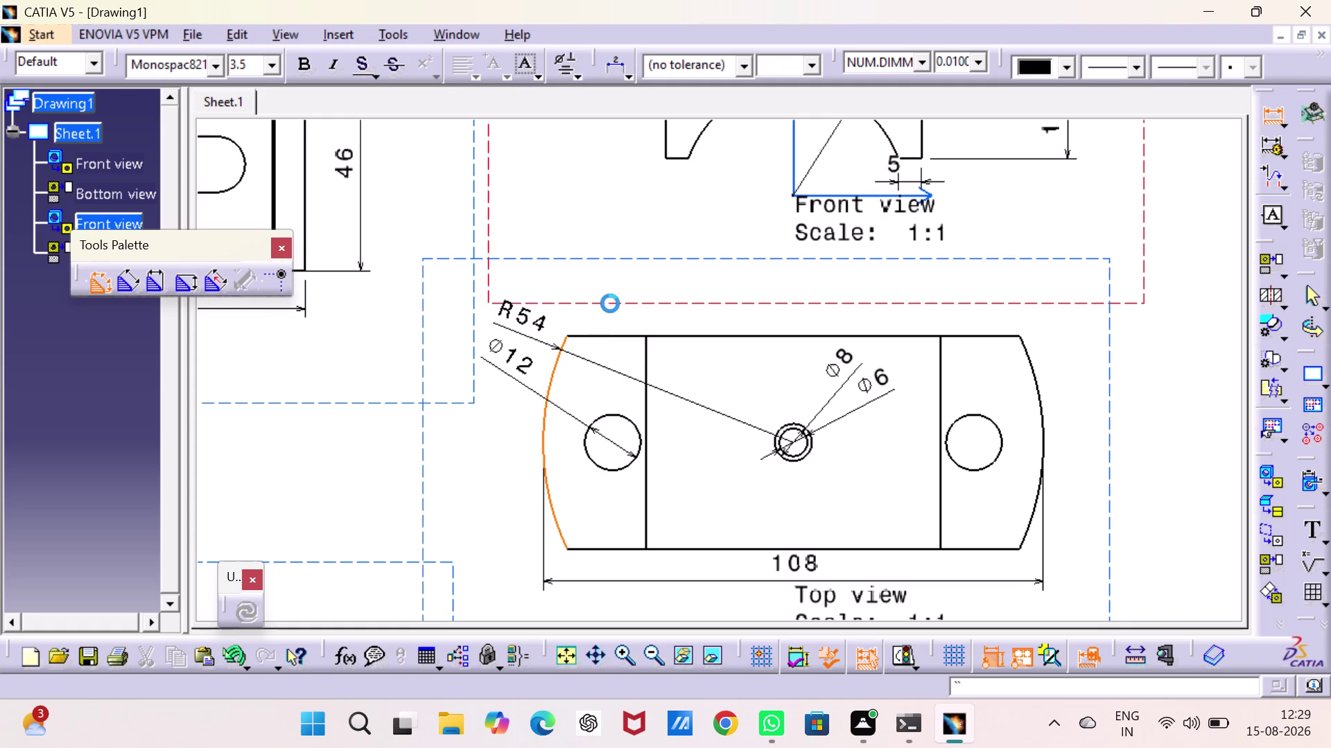
middle_drag(614, 300, 565, 579)
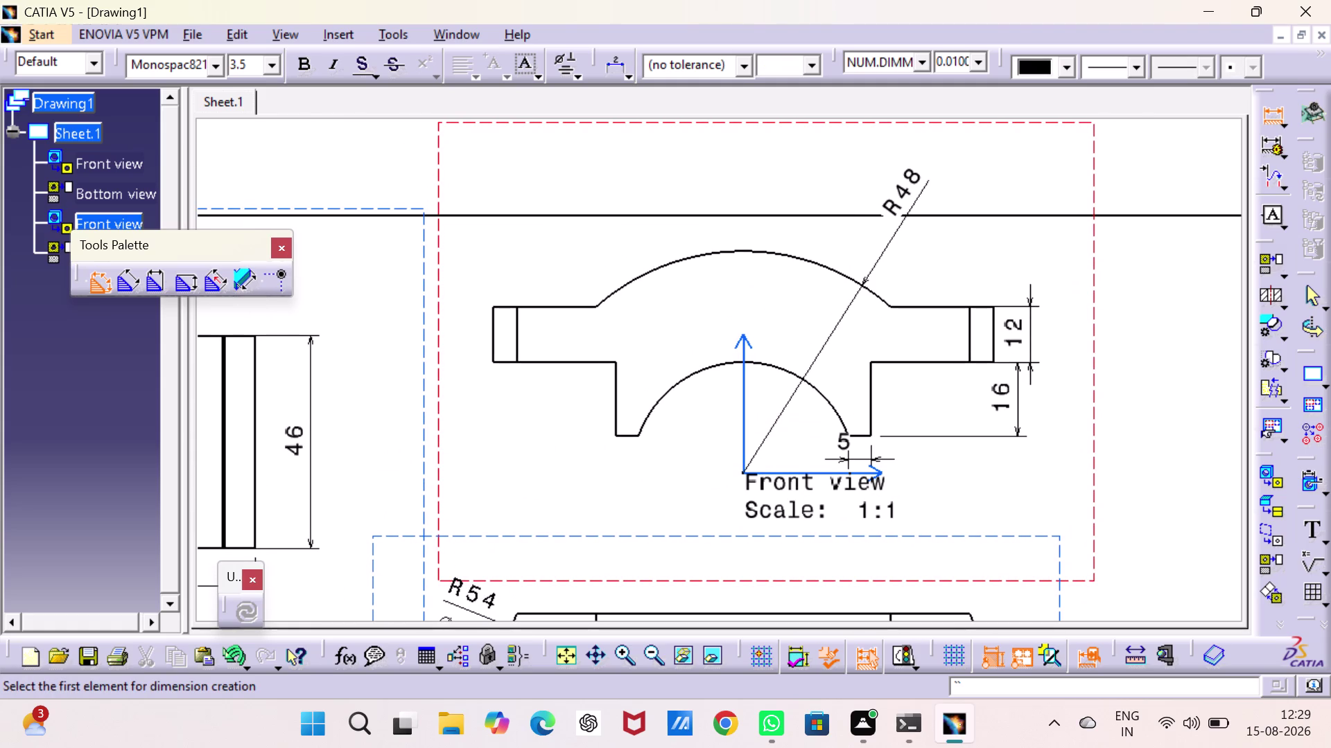
click(696, 373)
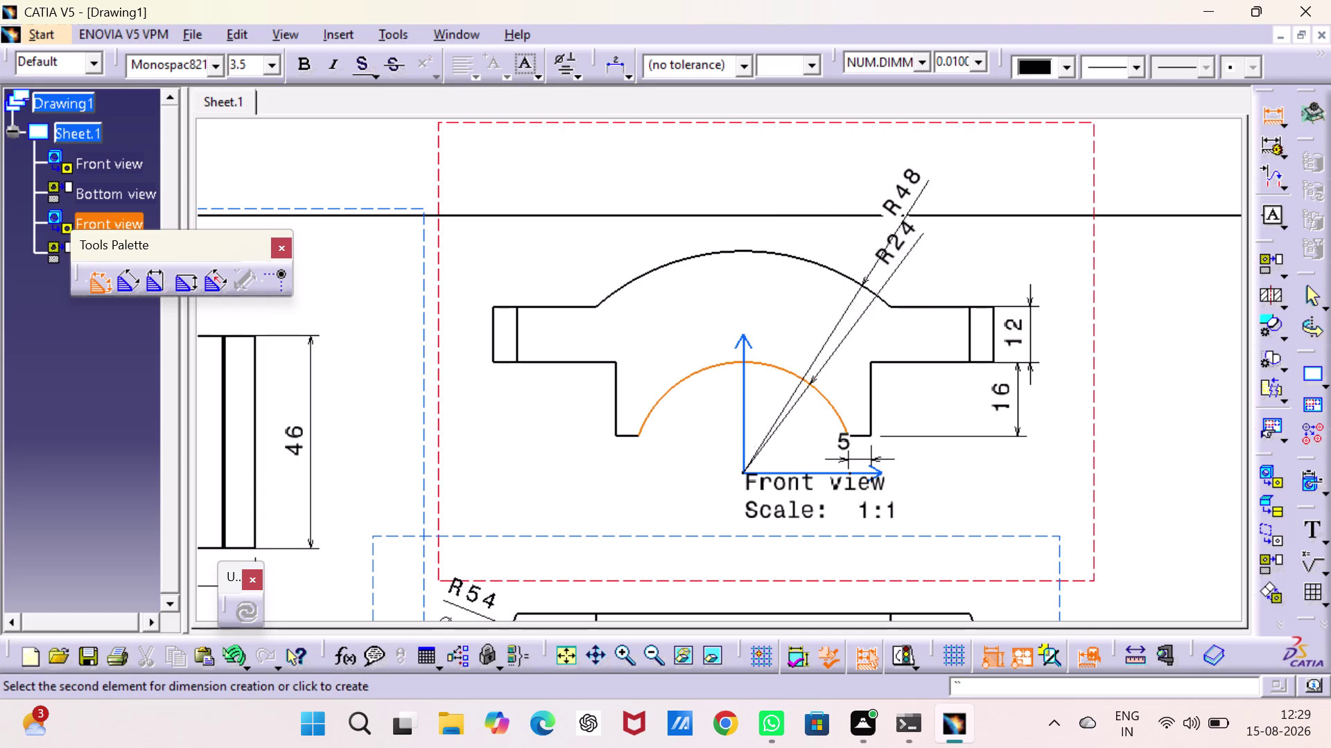
click(943, 275)
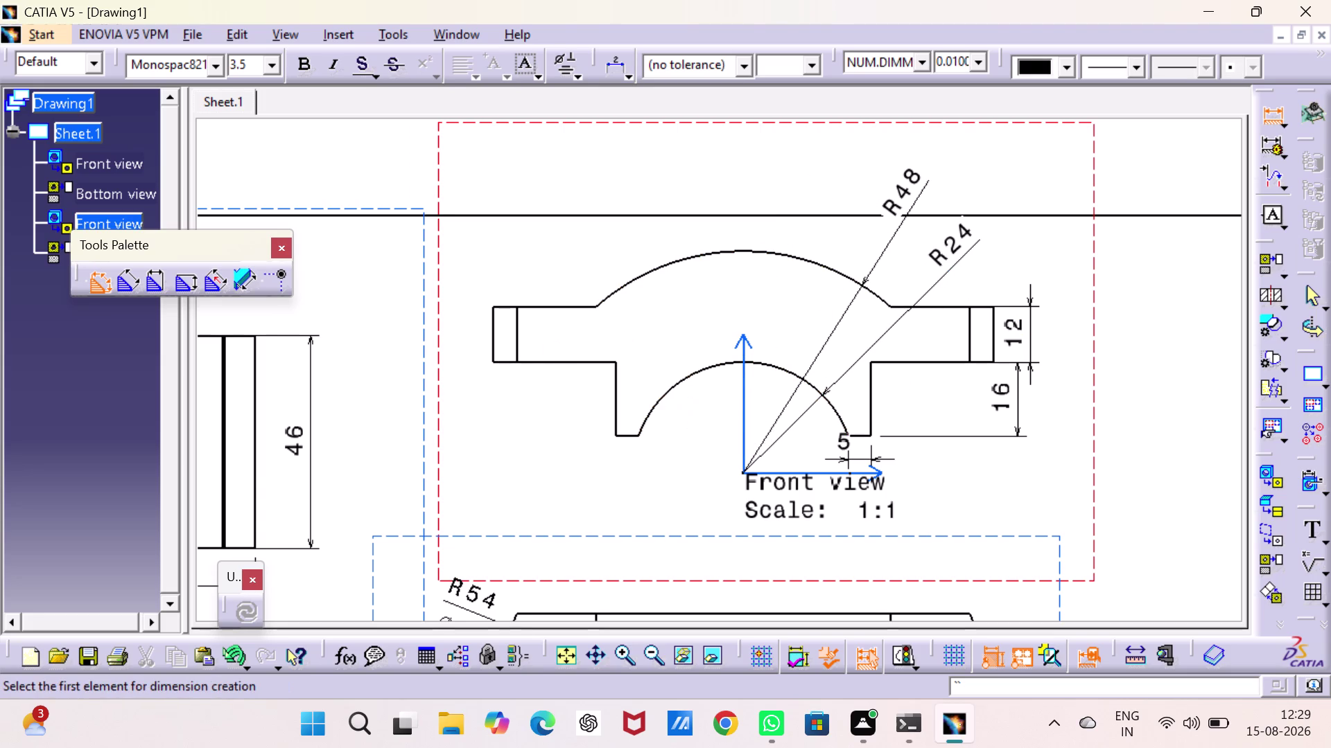
Dimension the 8 mm step height between the two step edges.
middle_drag(646, 370, 648, 259)
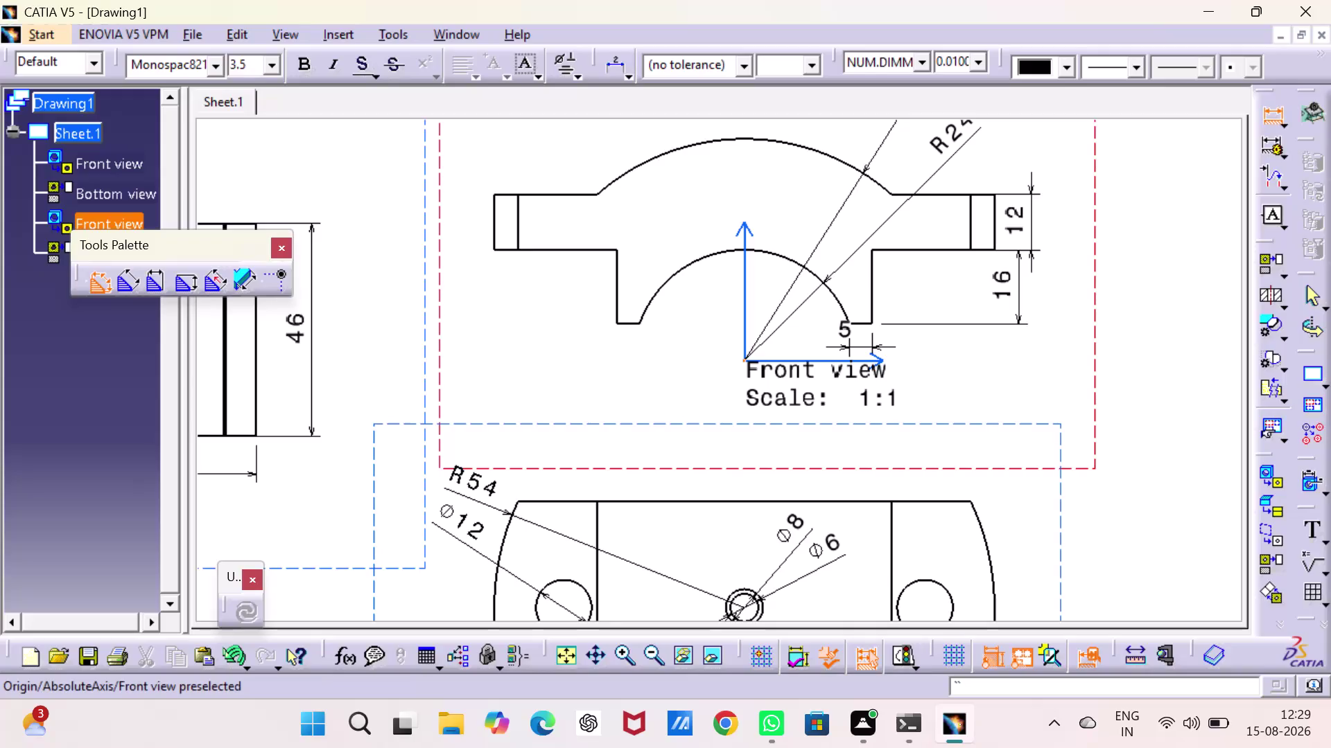
click(743, 359)
click(865, 323)
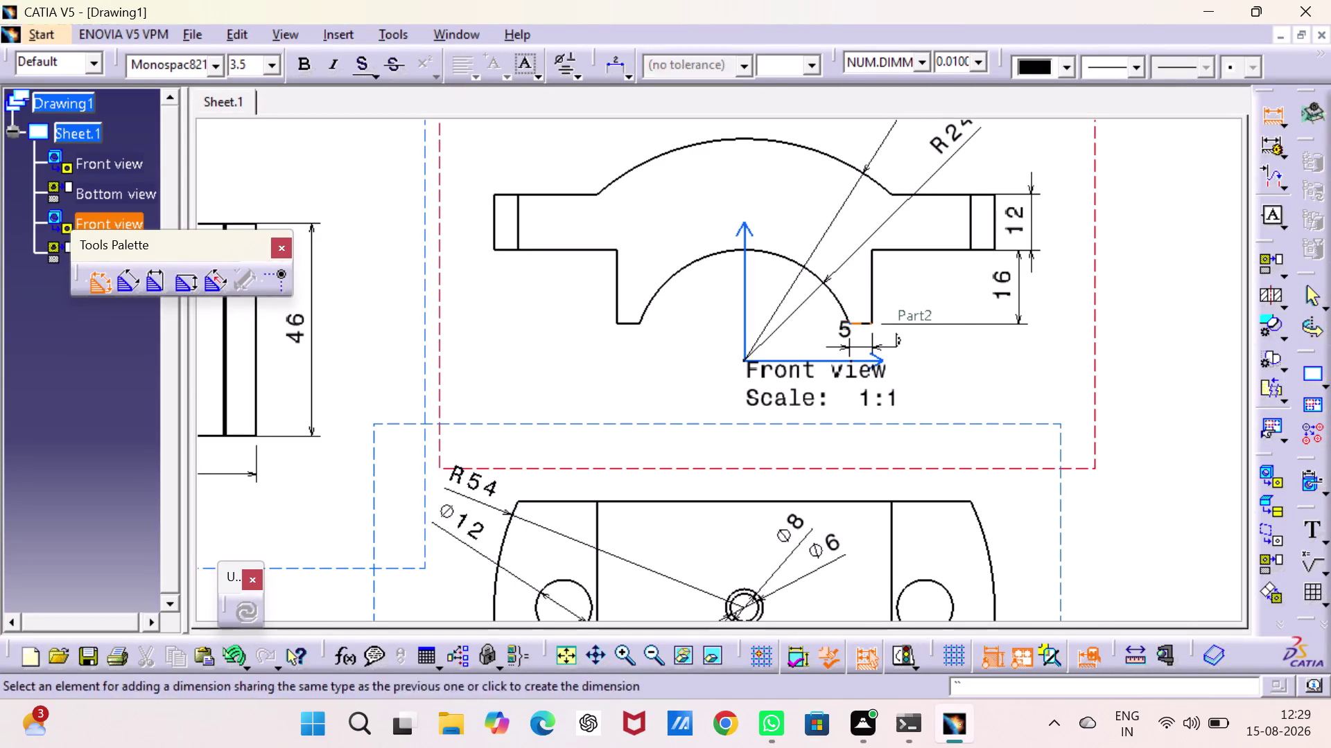
click(988, 349)
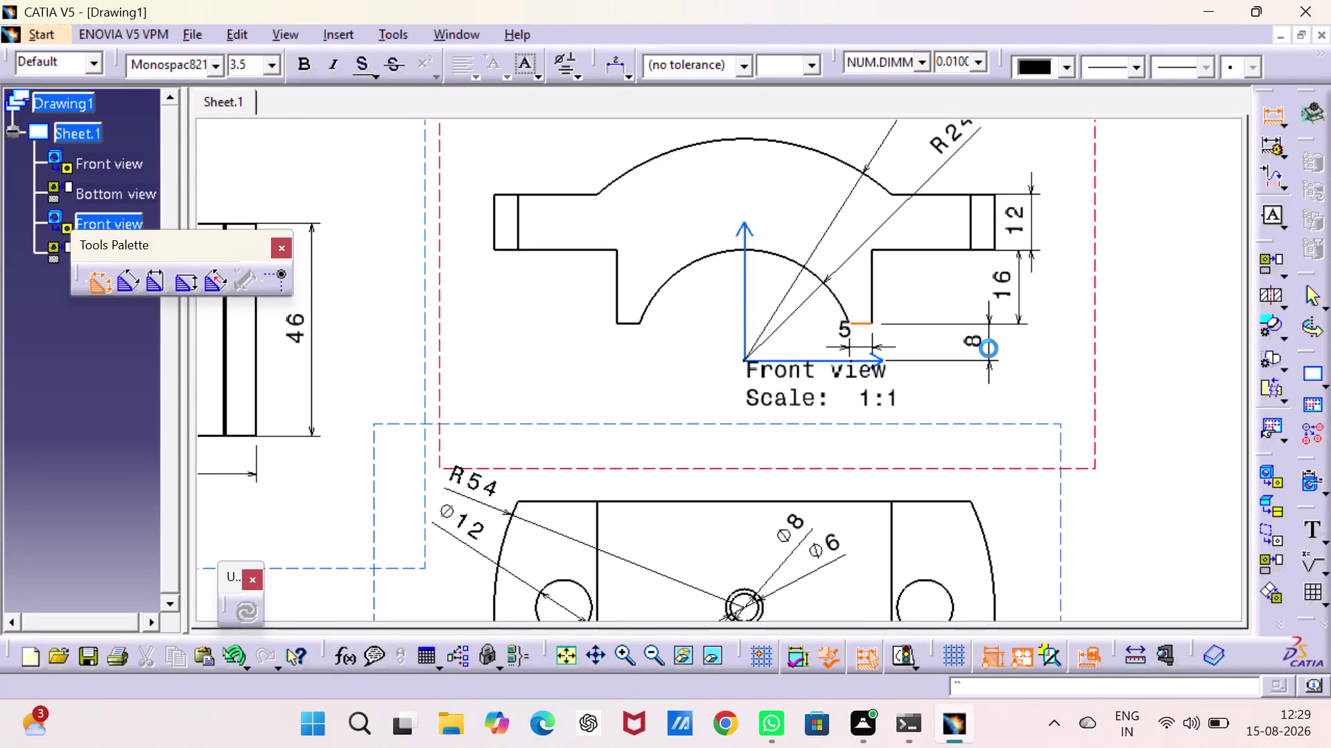
middle_drag(1012, 379, 1005, 214)
middle_drag(989, 372, 988, 336)
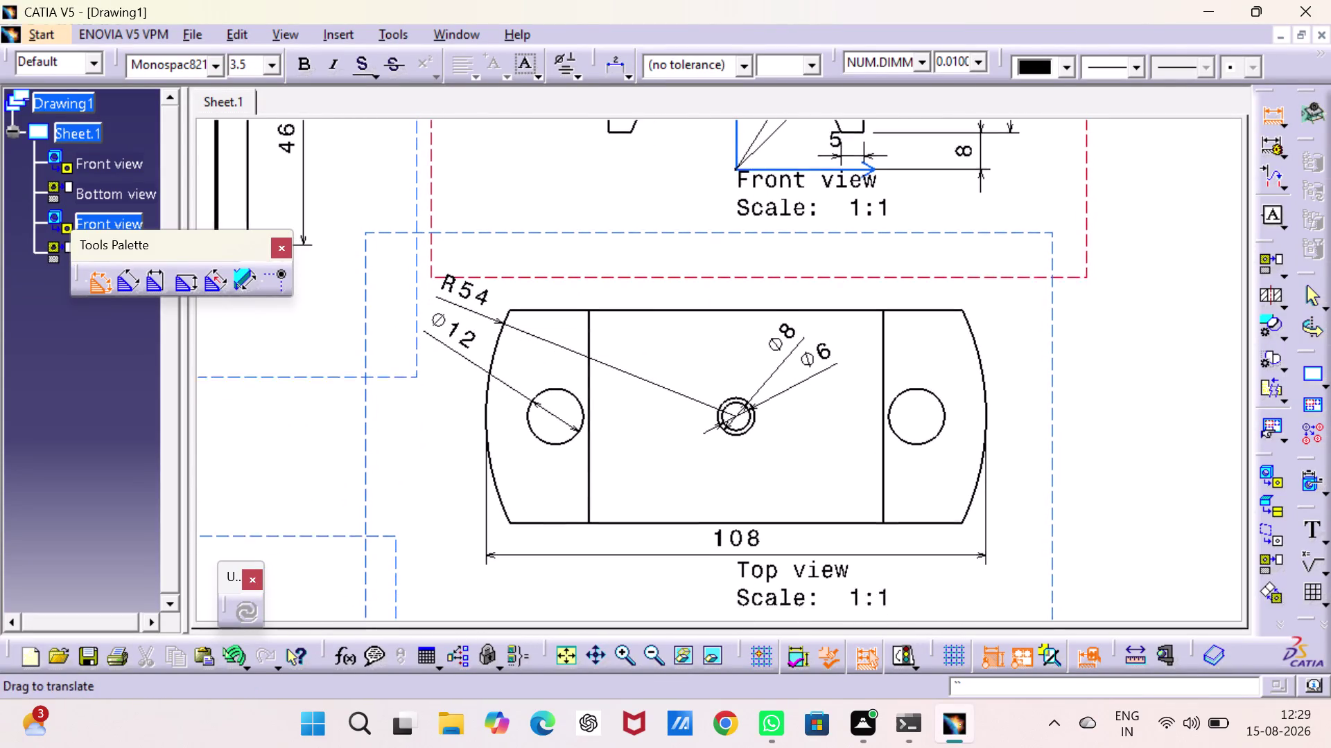
middle_drag(988, 337, 988, 281)
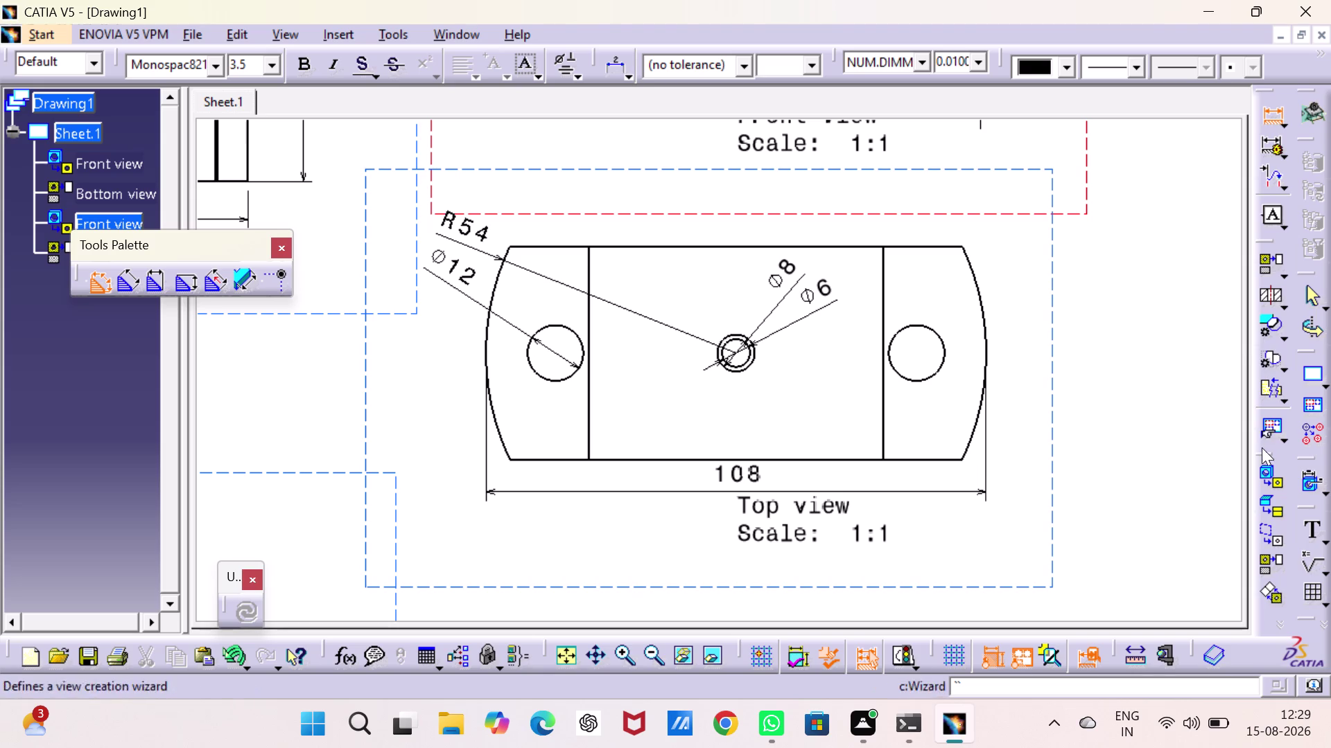
click(1261, 469)
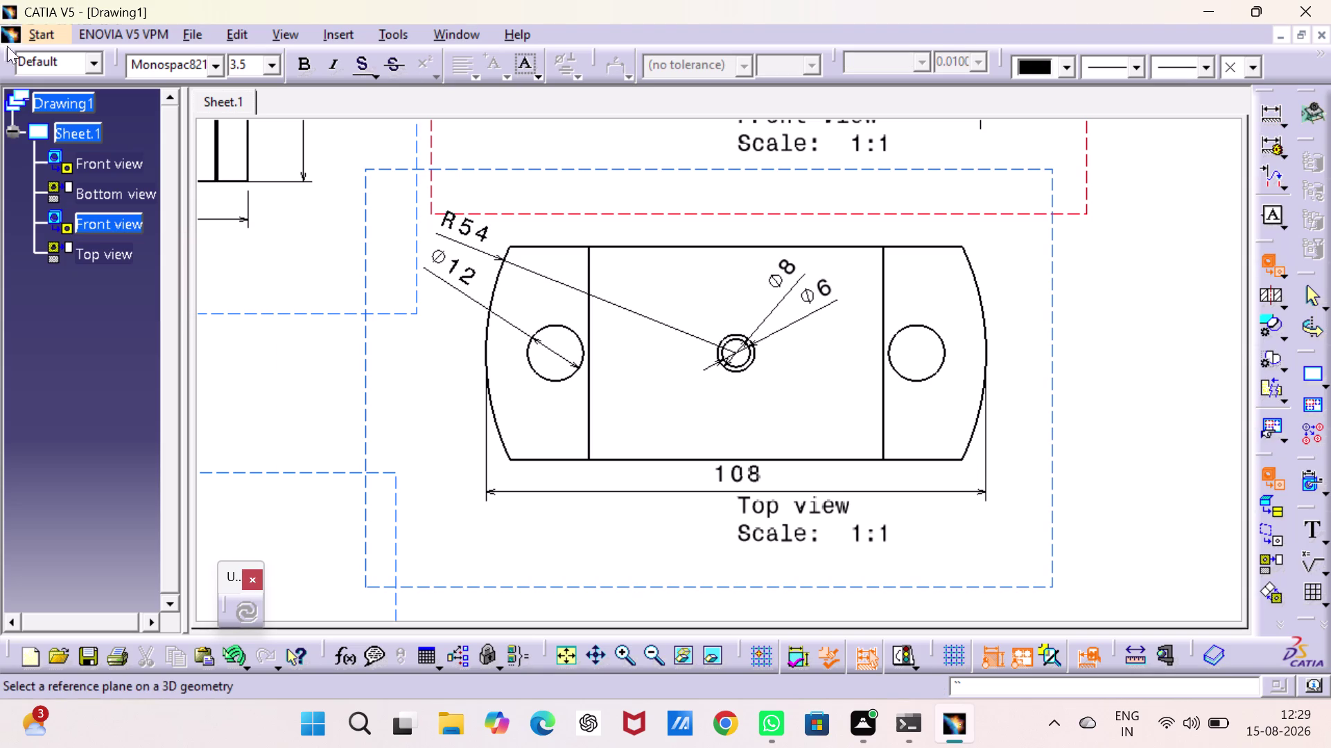
Pick the brass bushing as a front view reference, then cancel the preview.
click(438, 31)
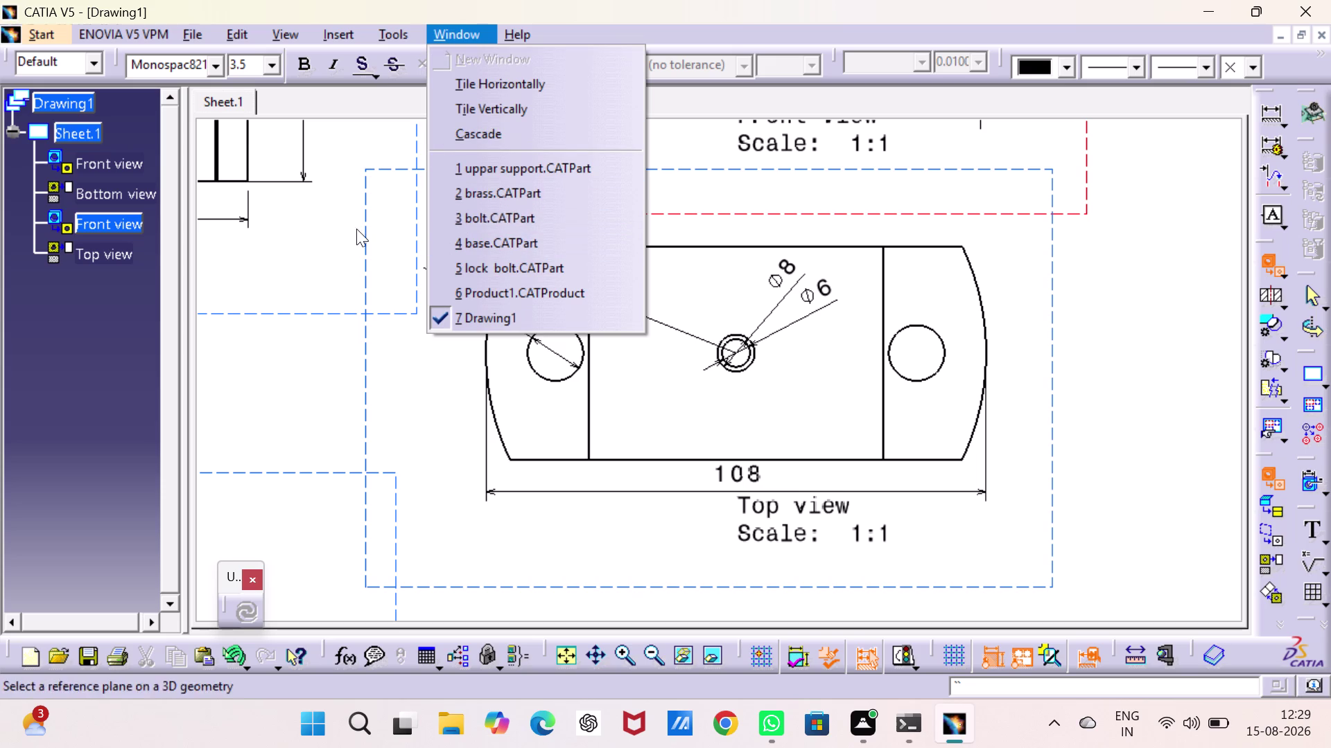
click(589, 191)
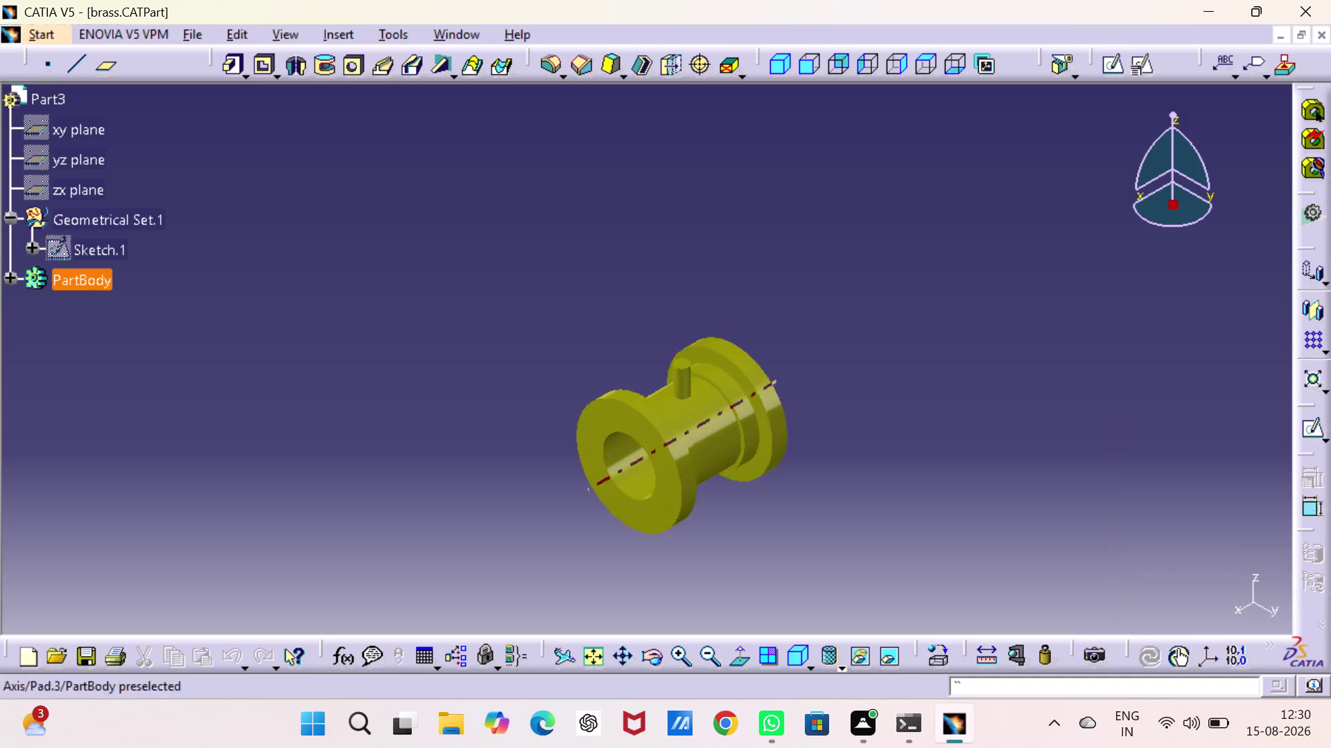
click(651, 445)
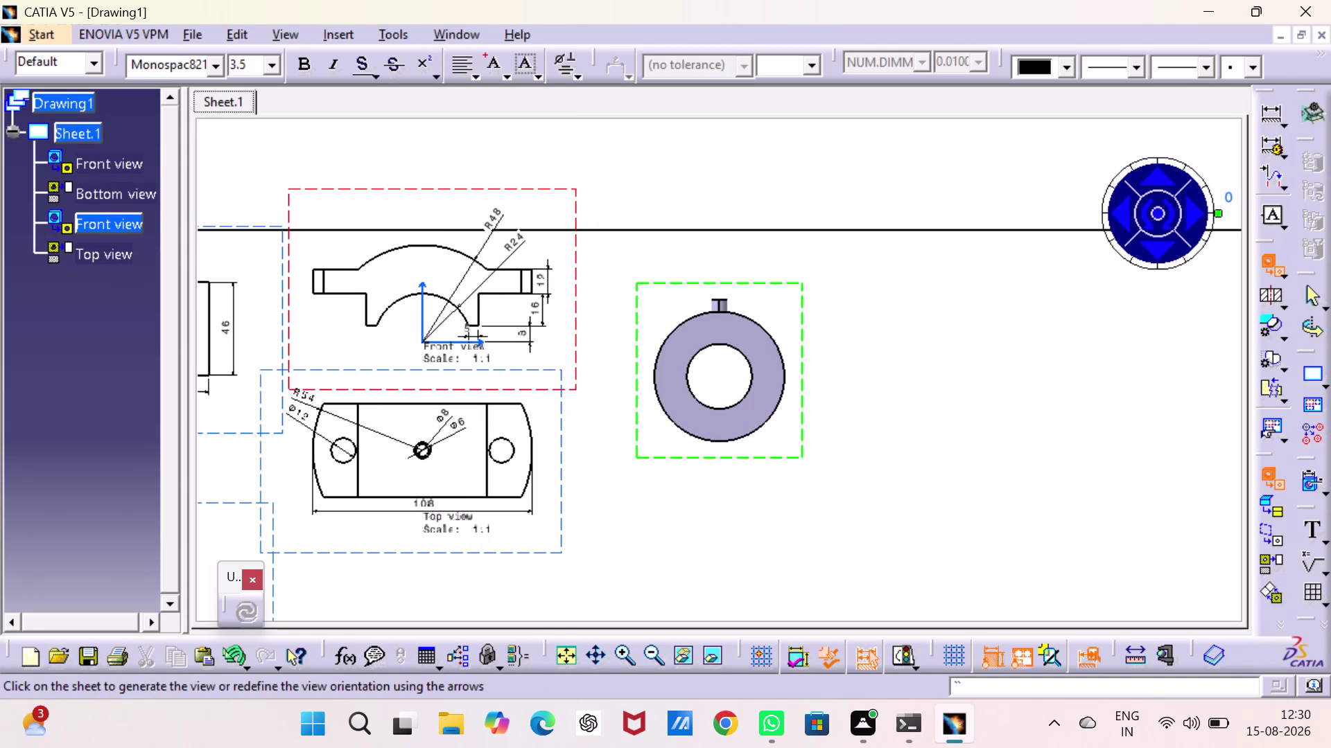
click(1272, 479)
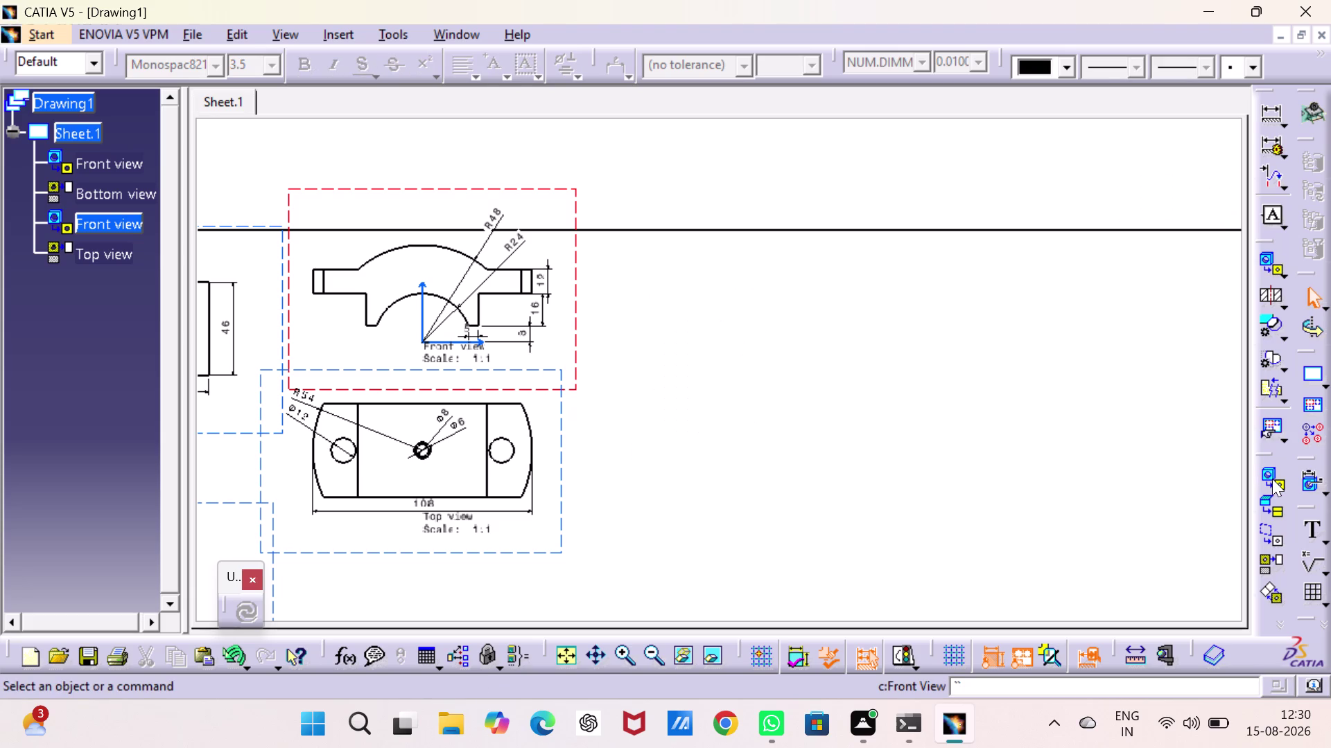
click(1272, 479)
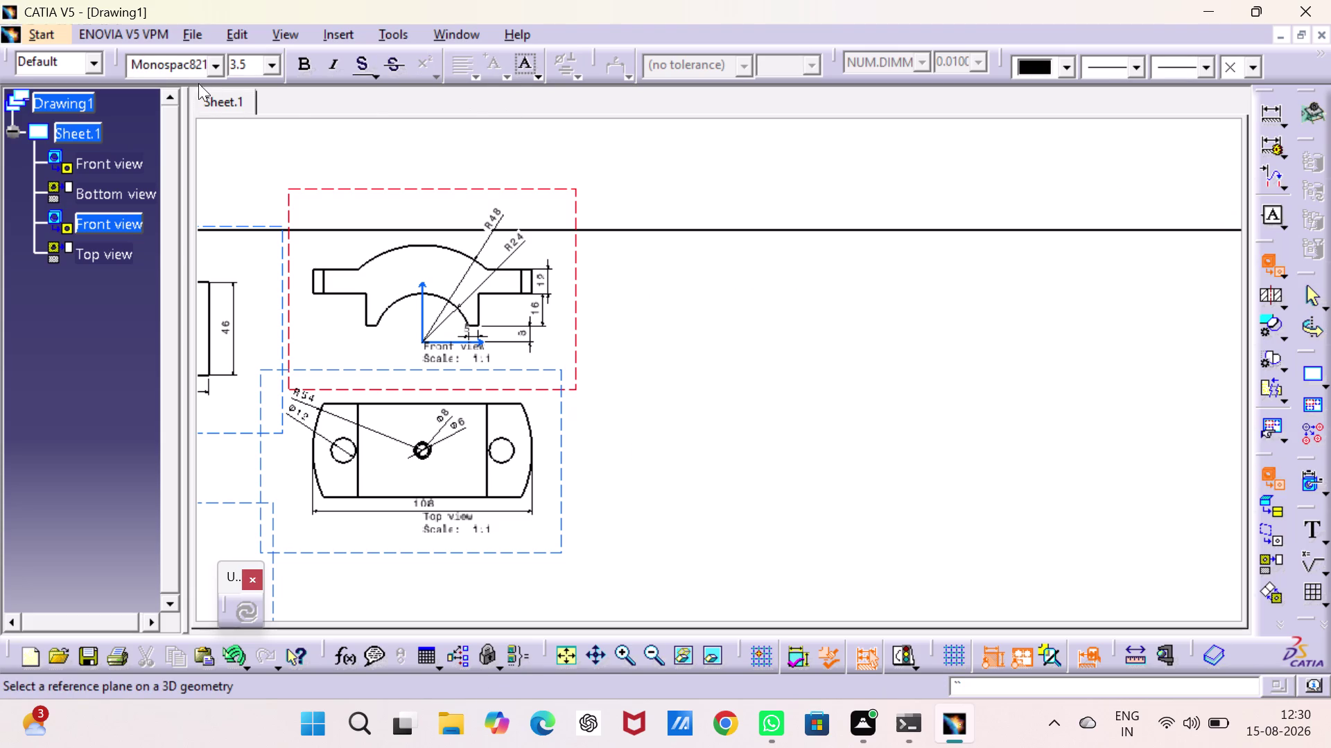
Place the bushing's front view from its end face and a projected left view beside it.
click(438, 35)
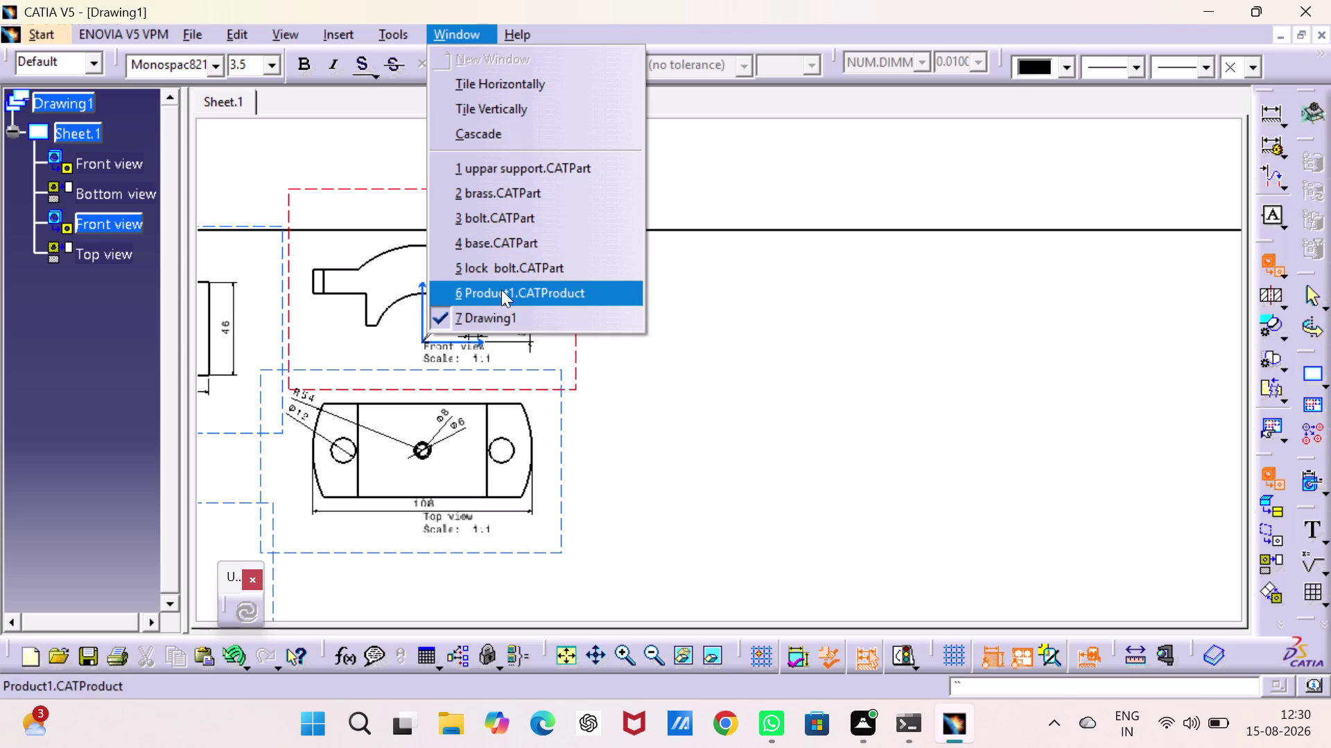
click(521, 200)
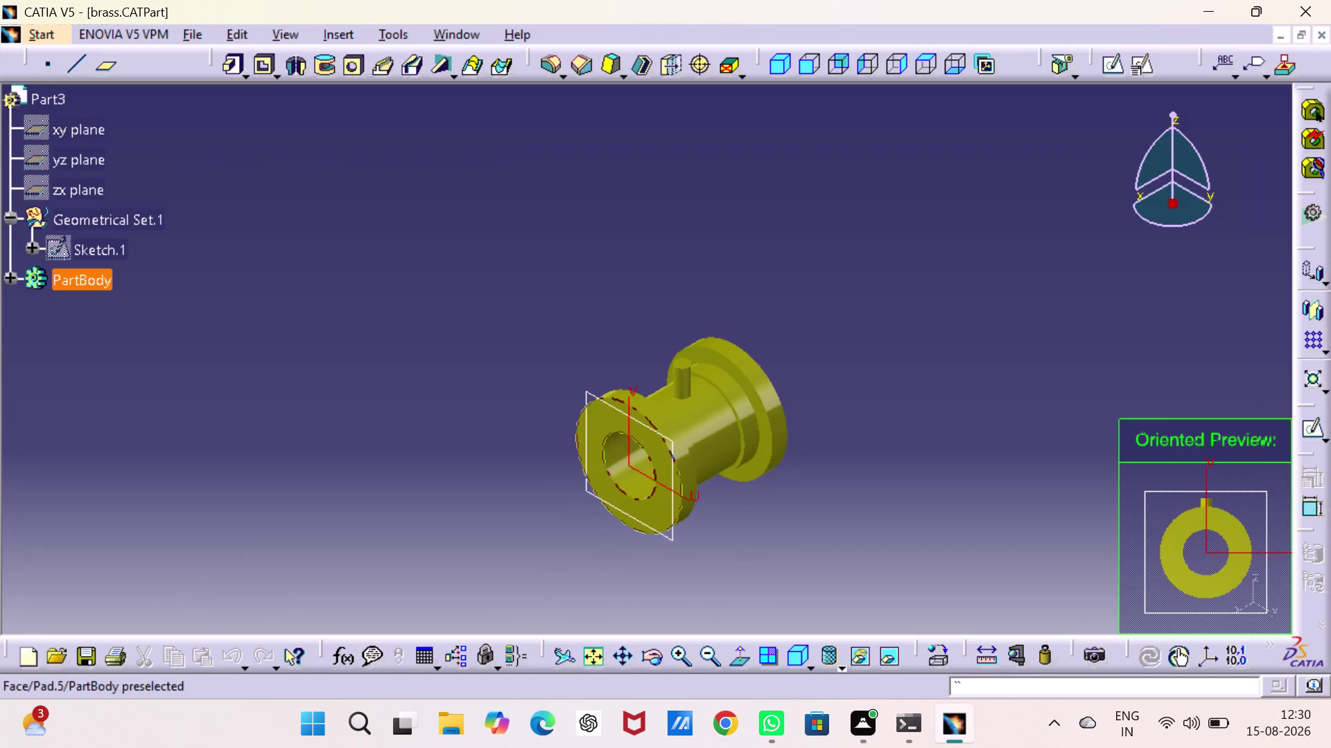
click(627, 429)
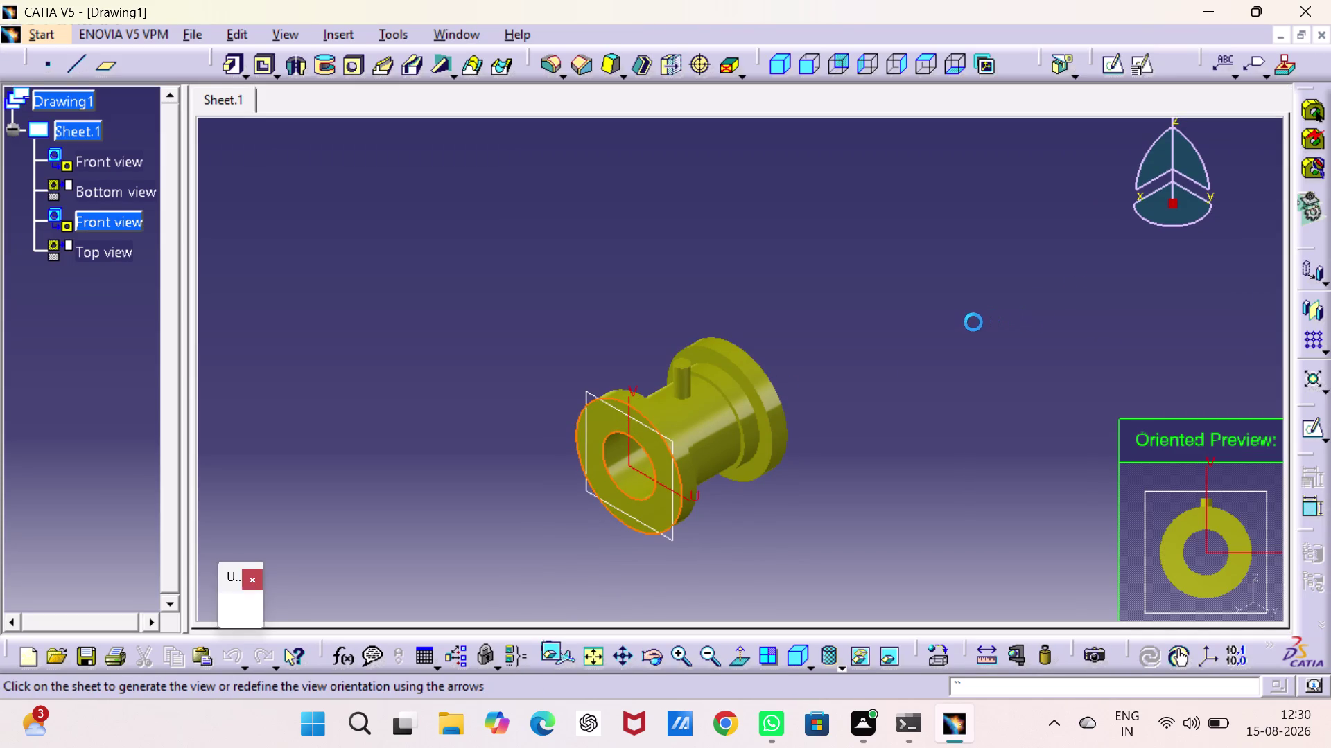
click(859, 318)
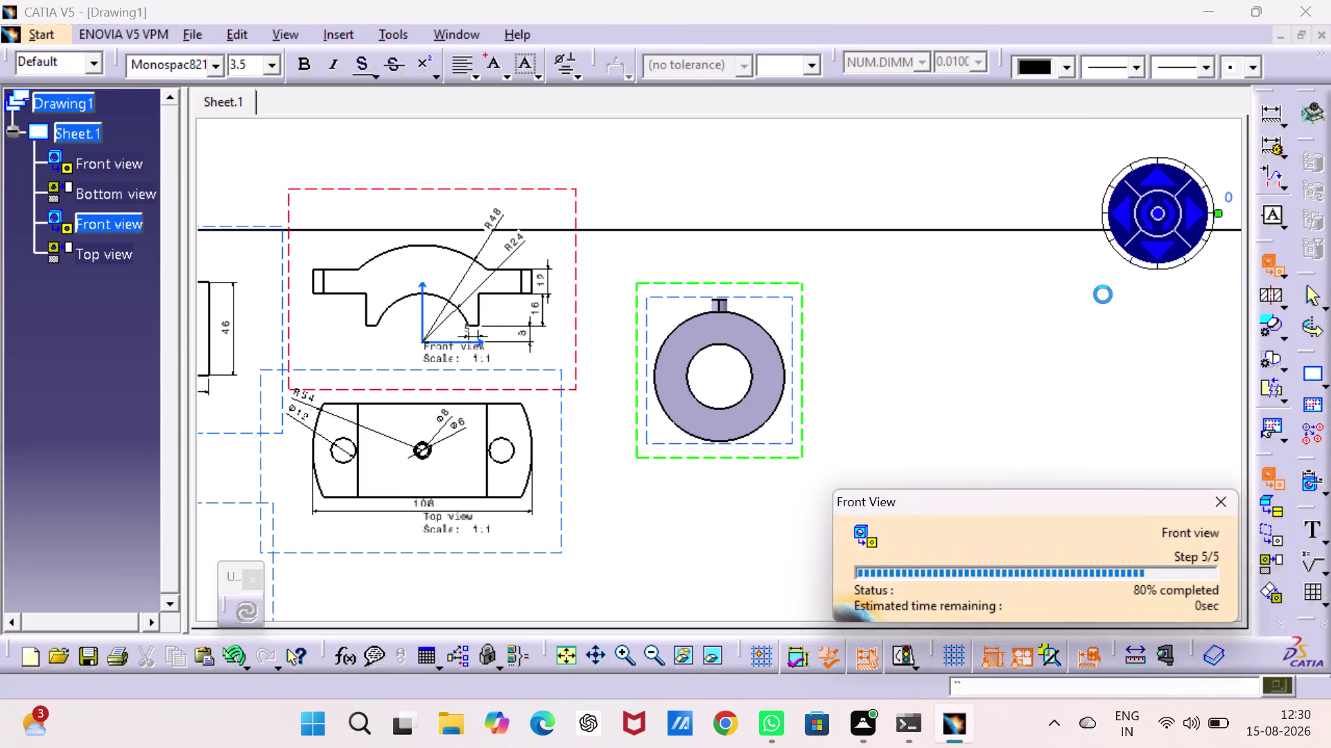
click(1265, 556)
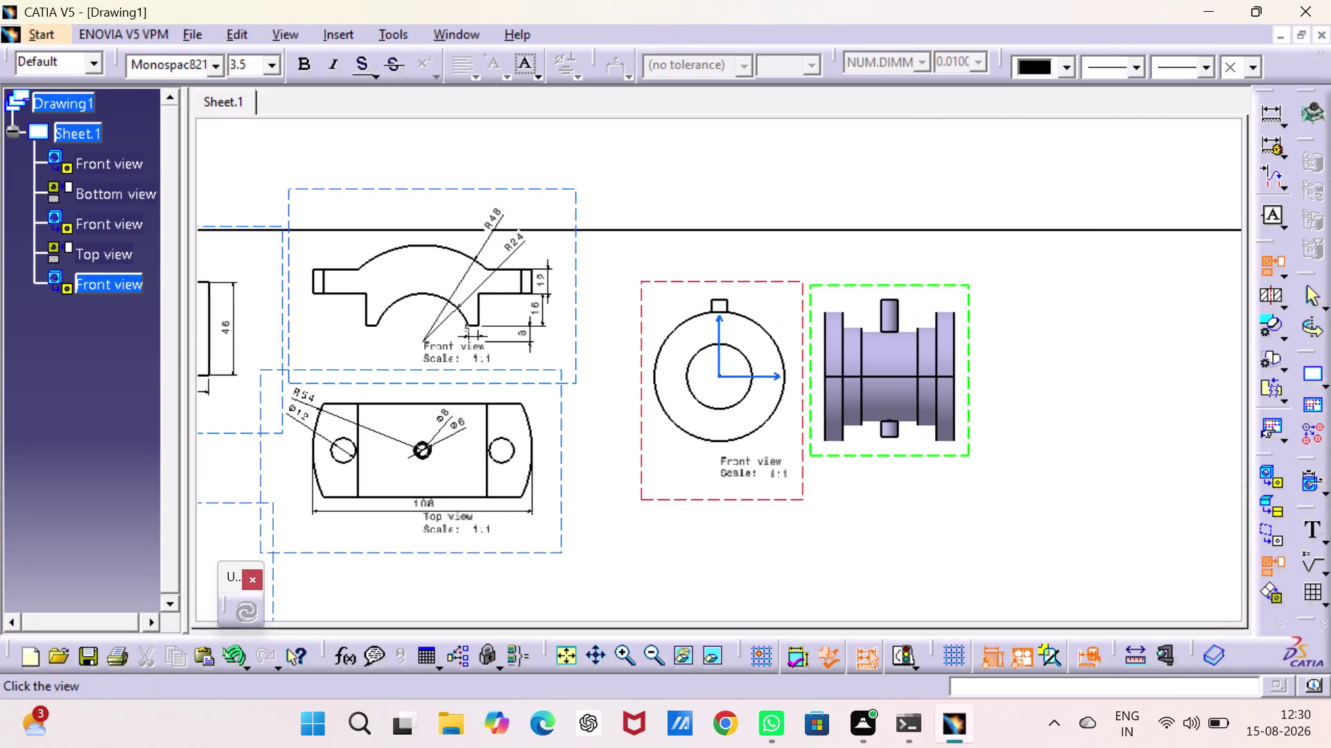
click(895, 377)
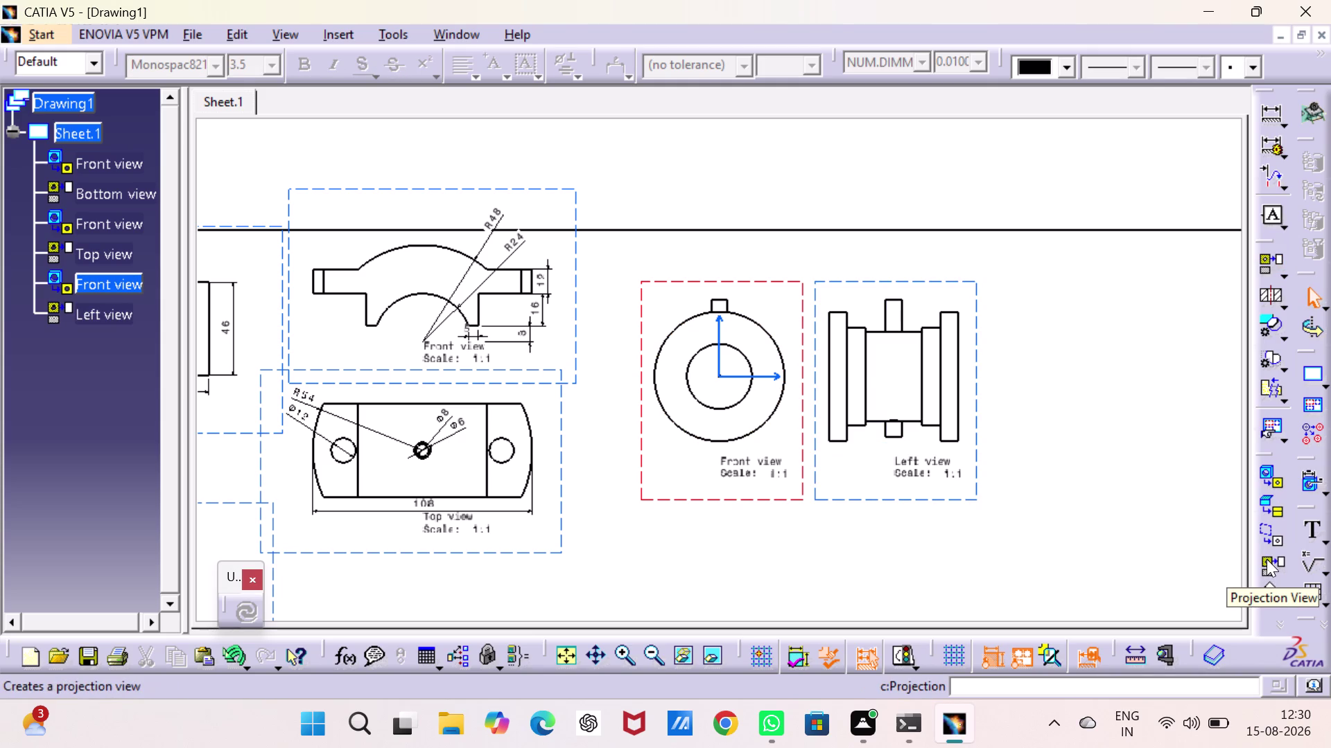
Create auxiliary view A of the bushing, then undo it.
click(1266, 591)
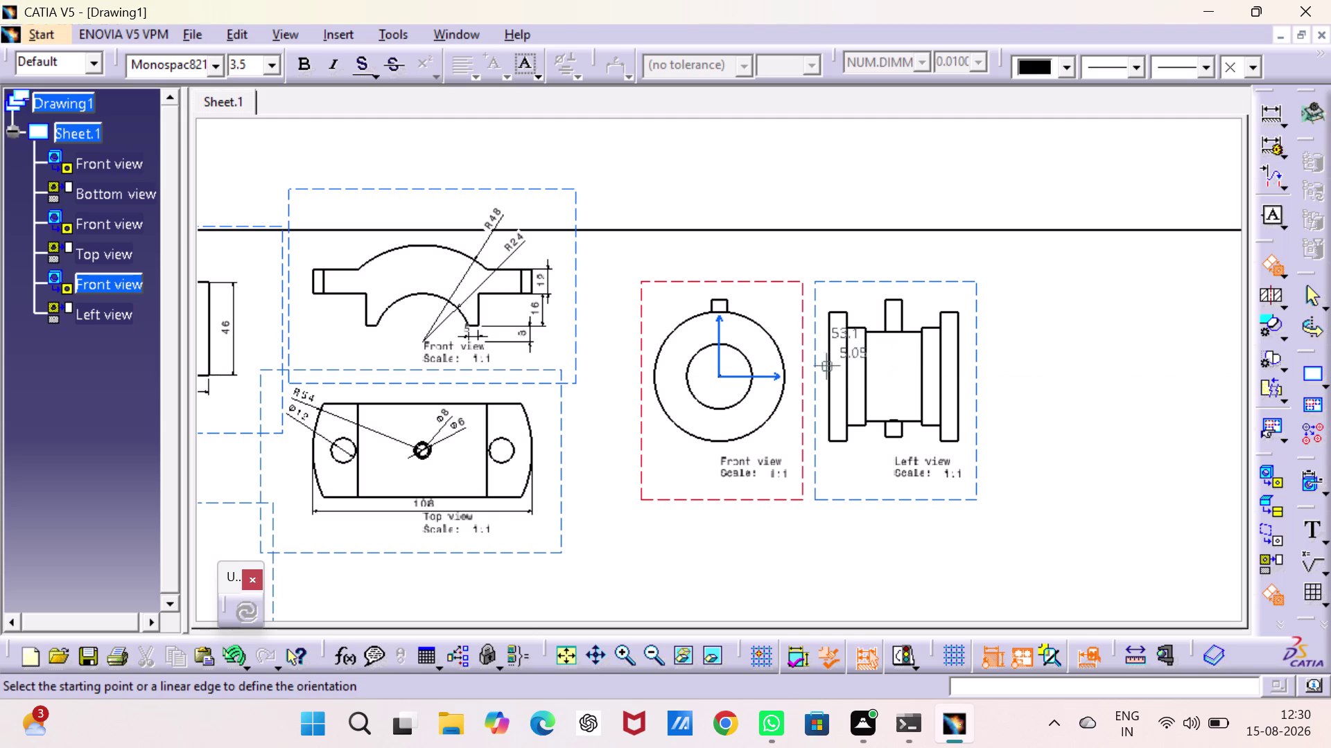
click(898, 374)
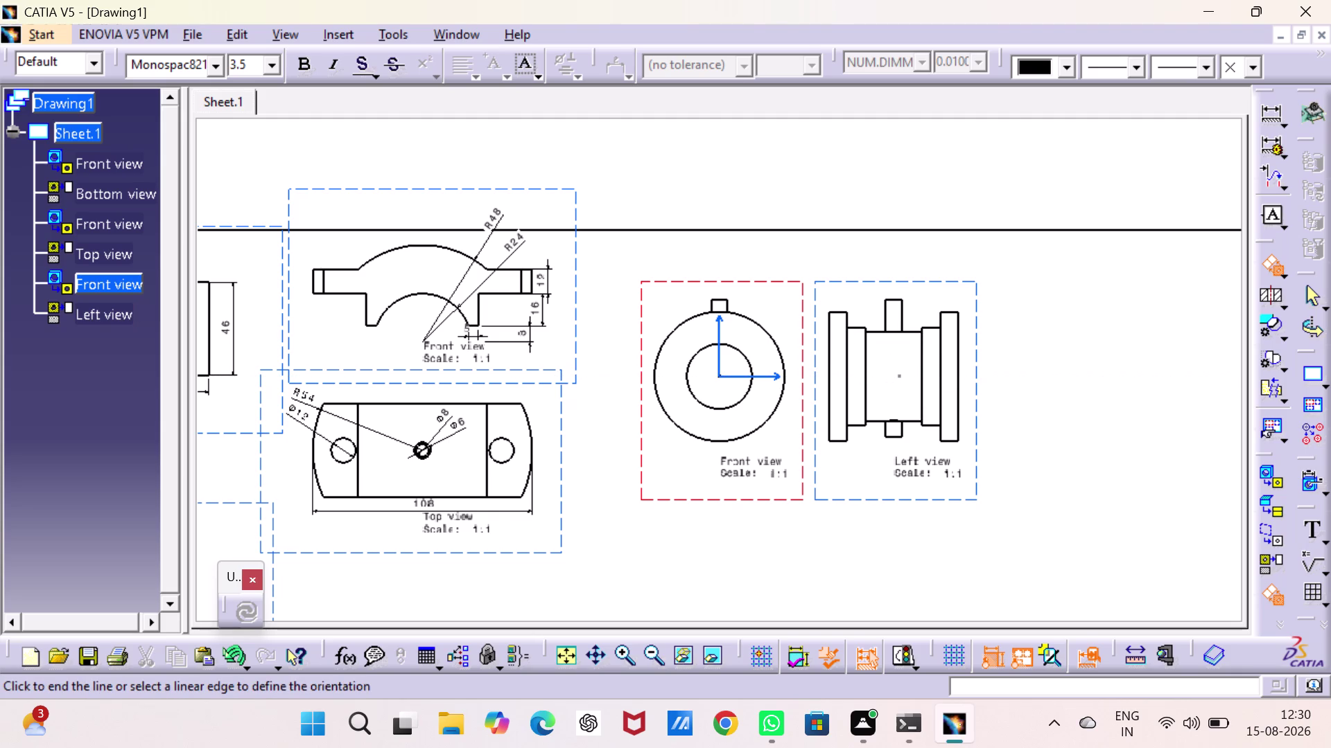
click(831, 373)
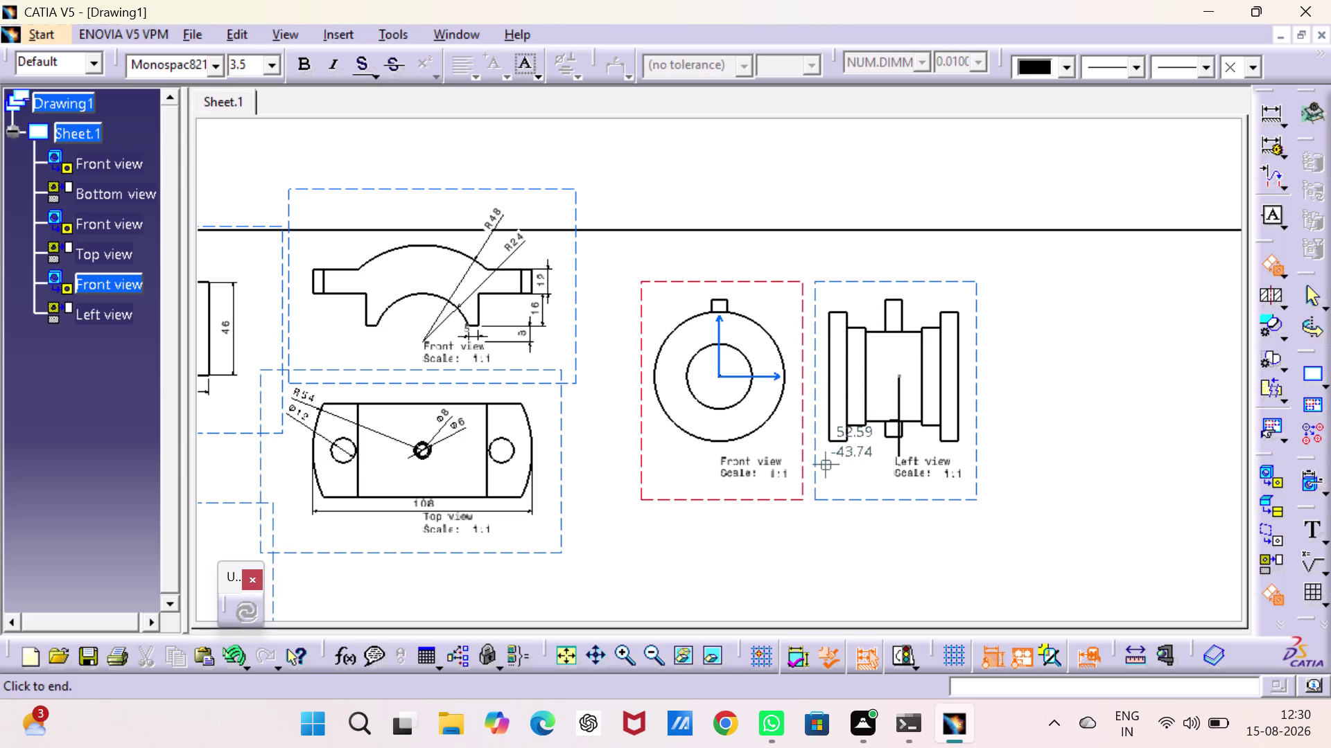
click(826, 466)
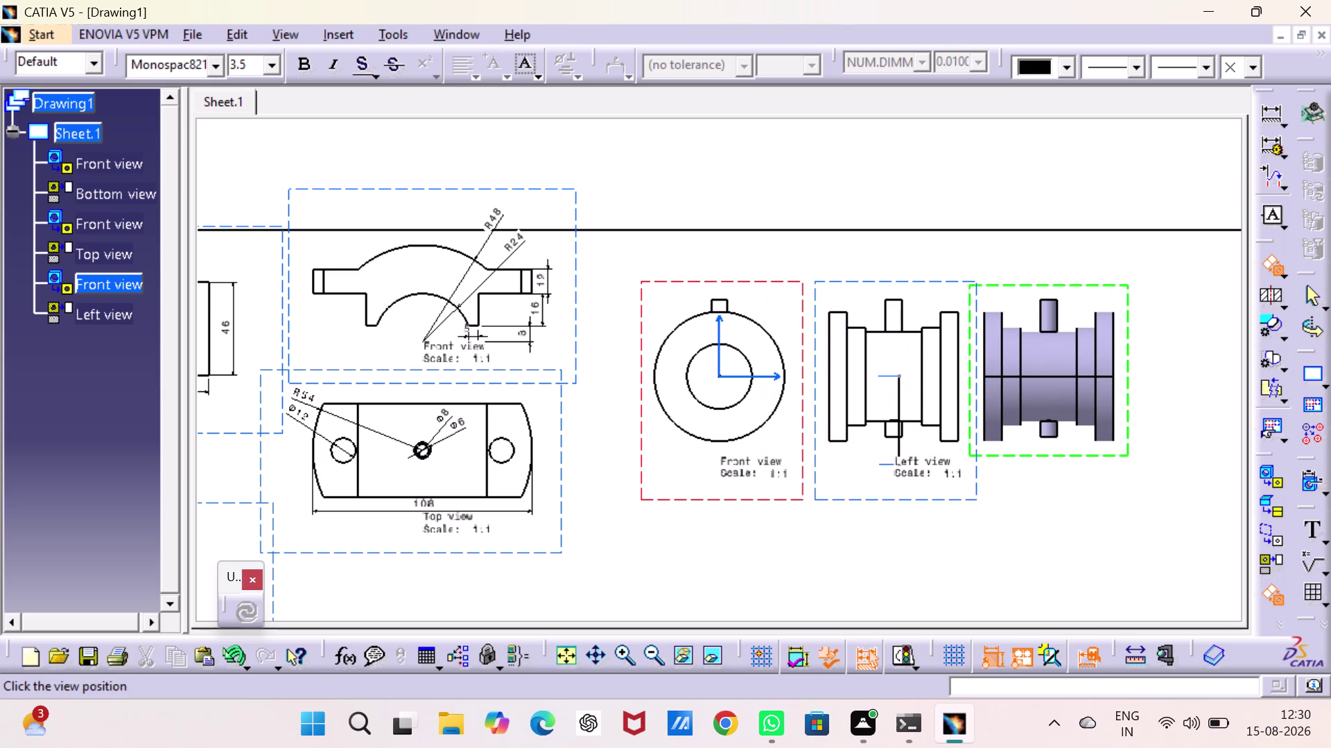
click(1061, 444)
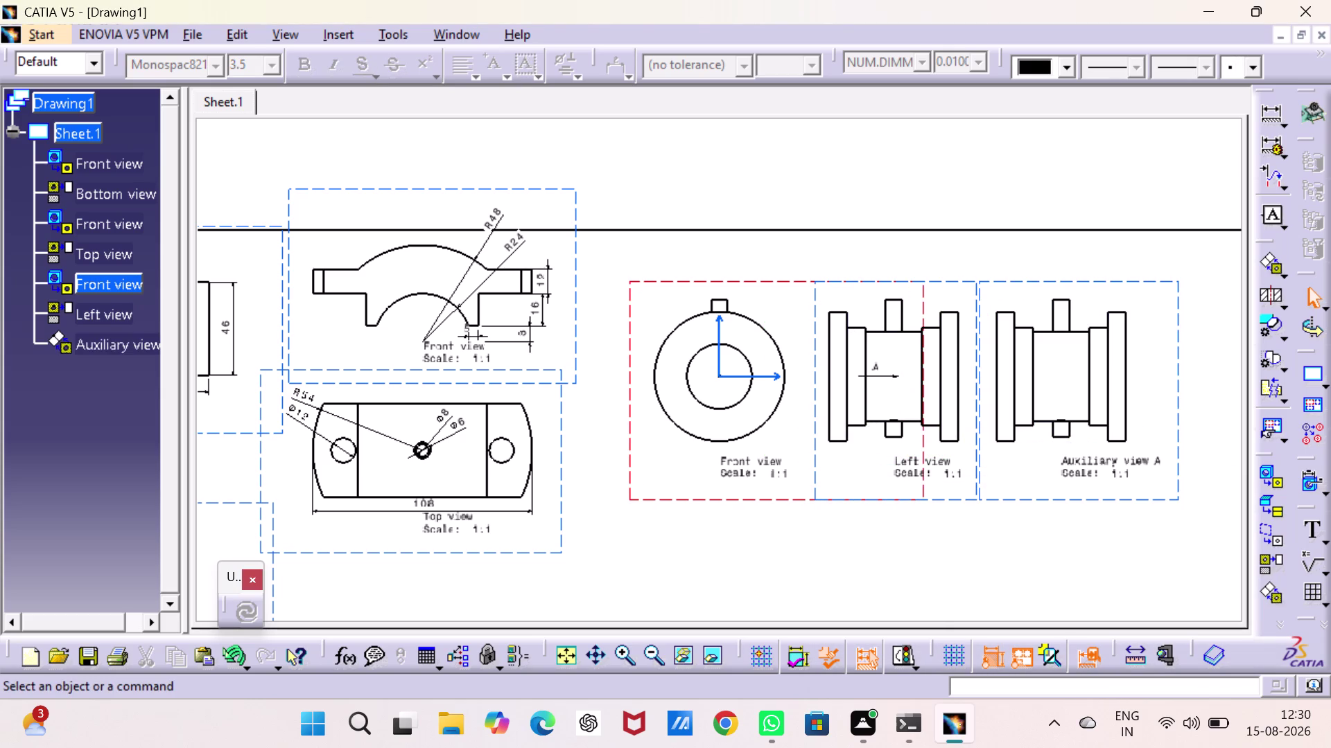
key(Escape)
key(ctrl+z)
Move the bushing views up and left, nearer the upper support.
click(1030, 299)
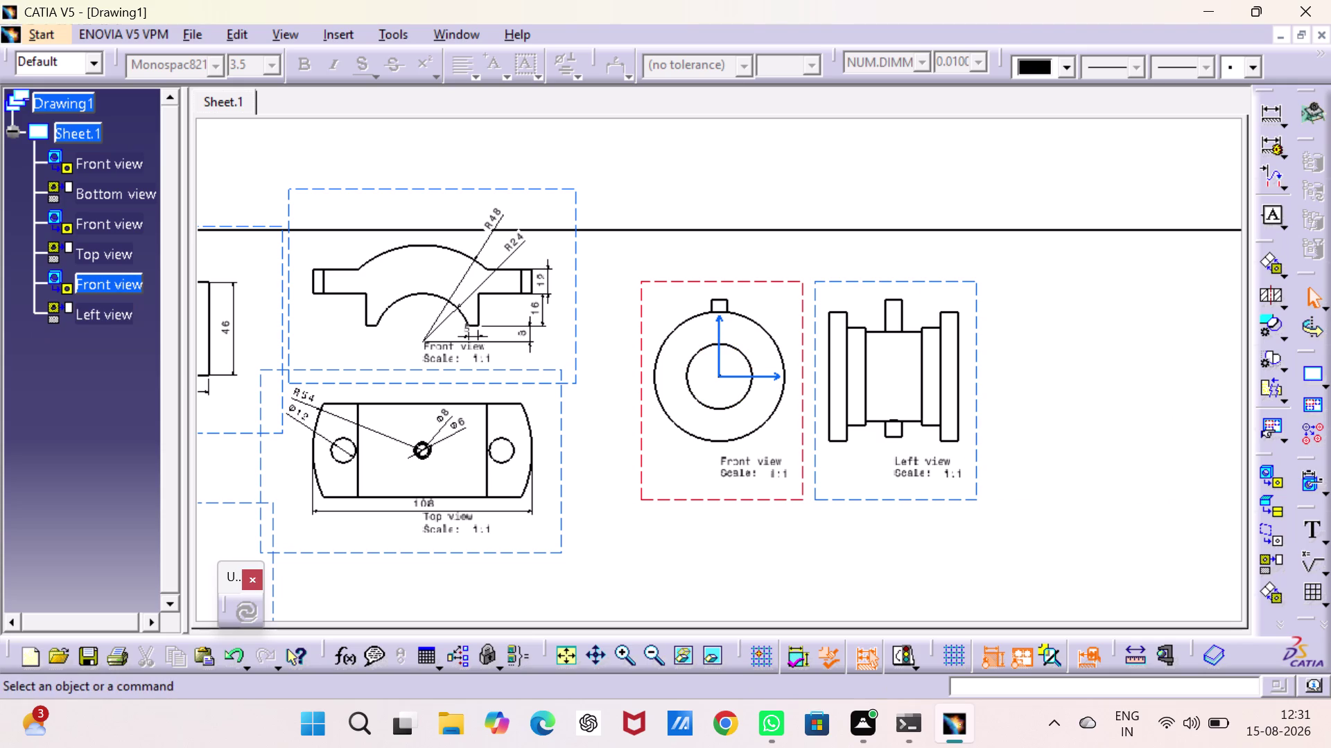
drag(722, 280, 691, 237)
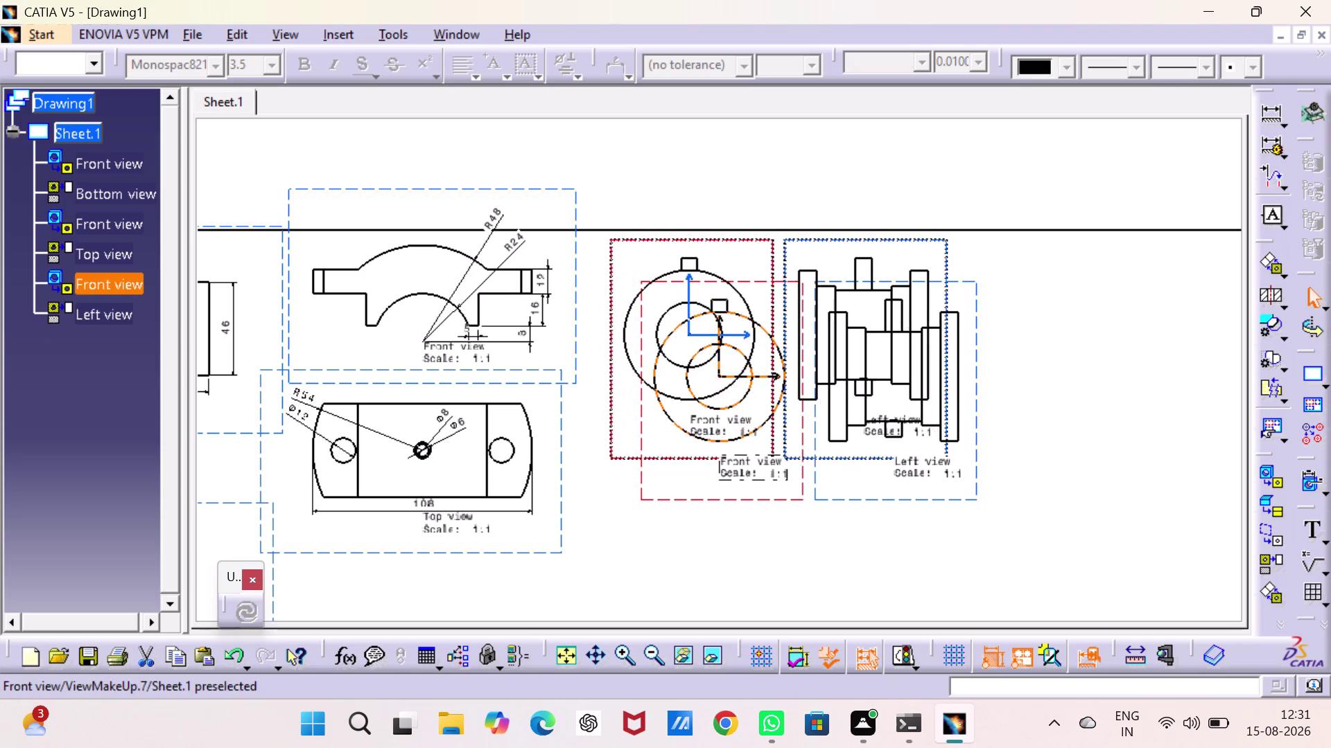
drag(691, 237, 658, 235)
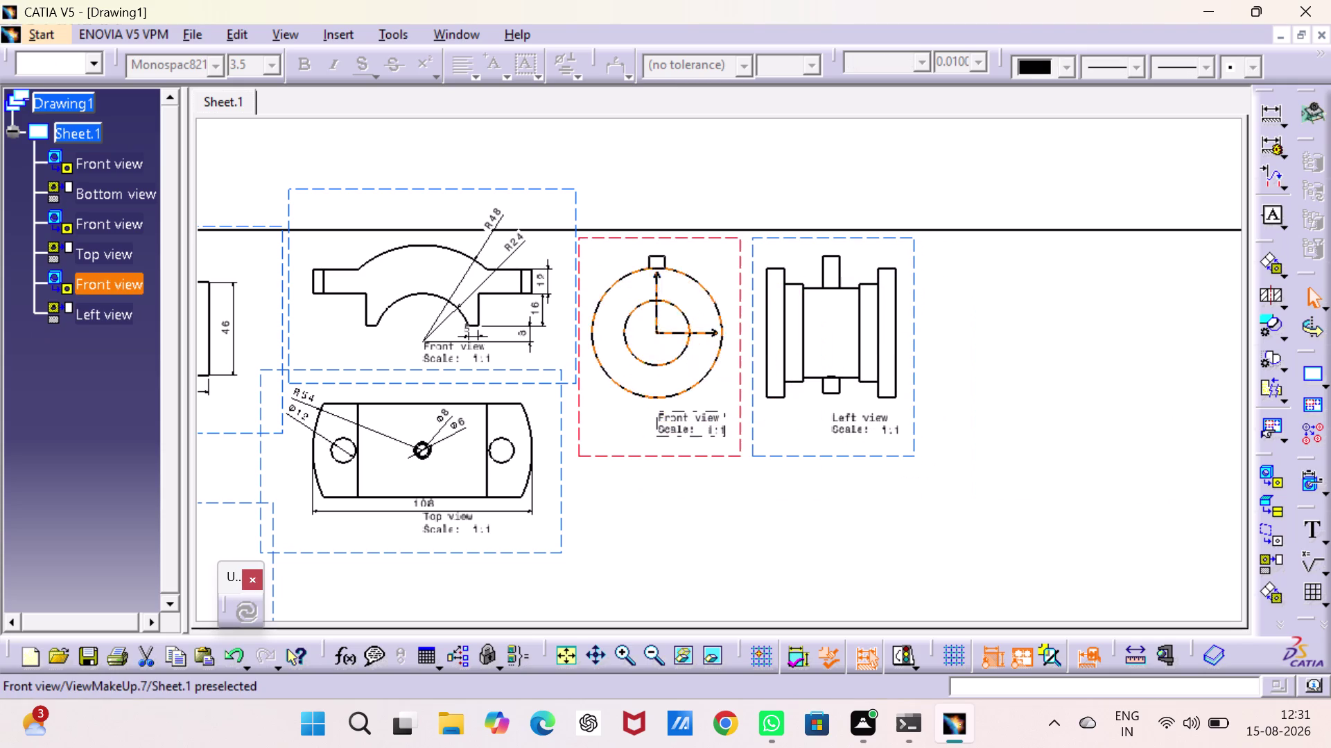
click(985, 194)
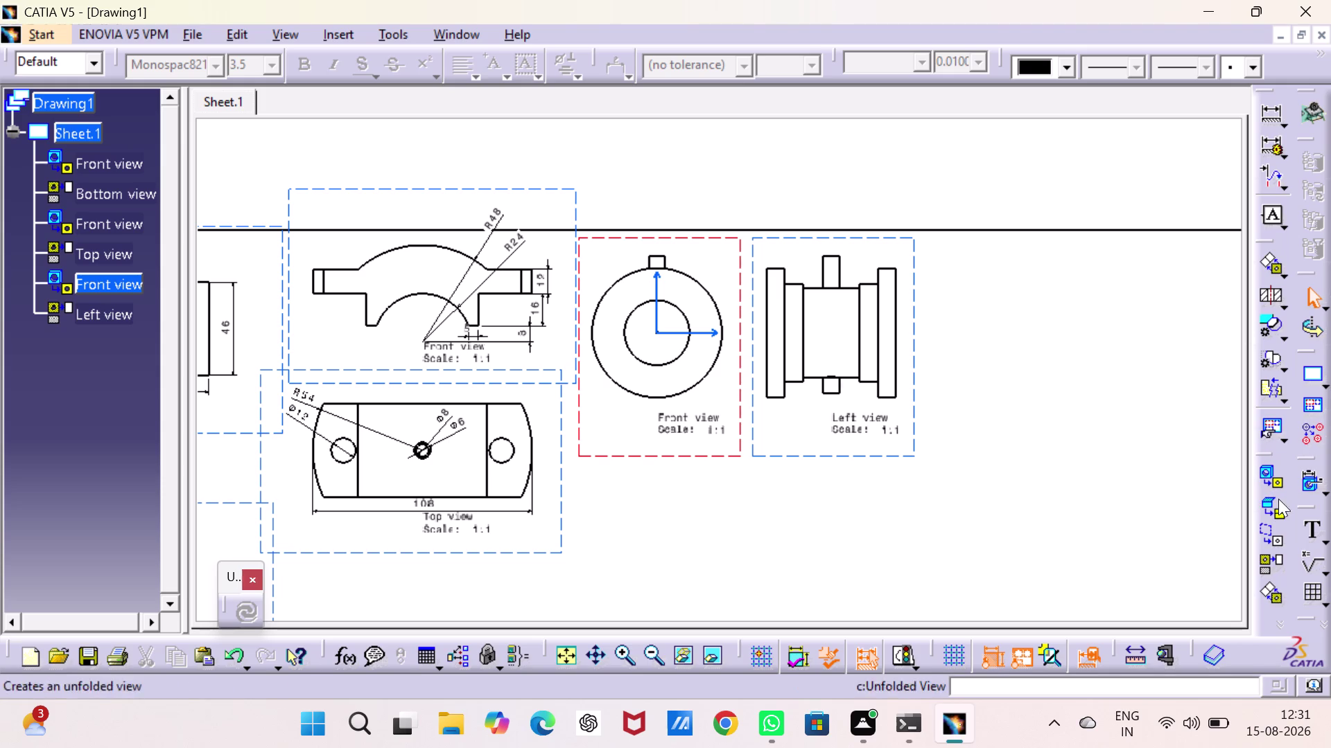
double_click(1265, 115)
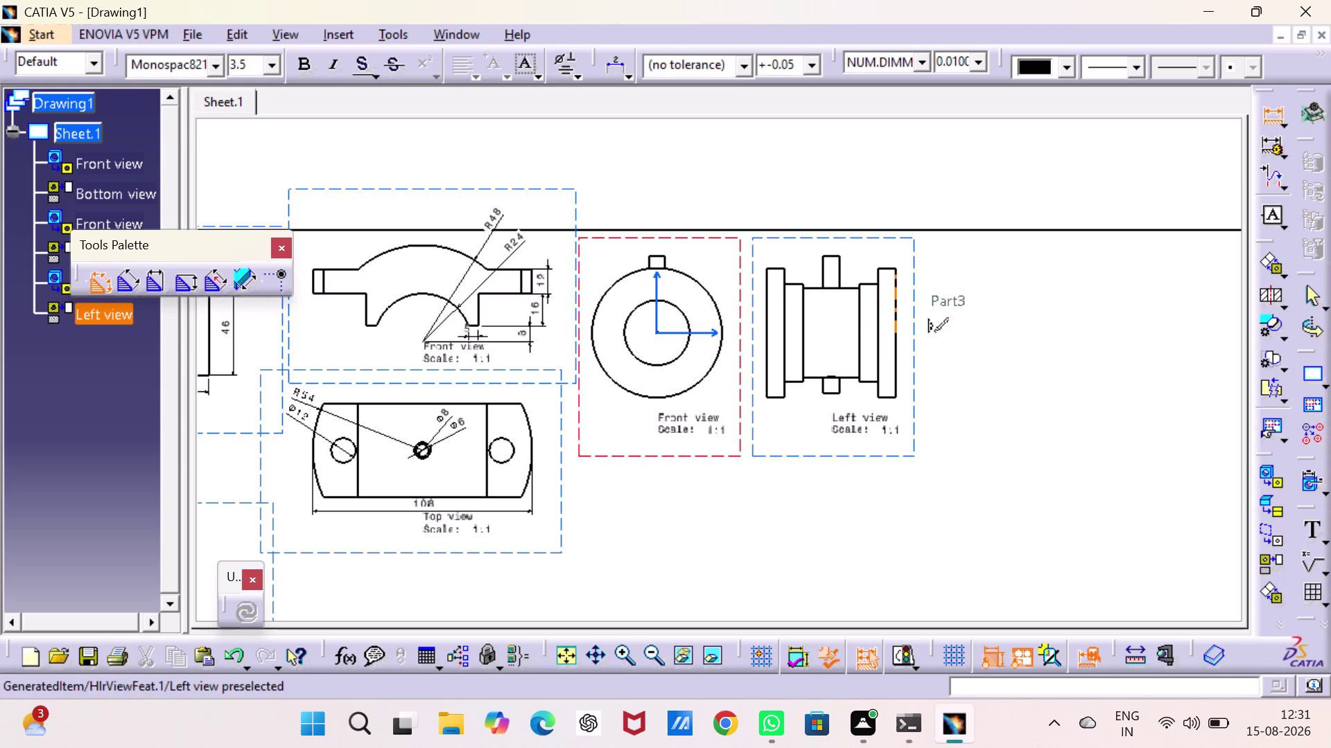
Add the Ø8 pin and Ø44 diameter dimensions to the bushing's left view.
click(830, 252)
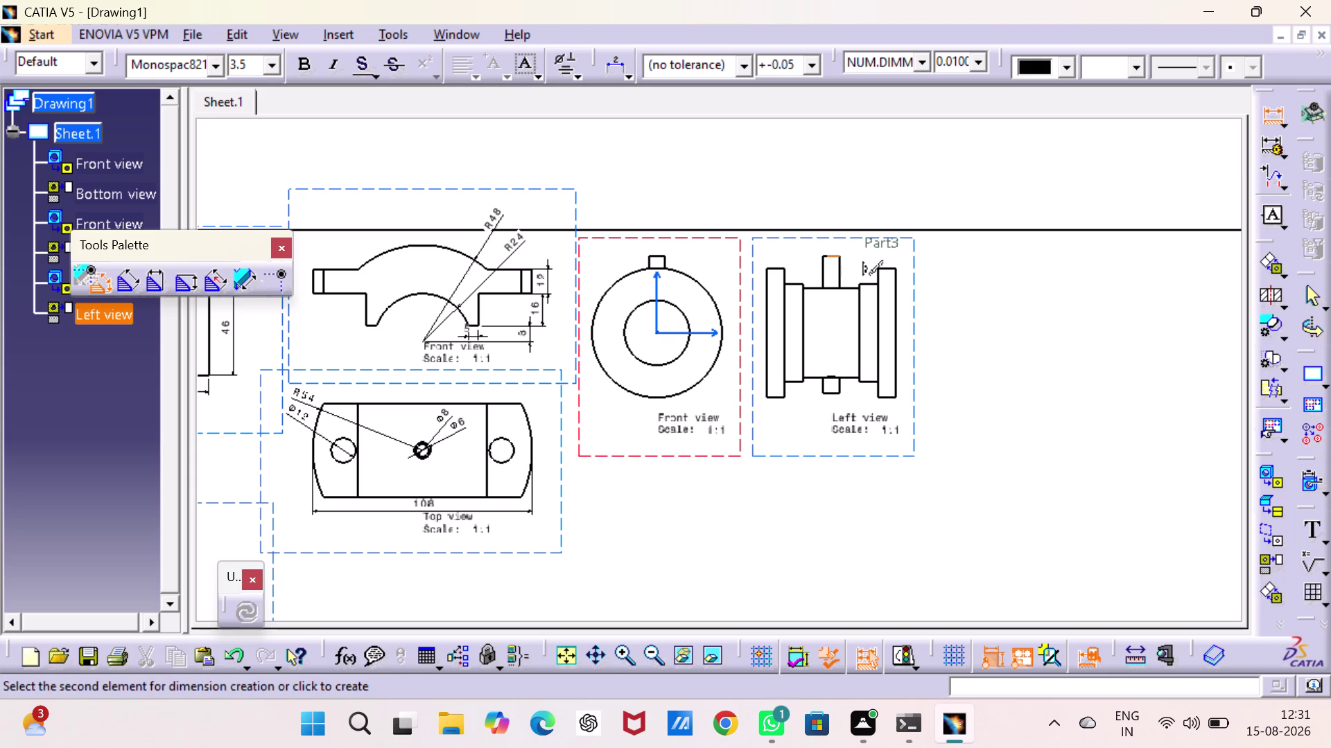
click(825, 235)
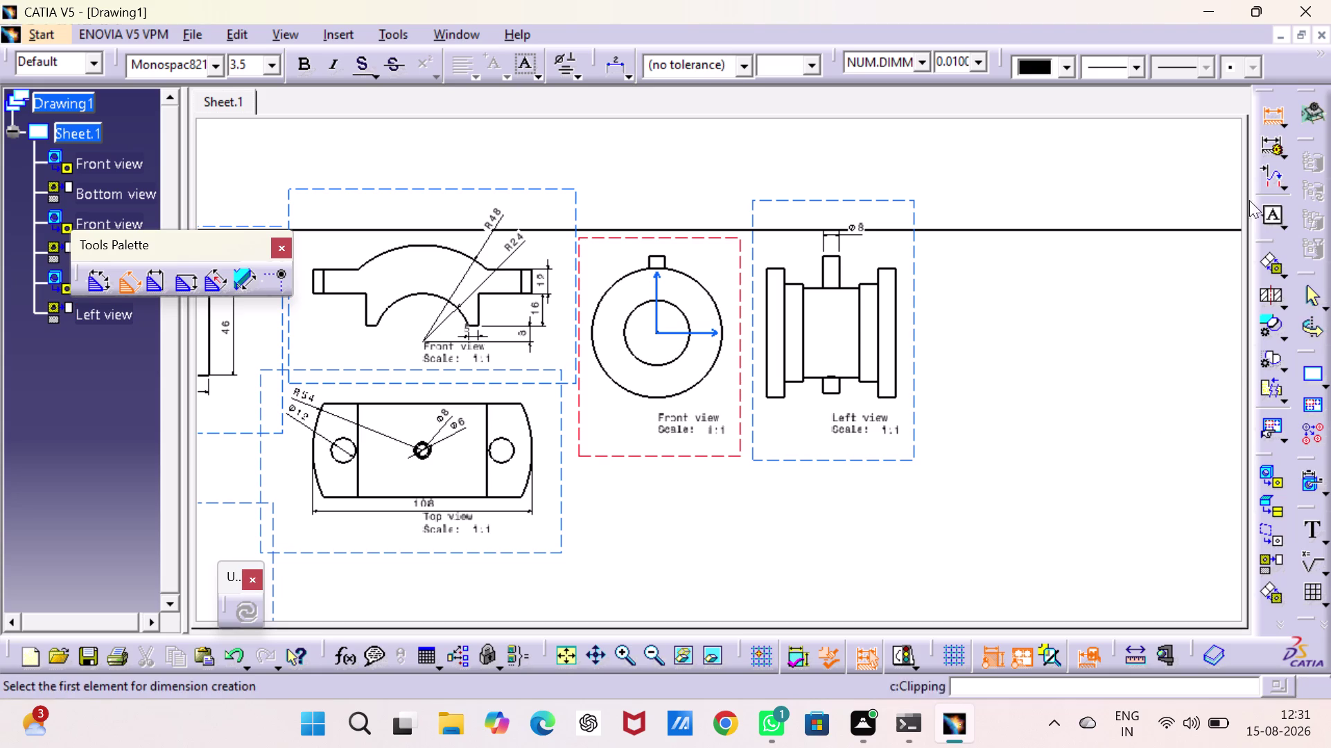
click(848, 286)
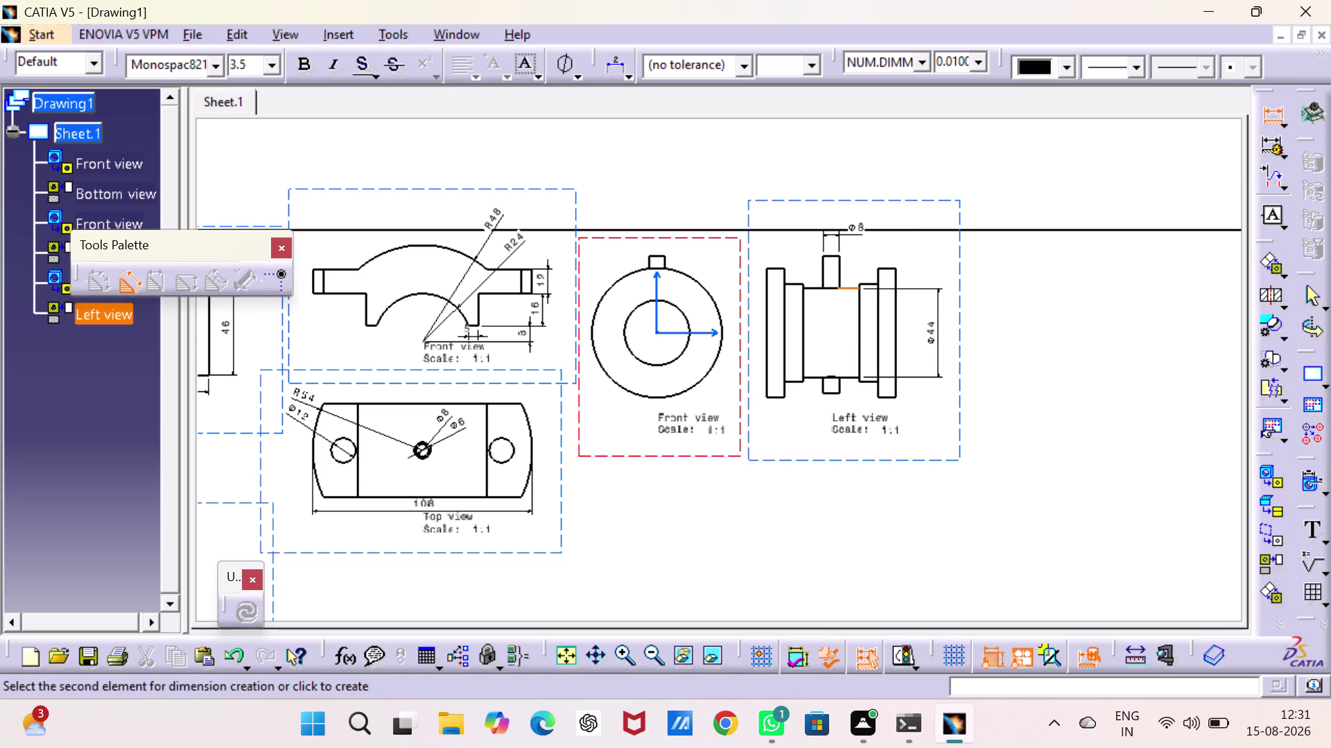
click(938, 332)
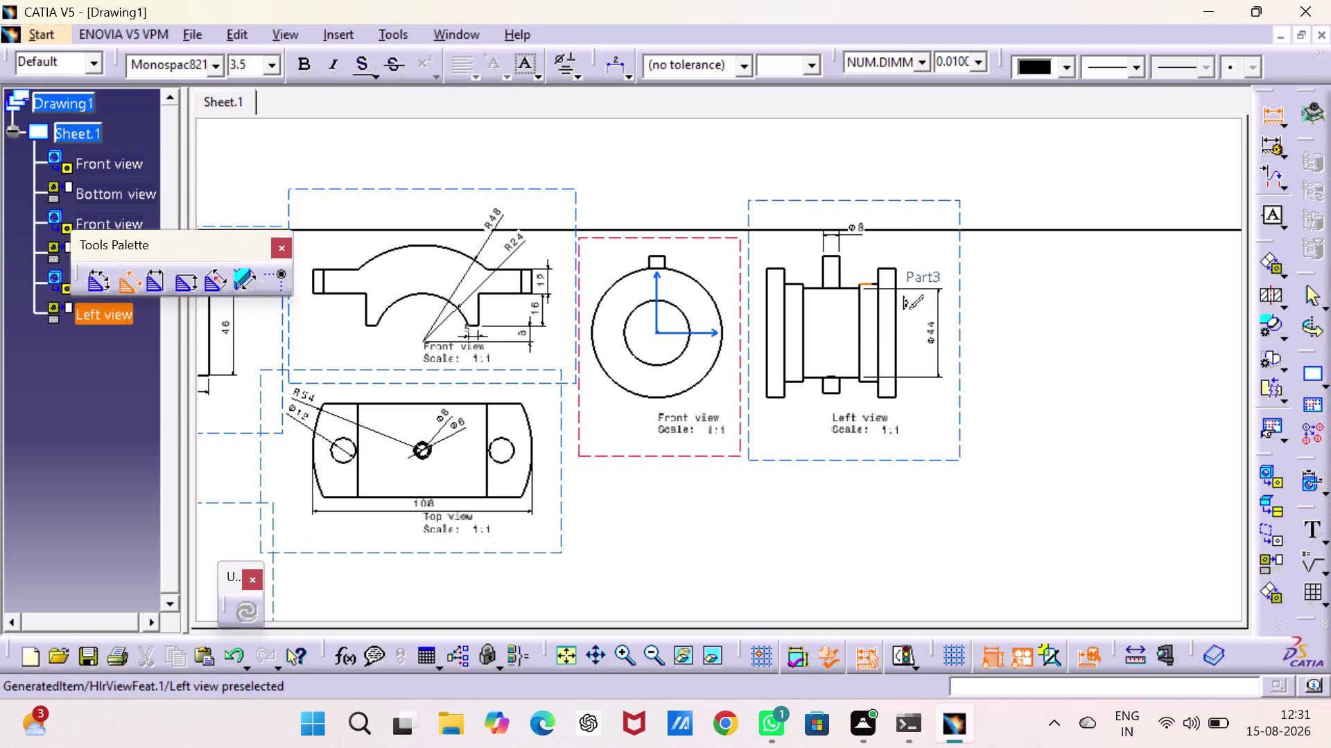
click(872, 286)
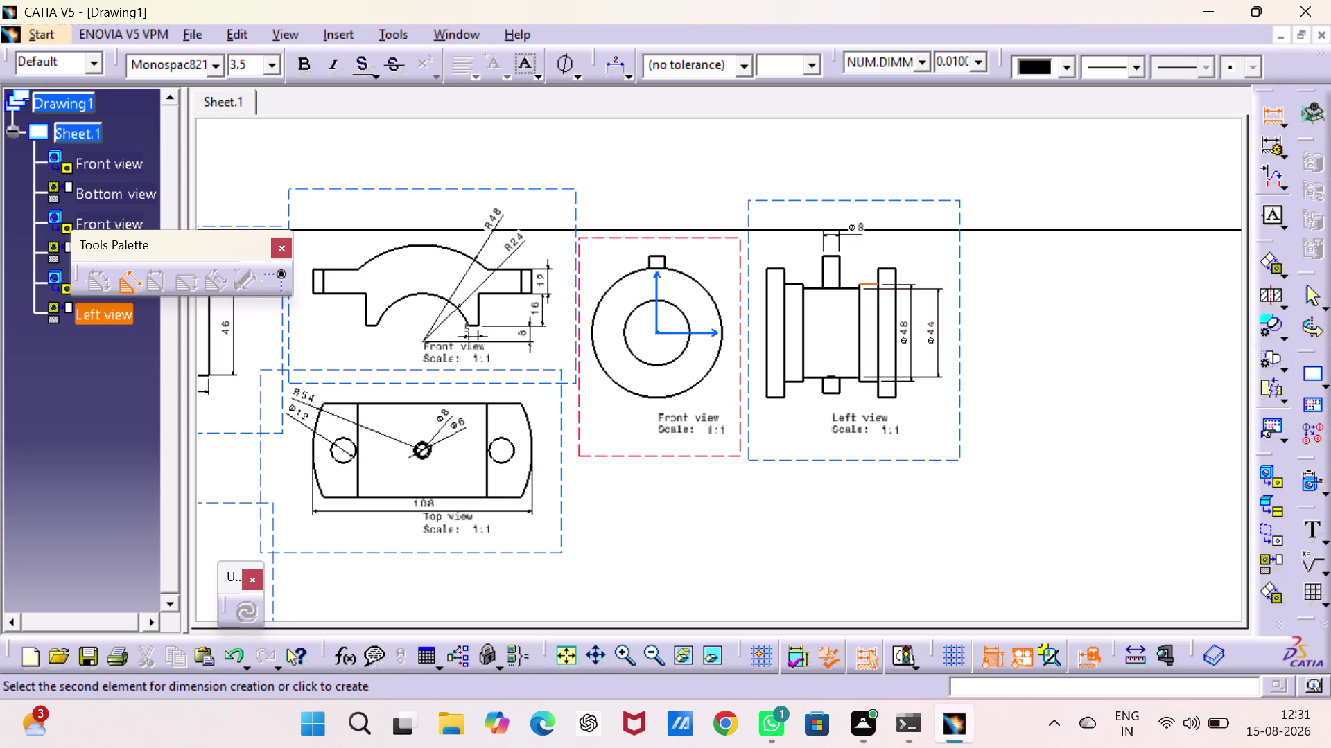
Dimension the outer flange as Φ64 and cancel the stray lower-edge dimension.
click(911, 331)
click(889, 271)
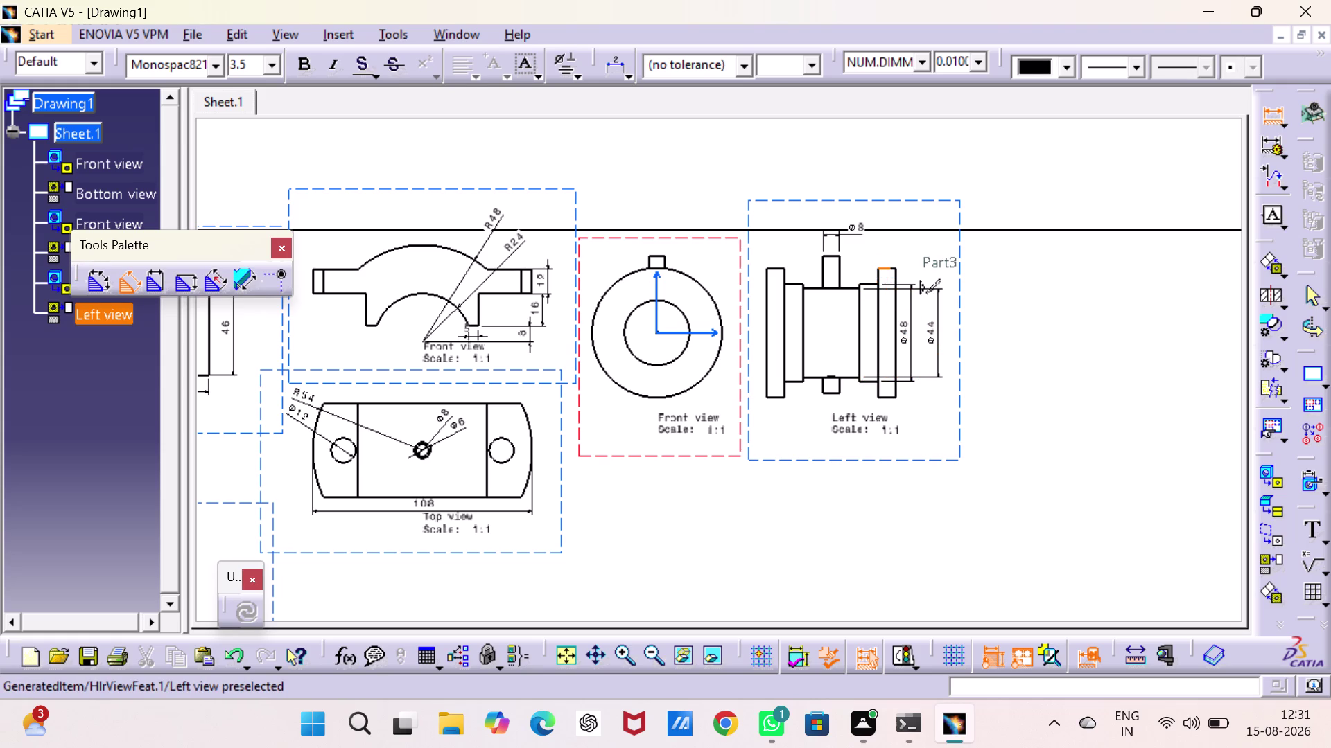
click(960, 339)
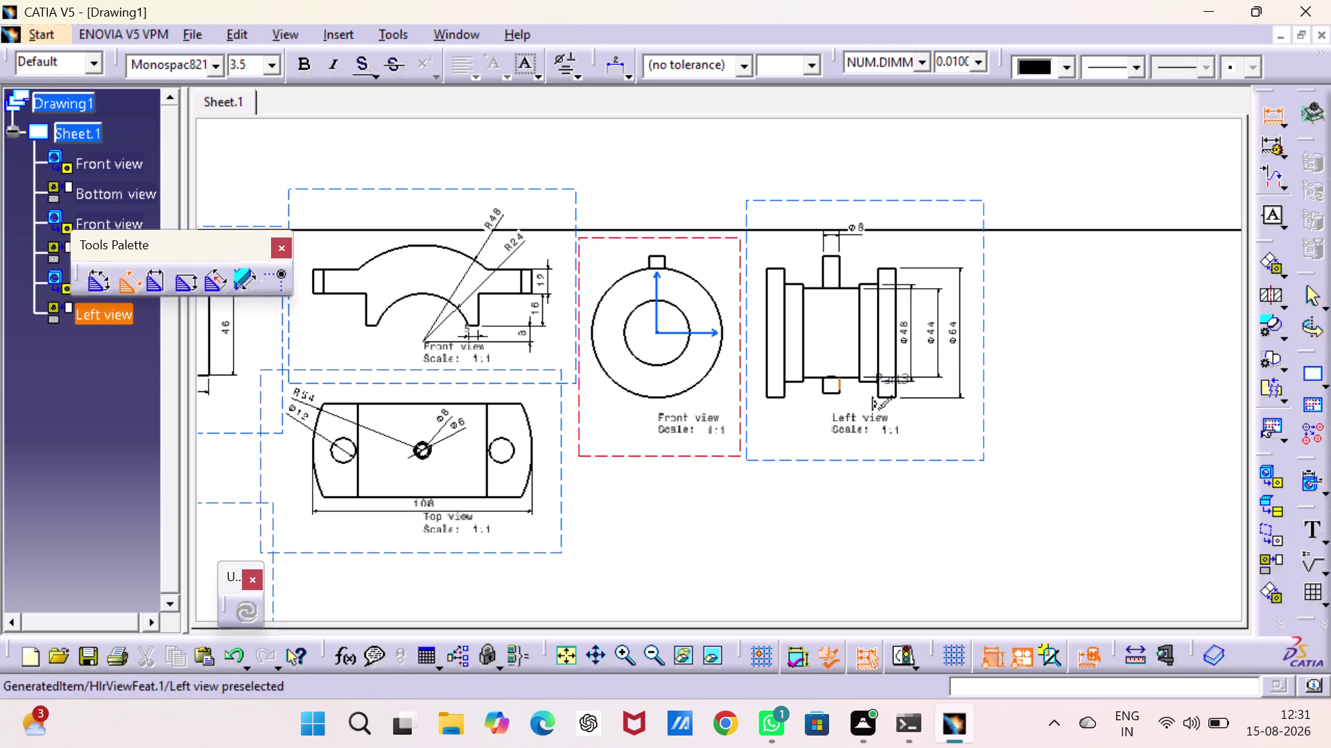
click(839, 271)
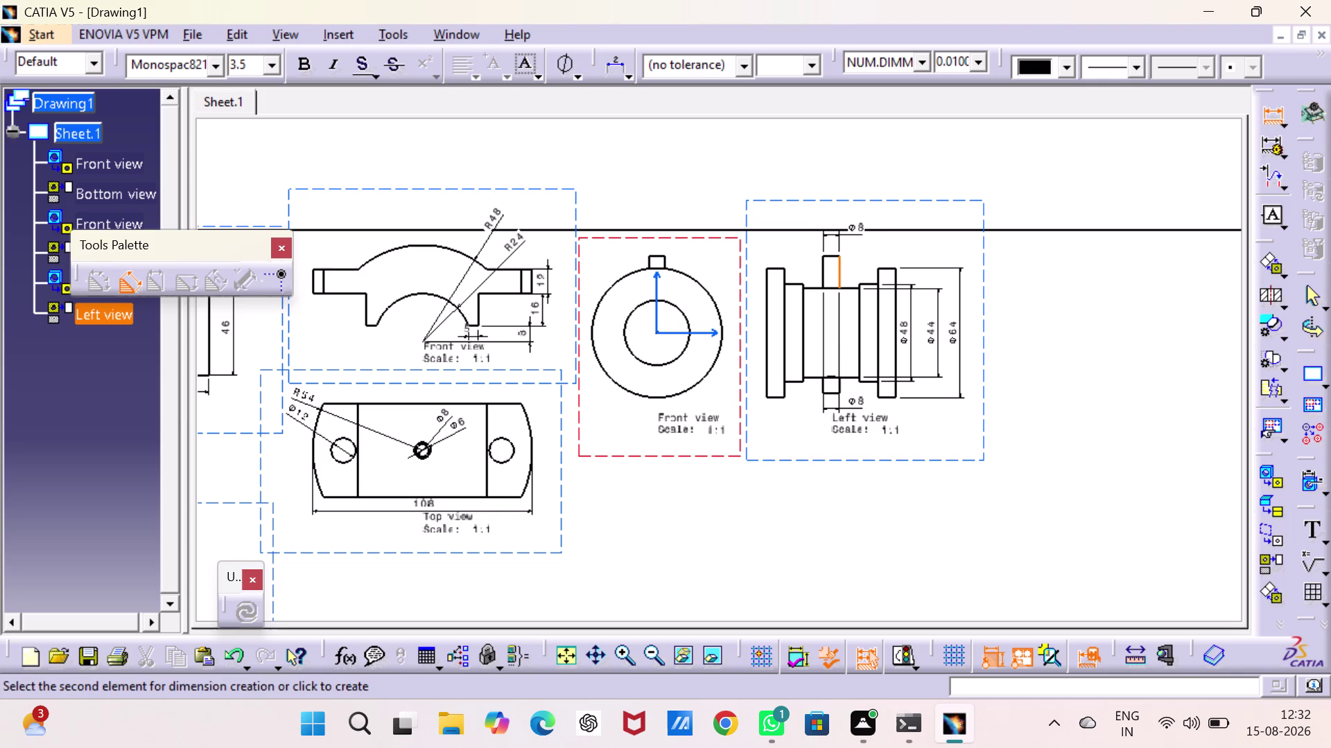
key(Escape)
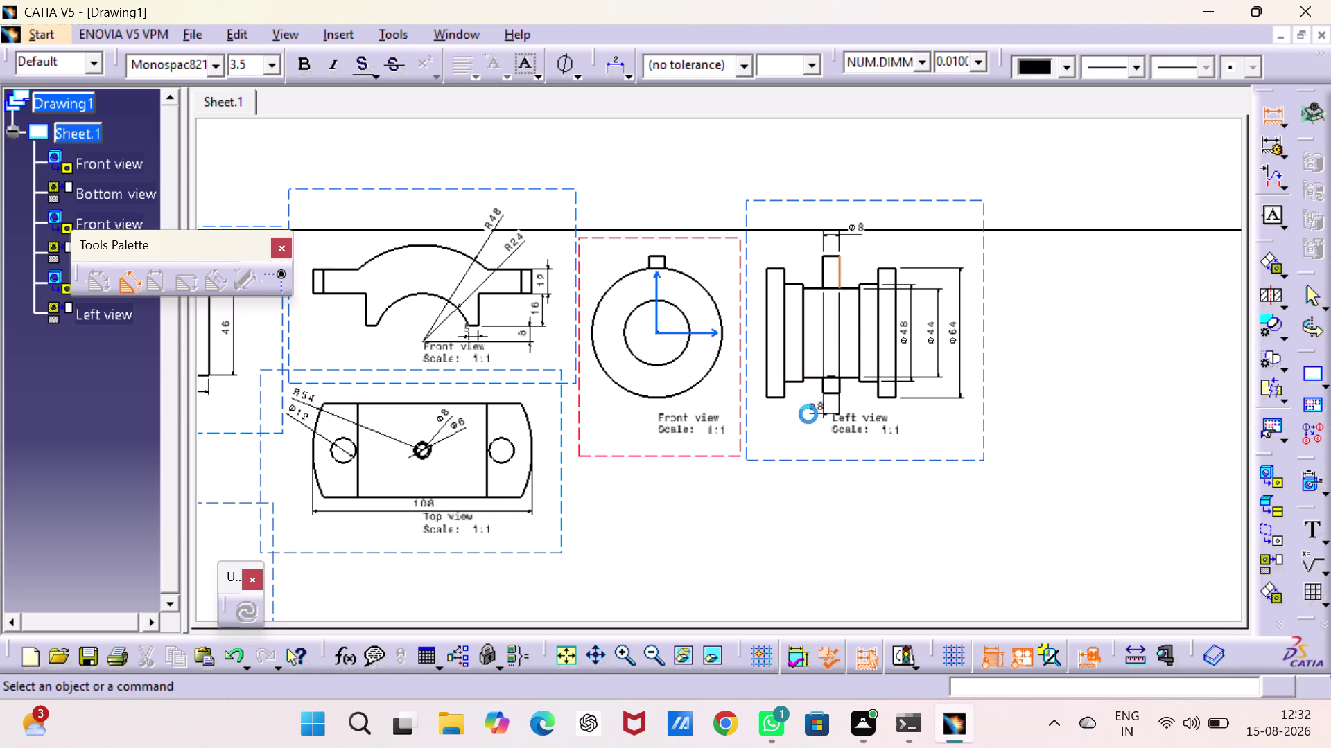
double_click(1267, 121)
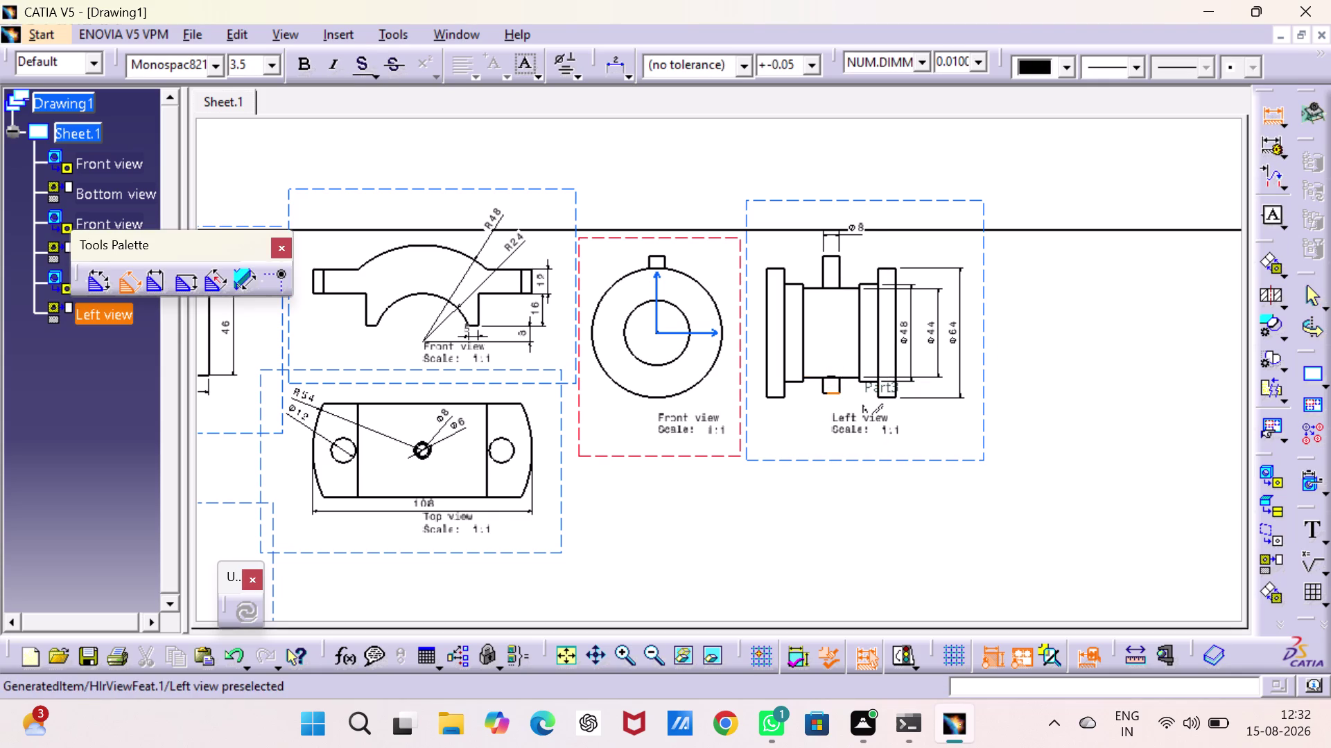
click(832, 392)
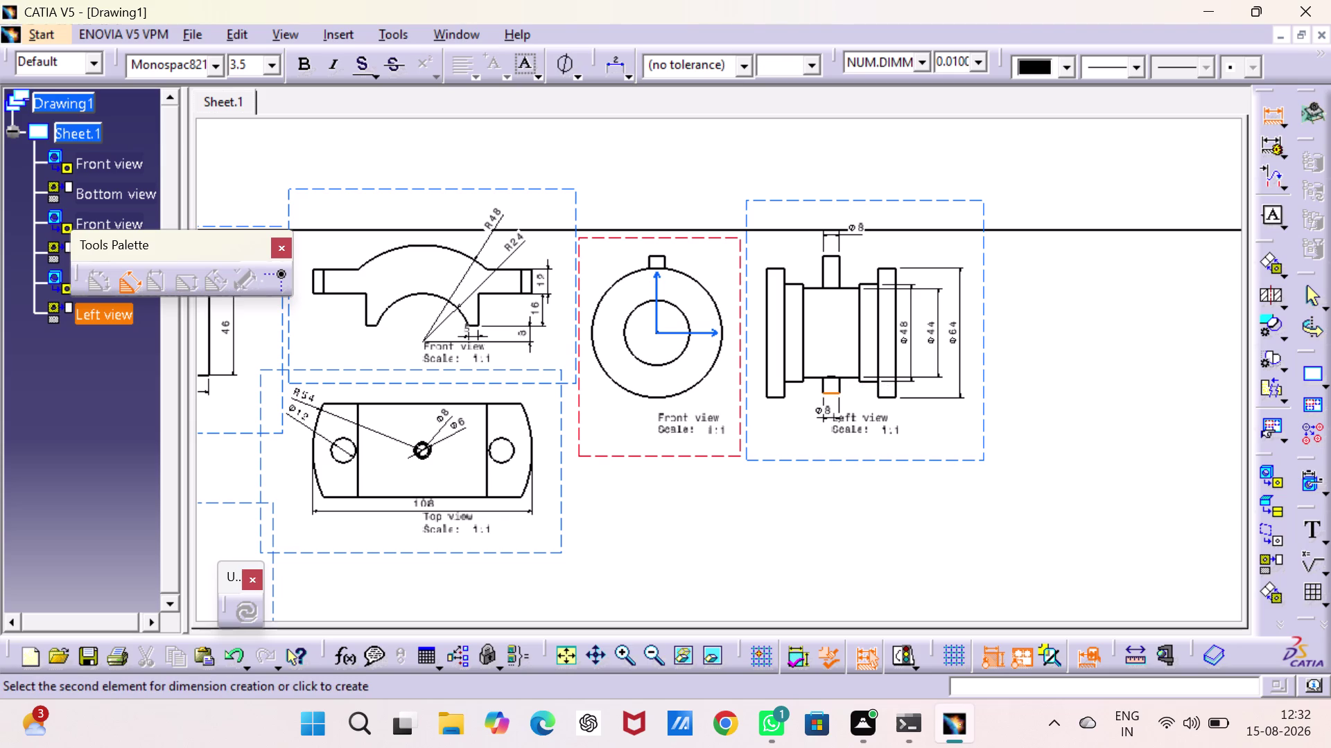
key(Escape)
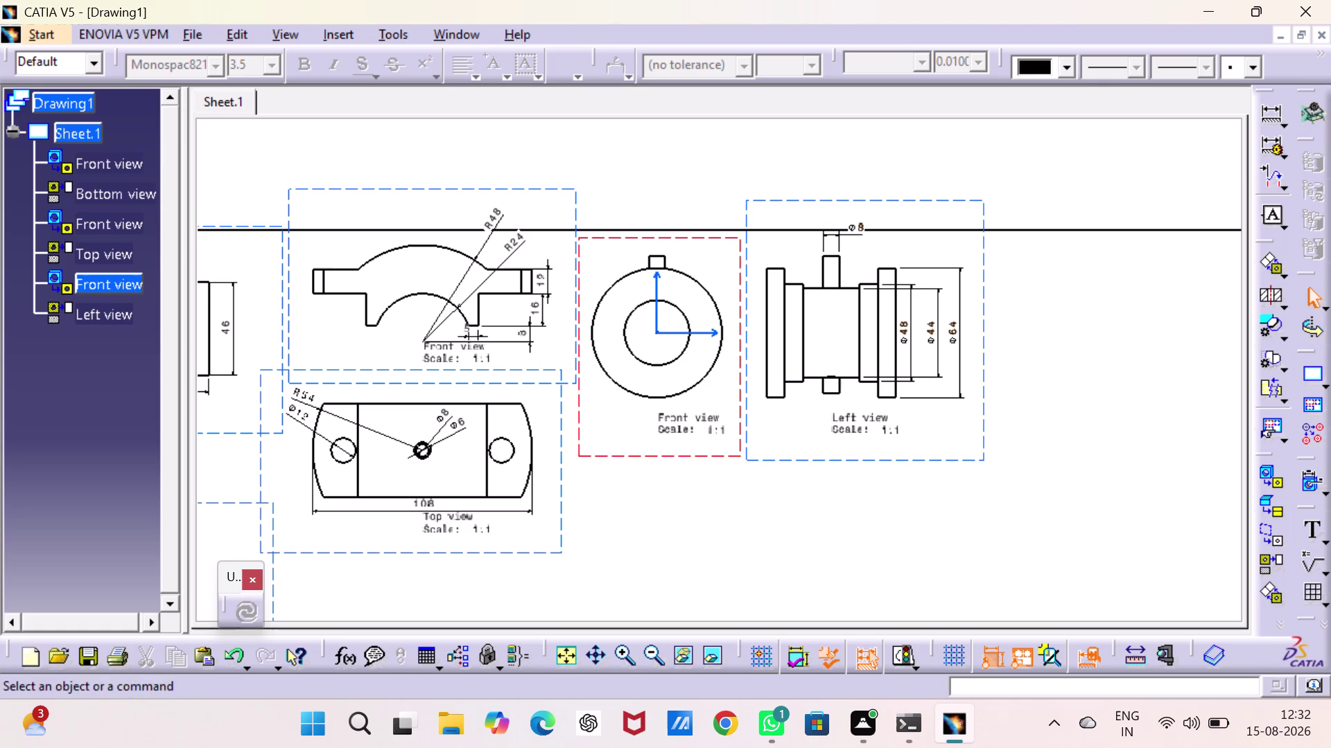
middle_drag(961, 482, 1140, 344)
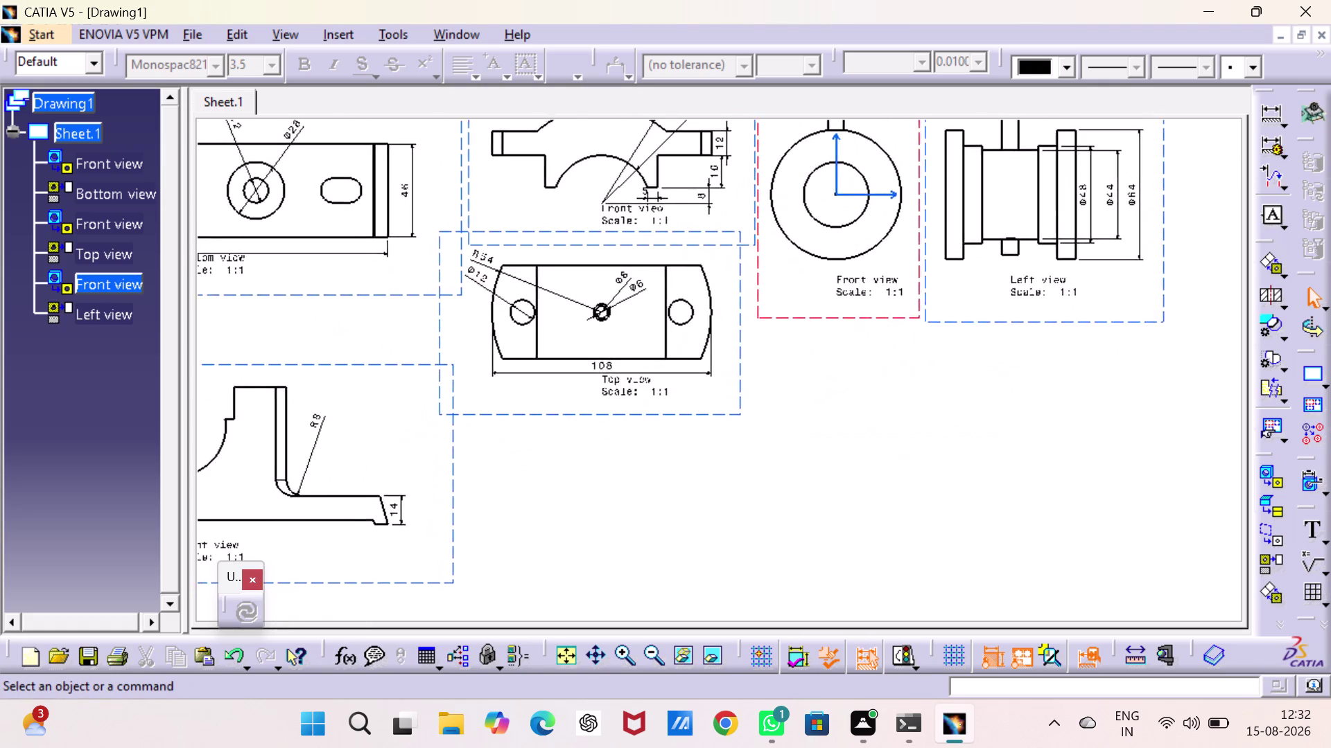
Start a new front view and switch to the bolt part window from the document list.
middle_drag(1140, 344, 1105, 415)
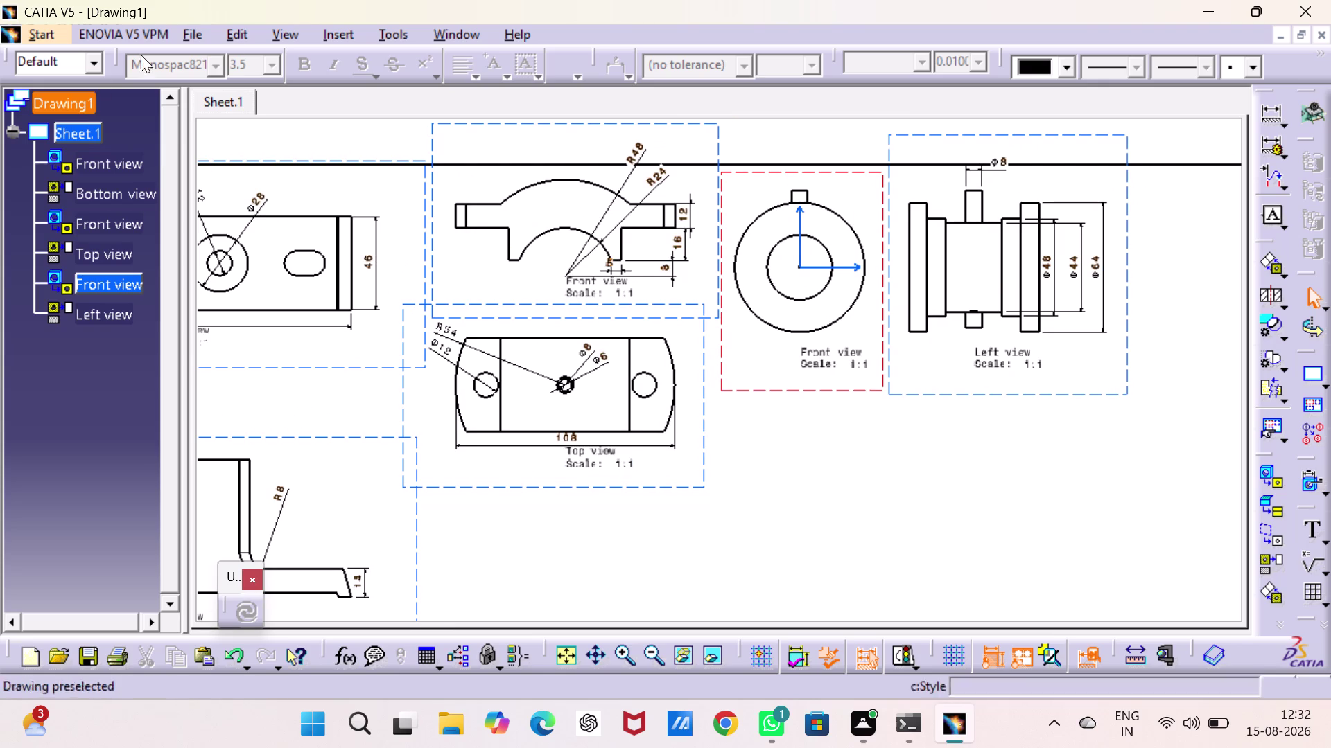
click(1267, 476)
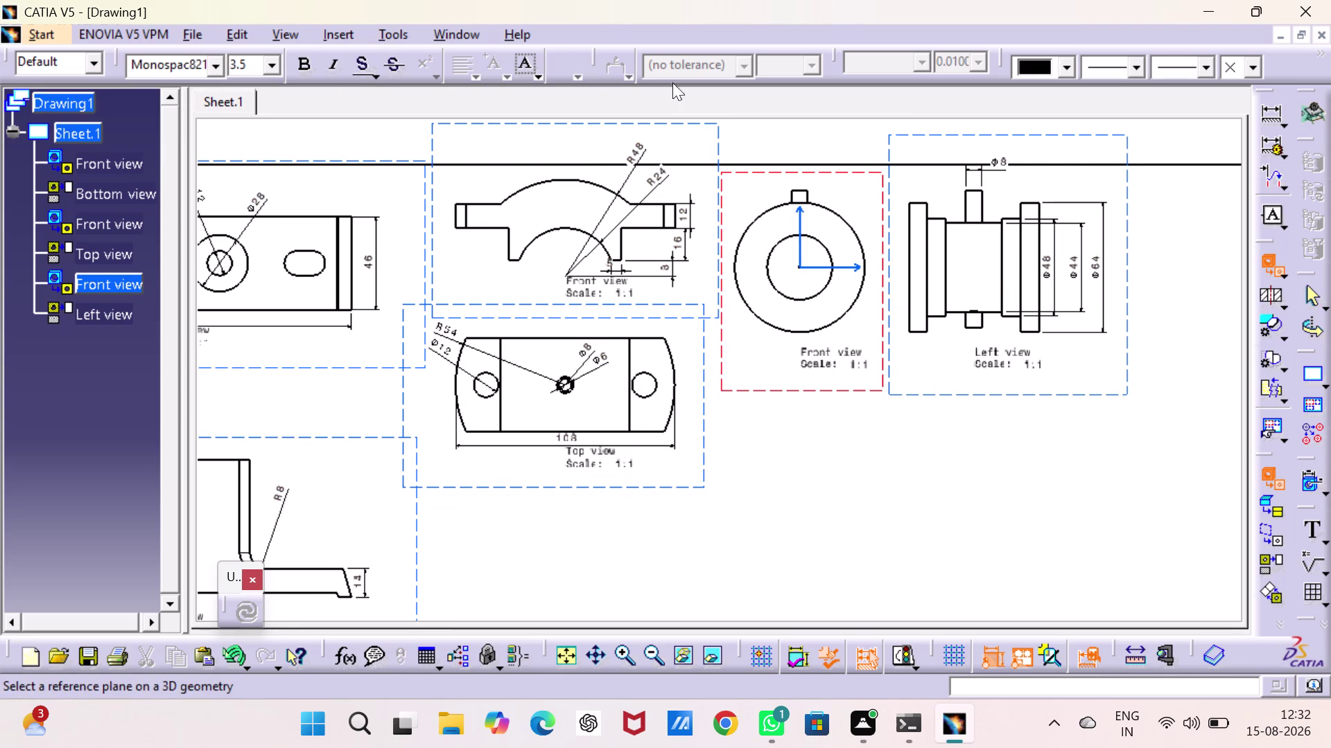
click(448, 33)
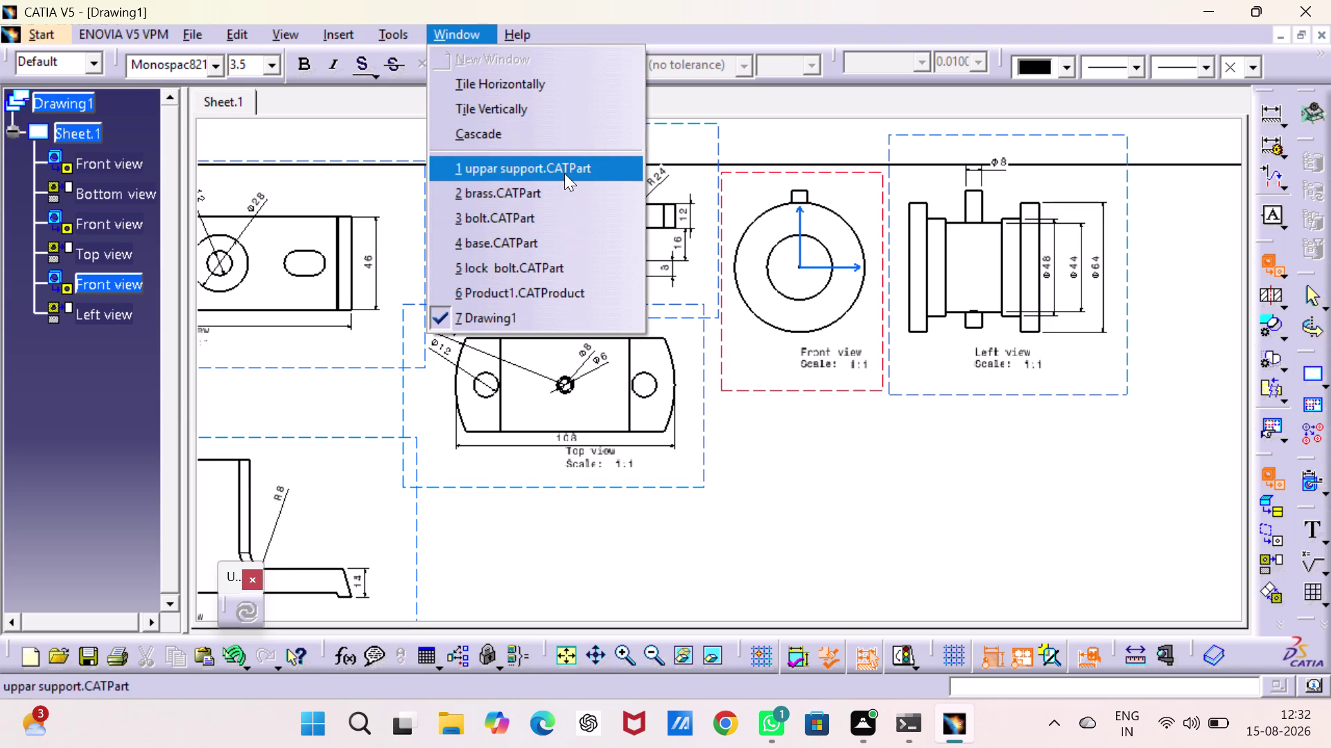
click(517, 221)
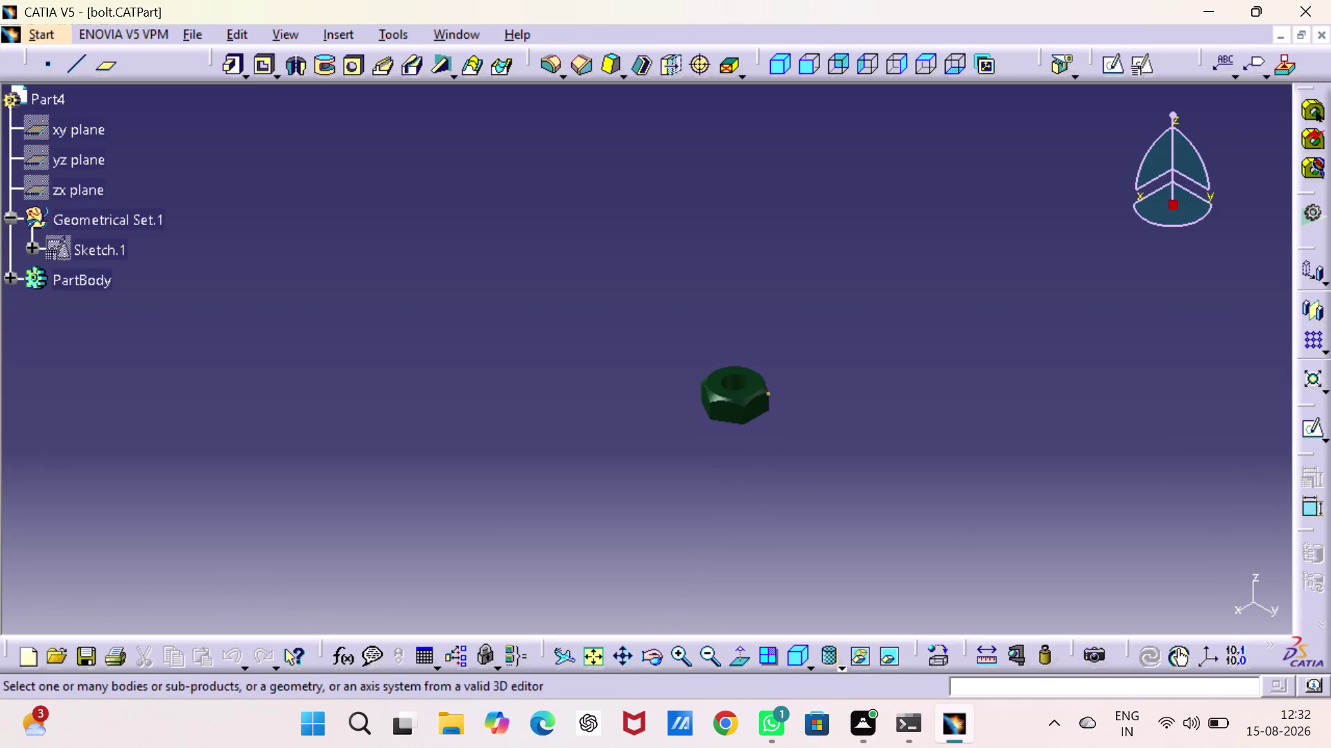
Place the nut's front view from its face, add a projected bottom view, and shift the front view lower.
click(723, 411)
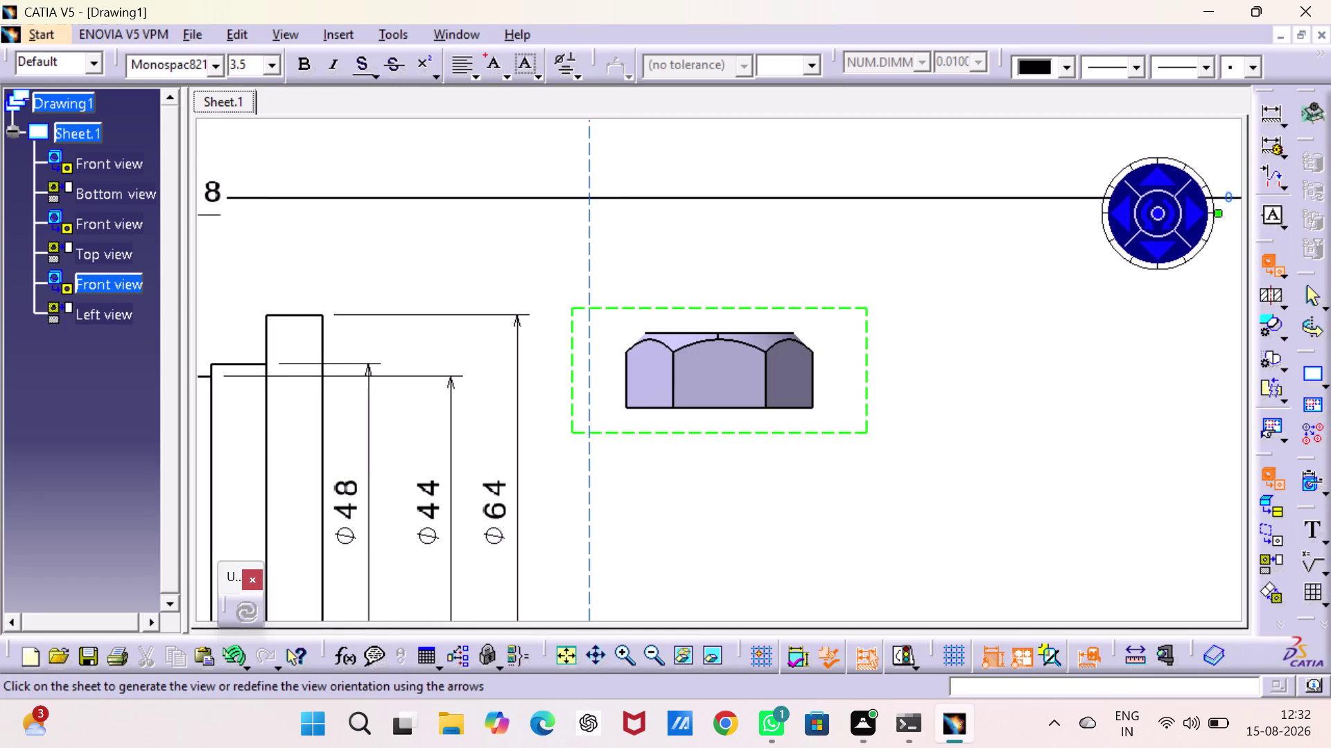
click(695, 350)
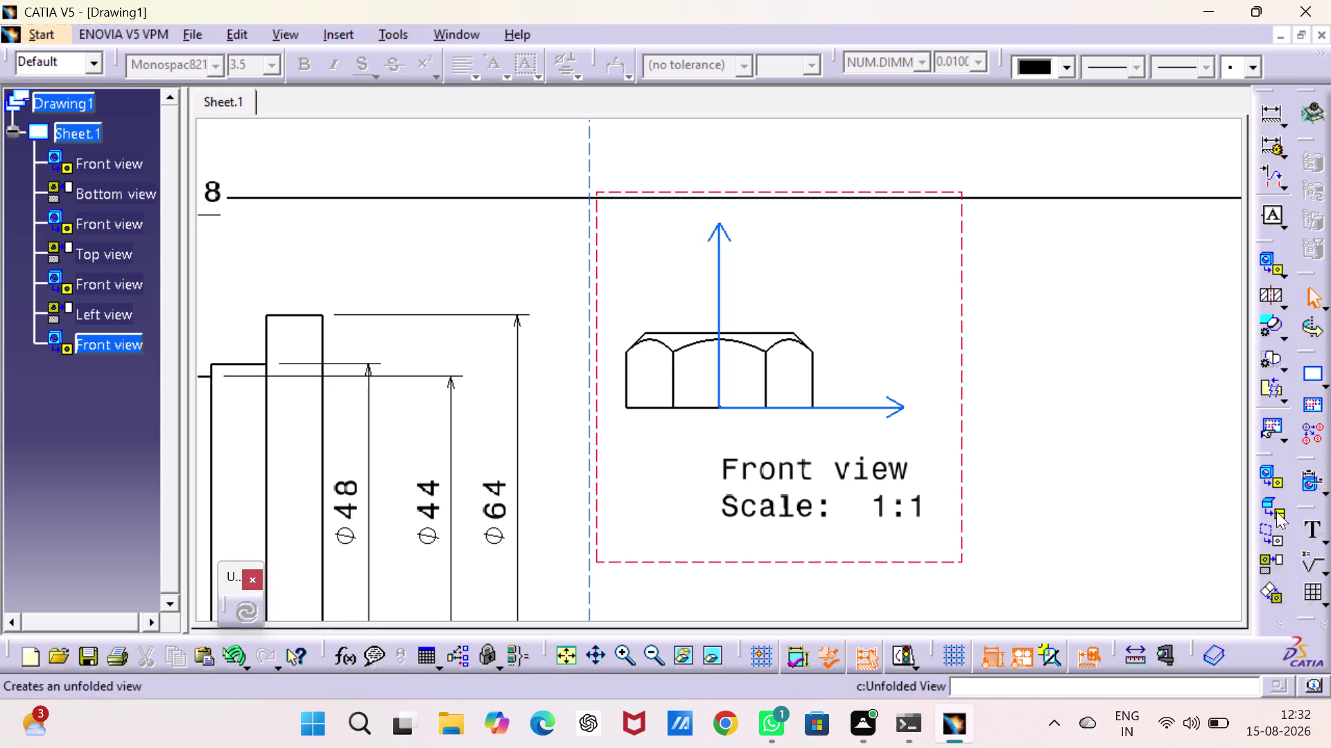
click(1271, 560)
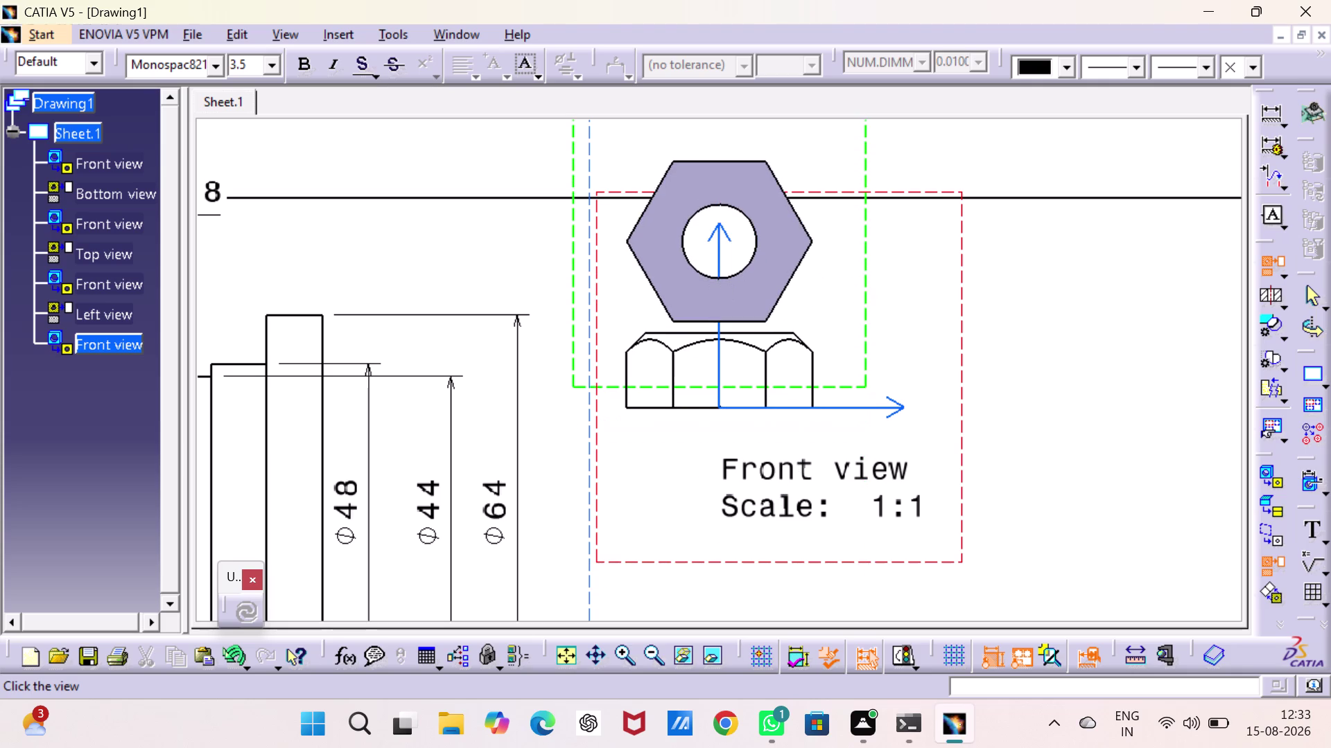
click(753, 241)
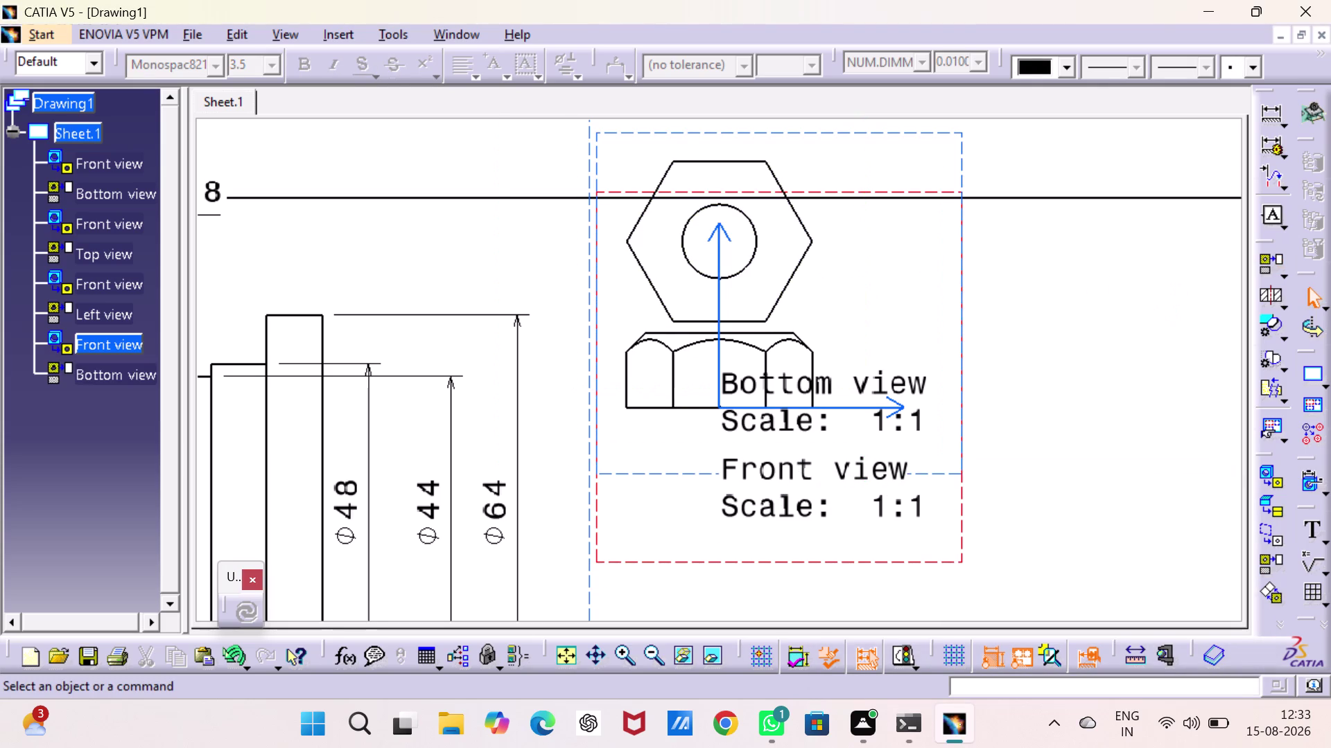
drag(789, 562, 795, 577)
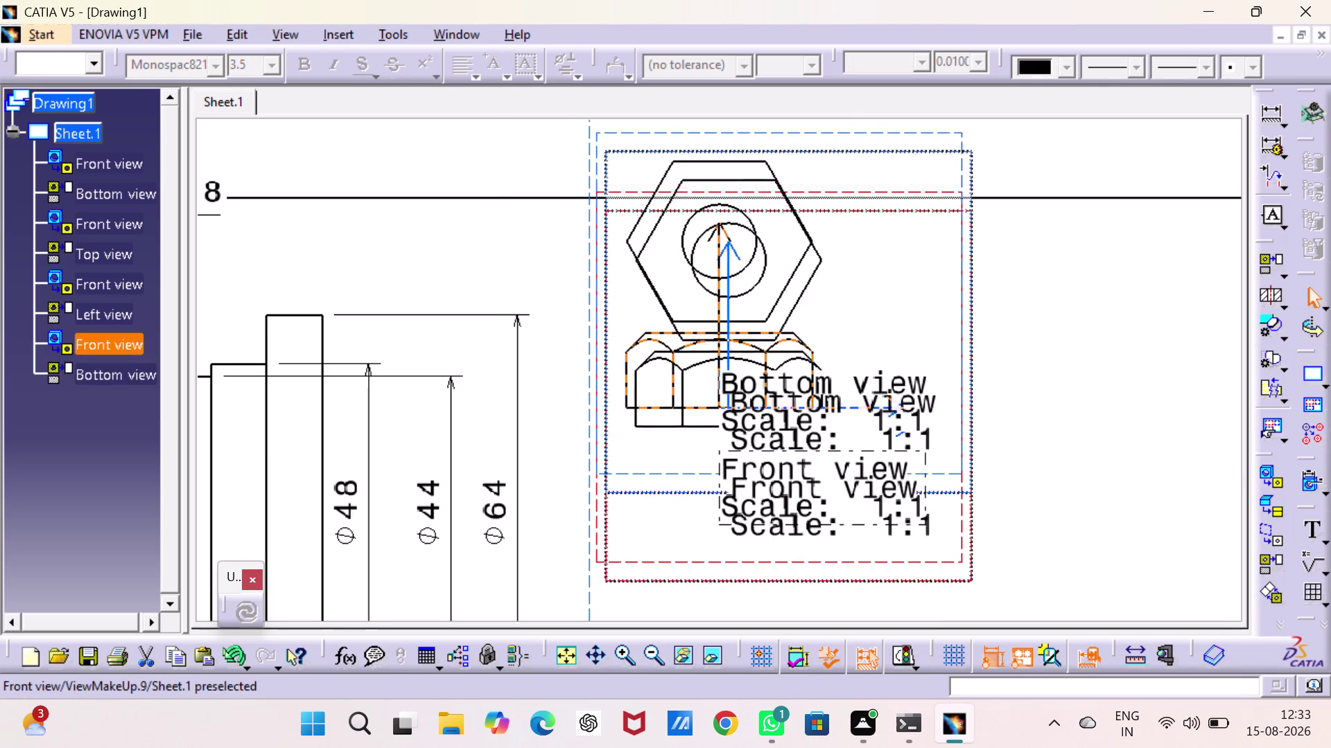
drag(795, 577, 782, 503)
Move the nut's bottom view above its front view and recenter the sheet on both.
middle_drag(1064, 328, 1029, 520)
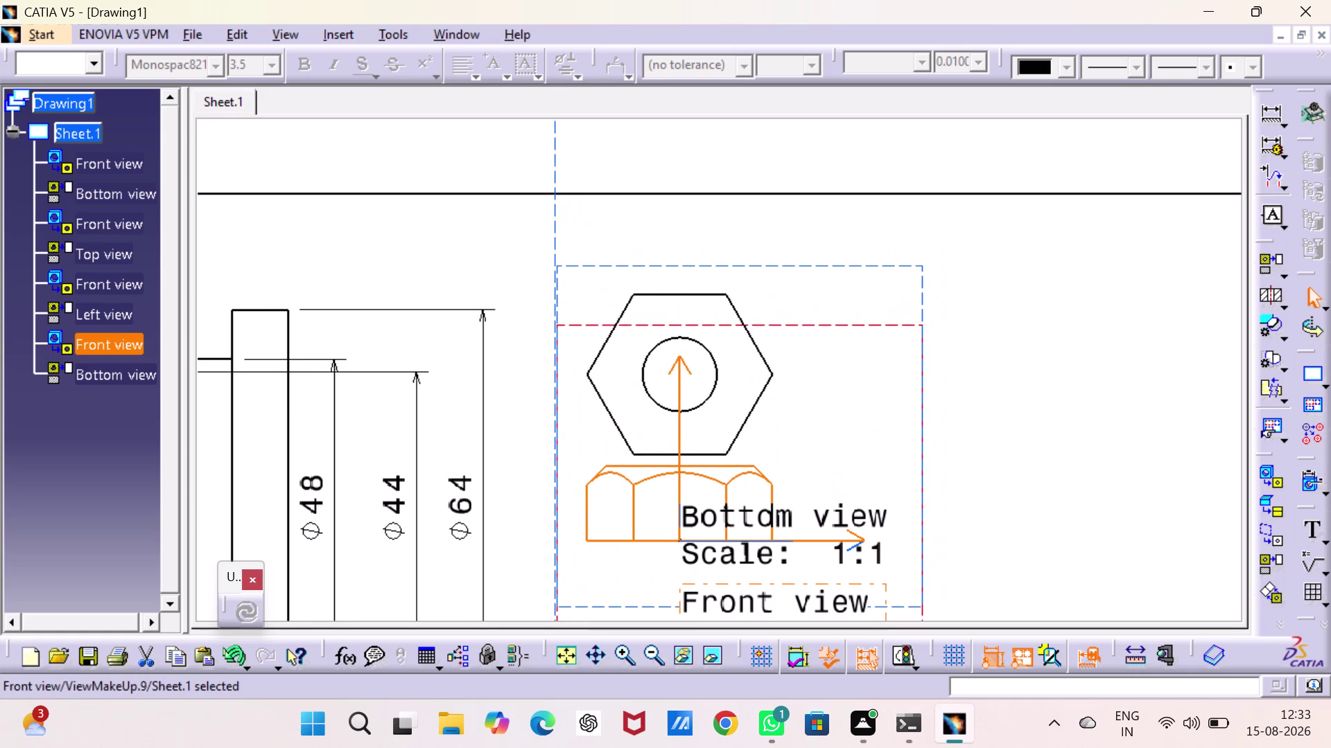
drag(790, 264, 796, 170)
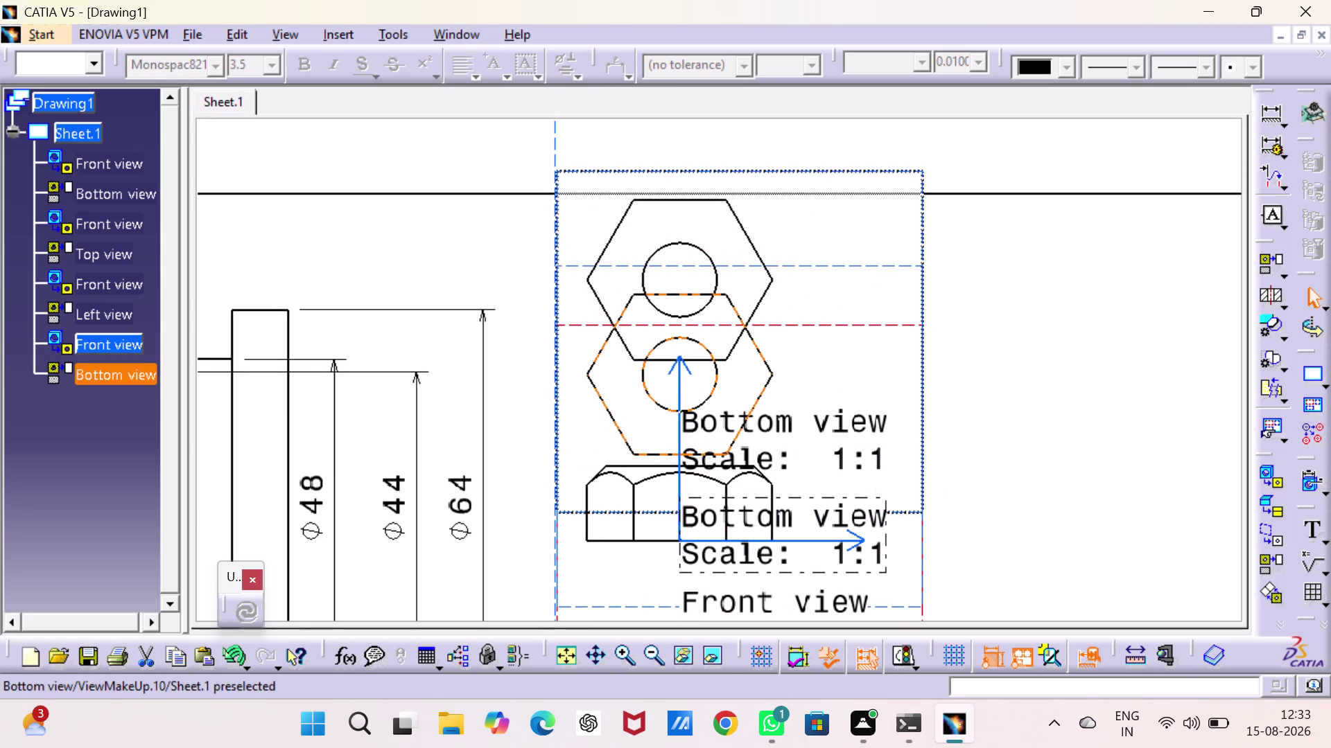
drag(796, 170, 796, 172)
click(1013, 290)
scroll(down, 3)
middle_drag(1014, 285, 1011, 258)
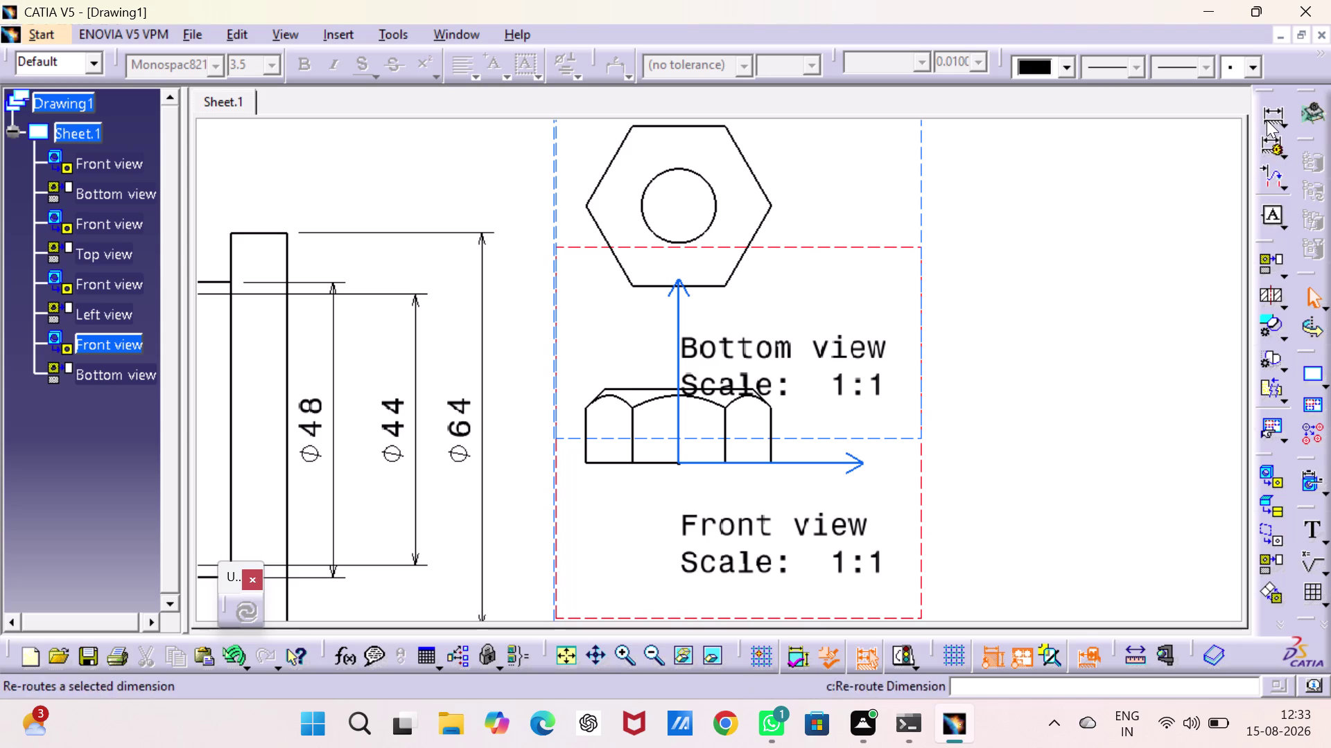
double_click(1266, 119)
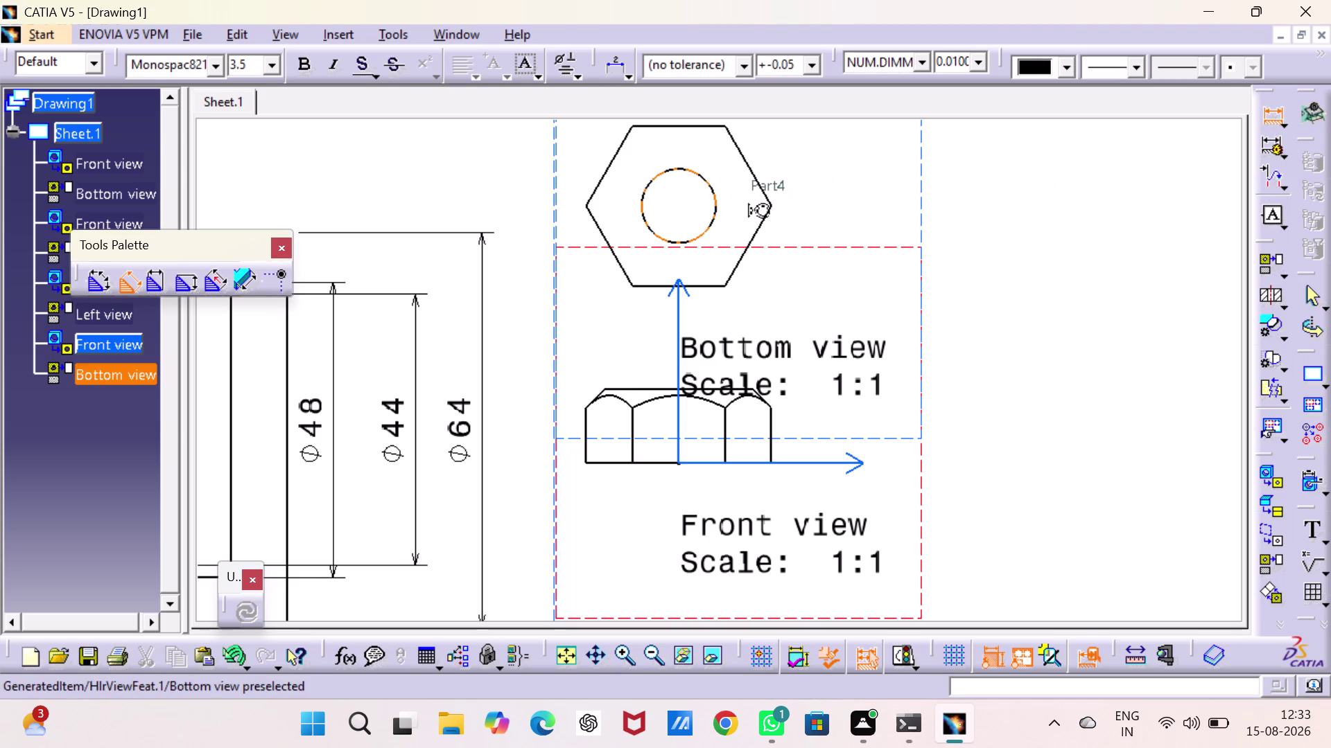
Dimension the nut's hole as Φ12 diameter in the bottom view.
click(717, 195)
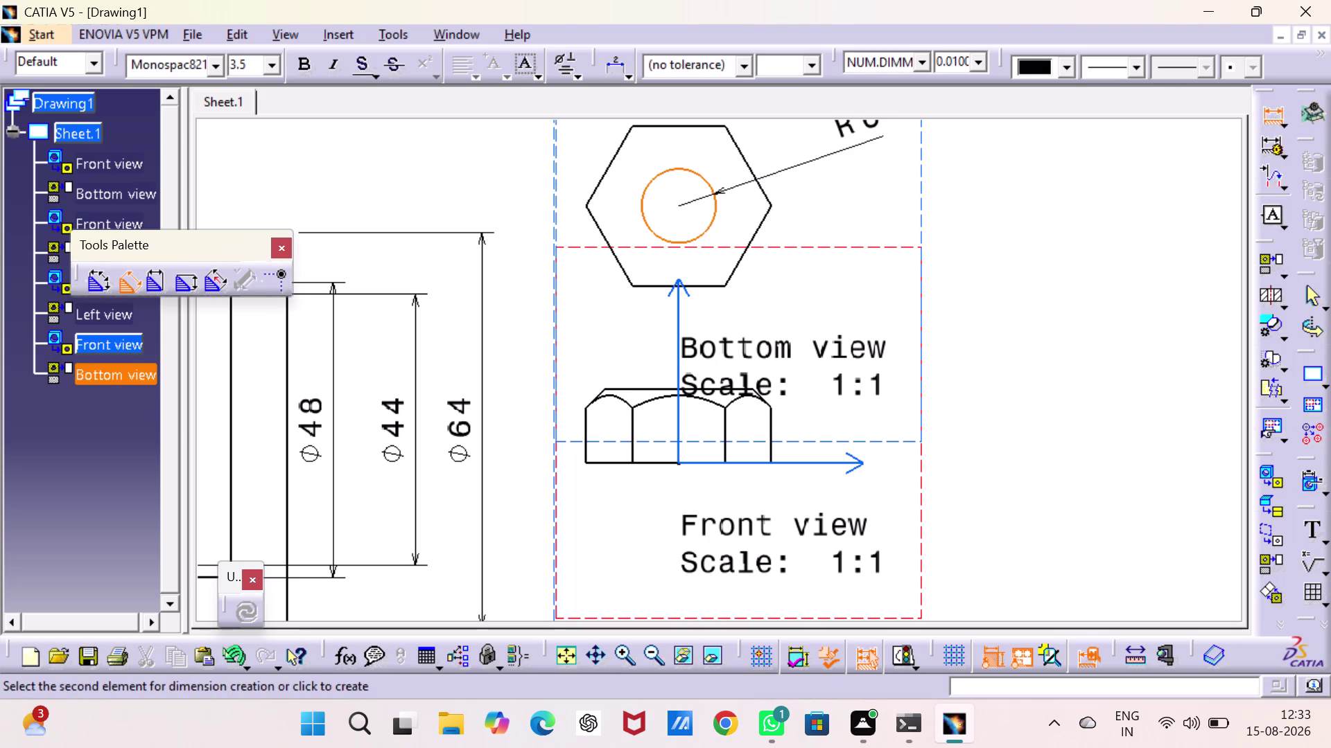
right_click(835, 161)
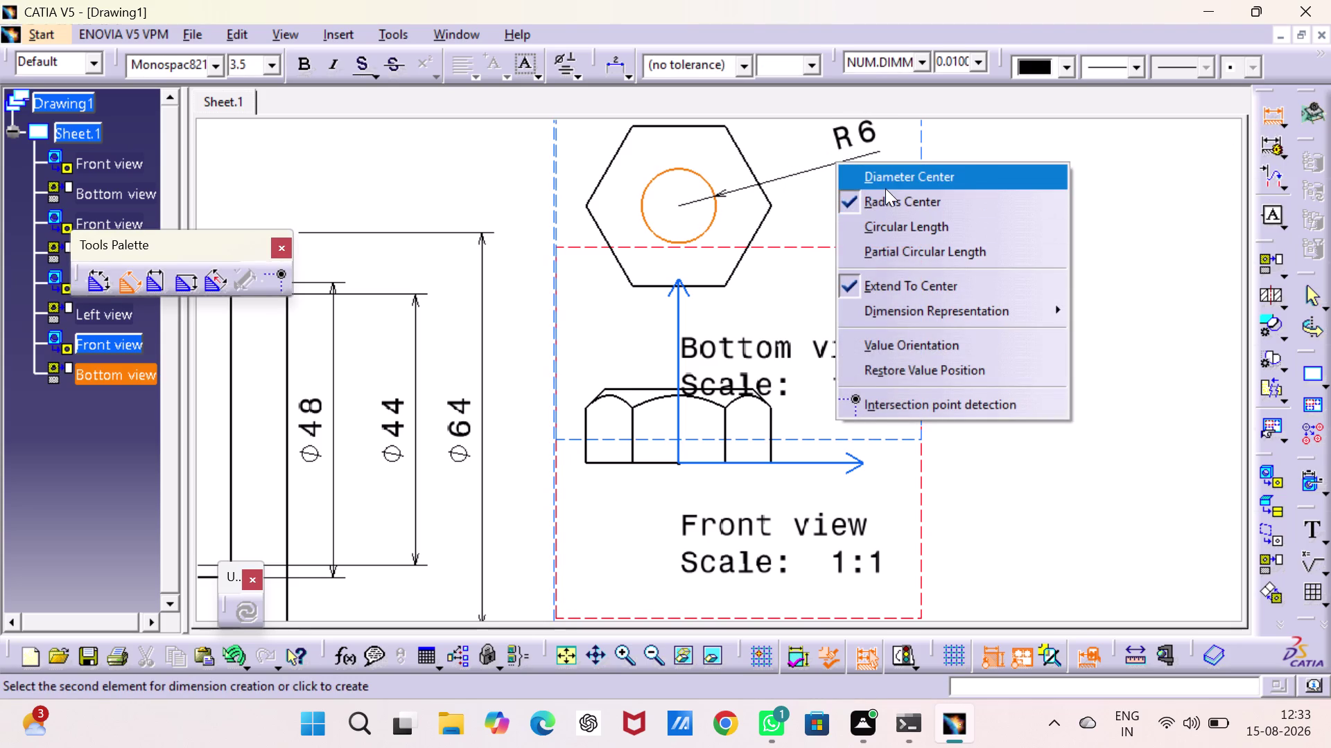
click(885, 188)
click(838, 156)
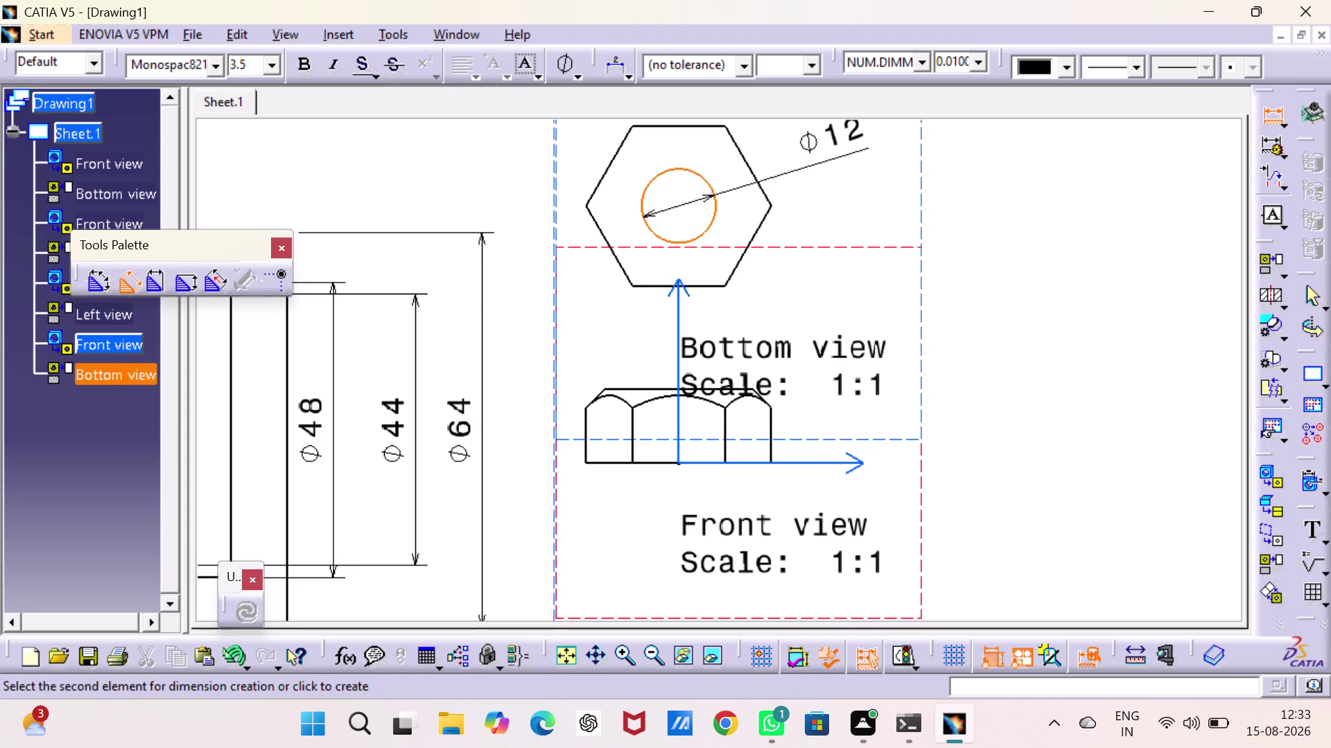
click(697, 285)
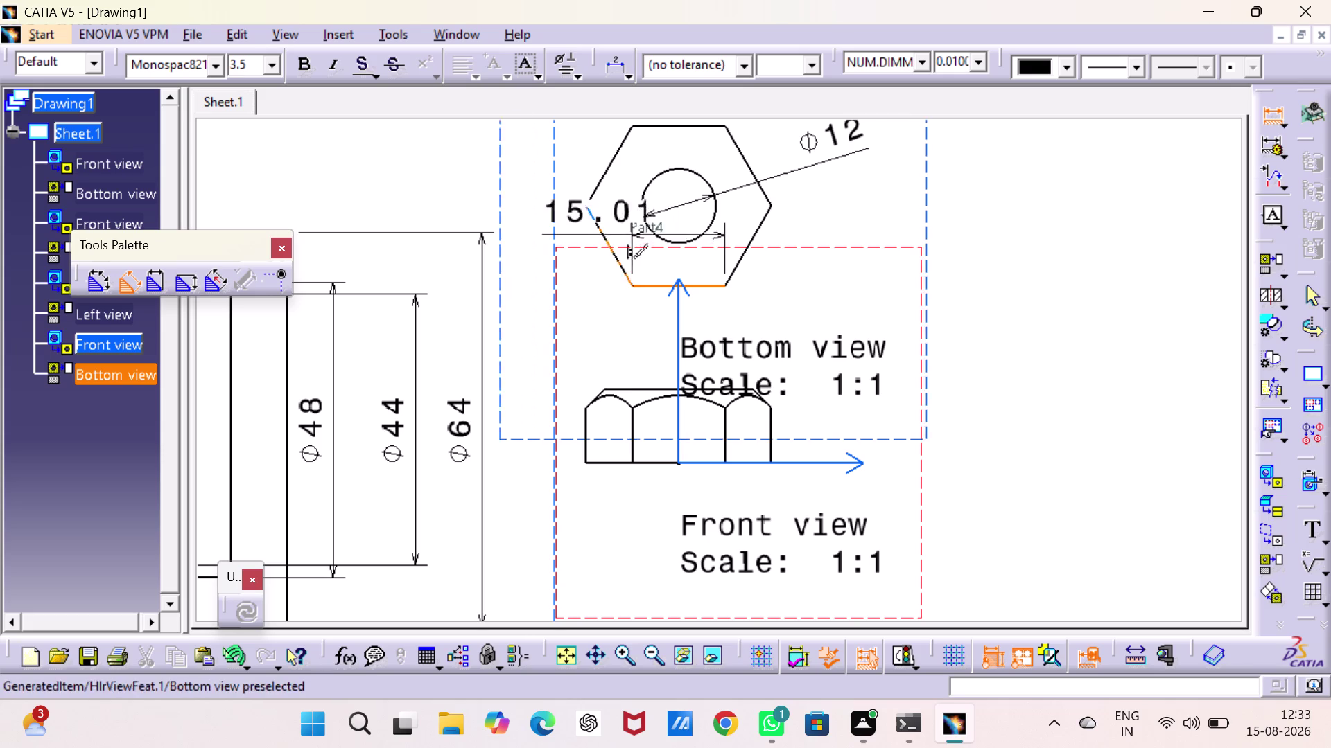
key(Escape)
key(Escape)
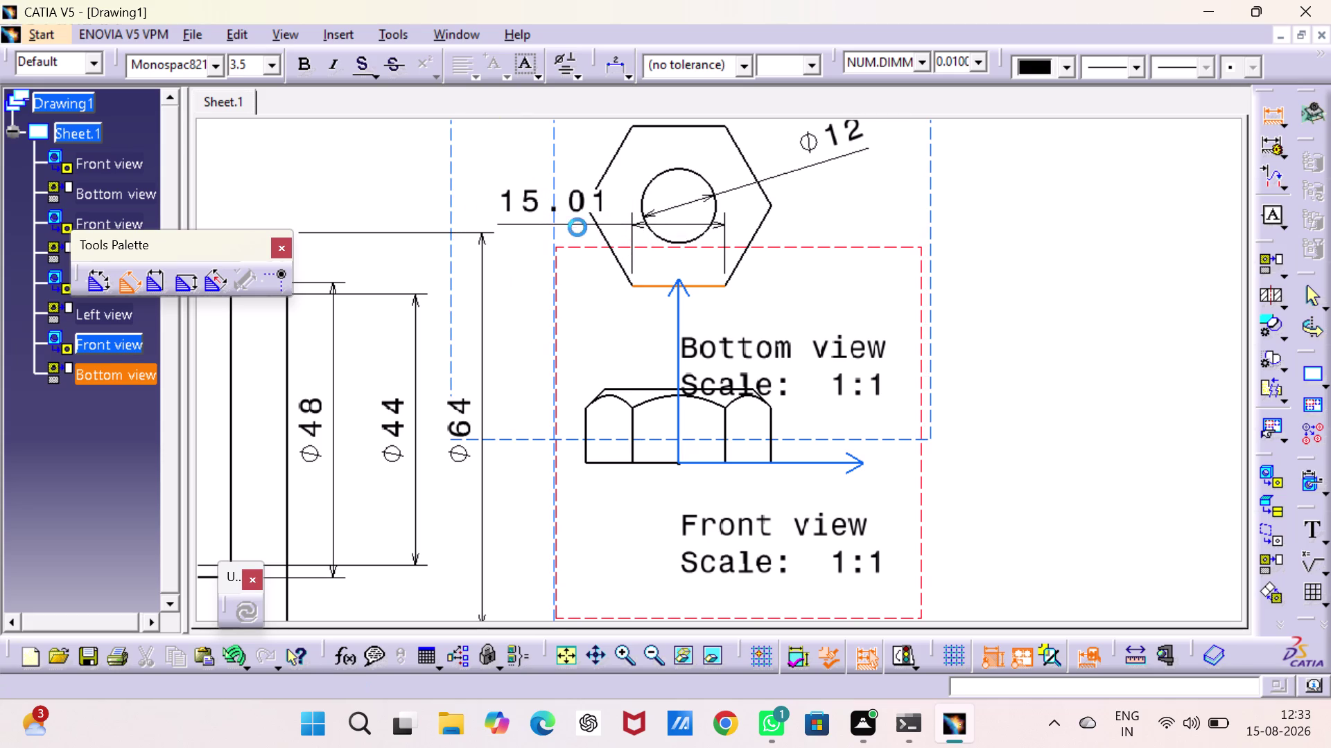
Add the 26 across-flats dimension between opposite hexagon edges.
double_click(1275, 122)
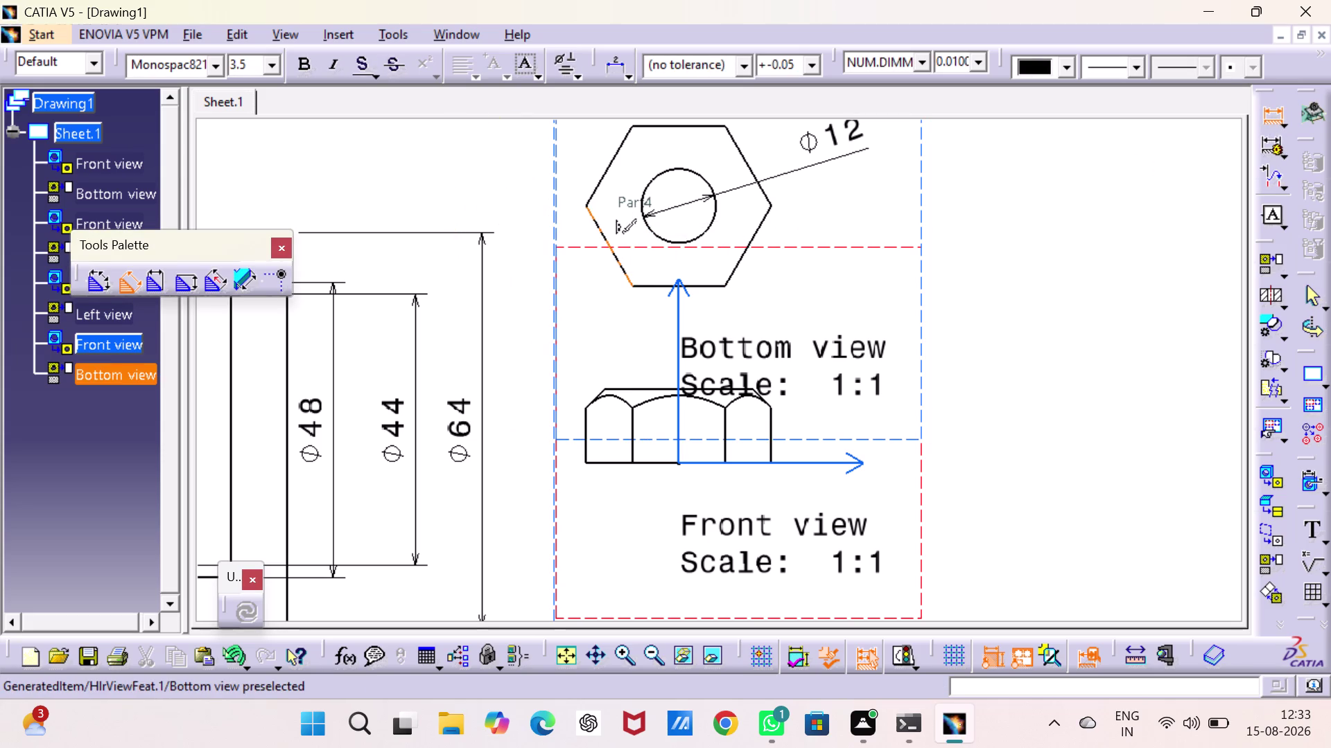
click(587, 203)
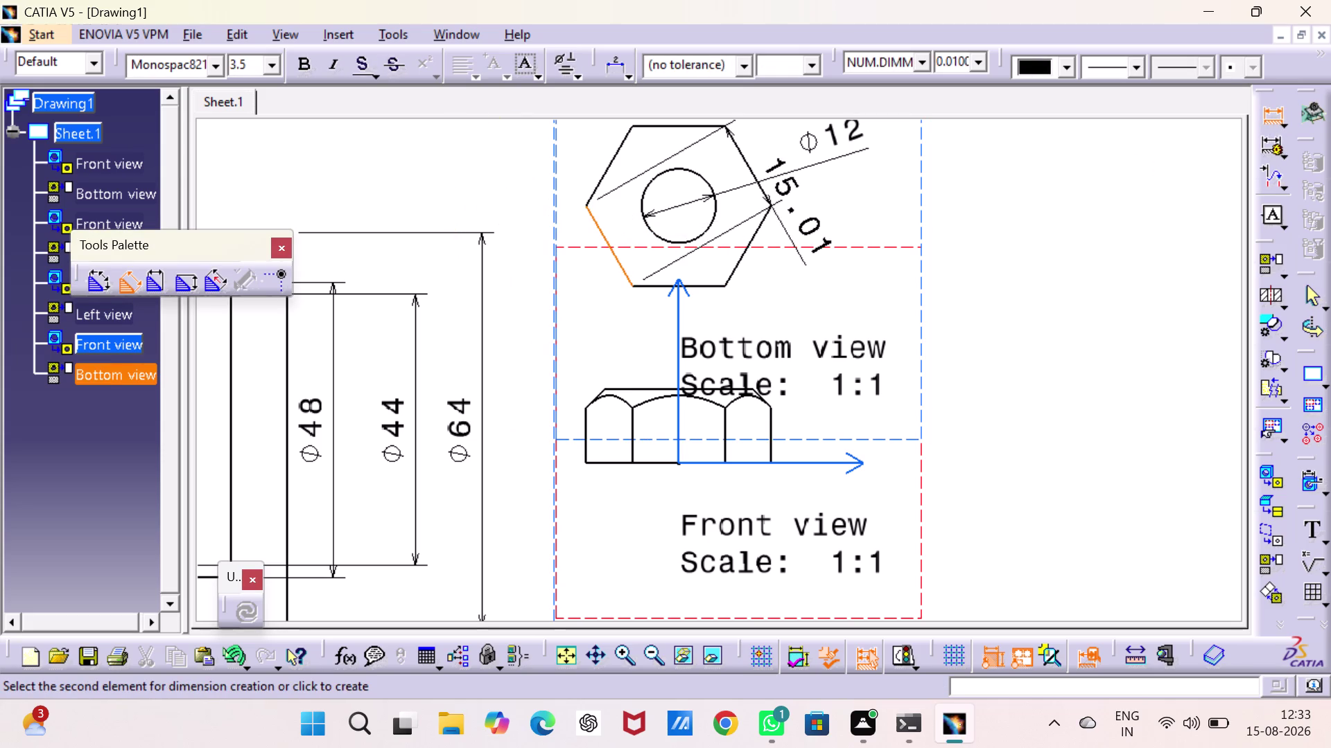
click(772, 208)
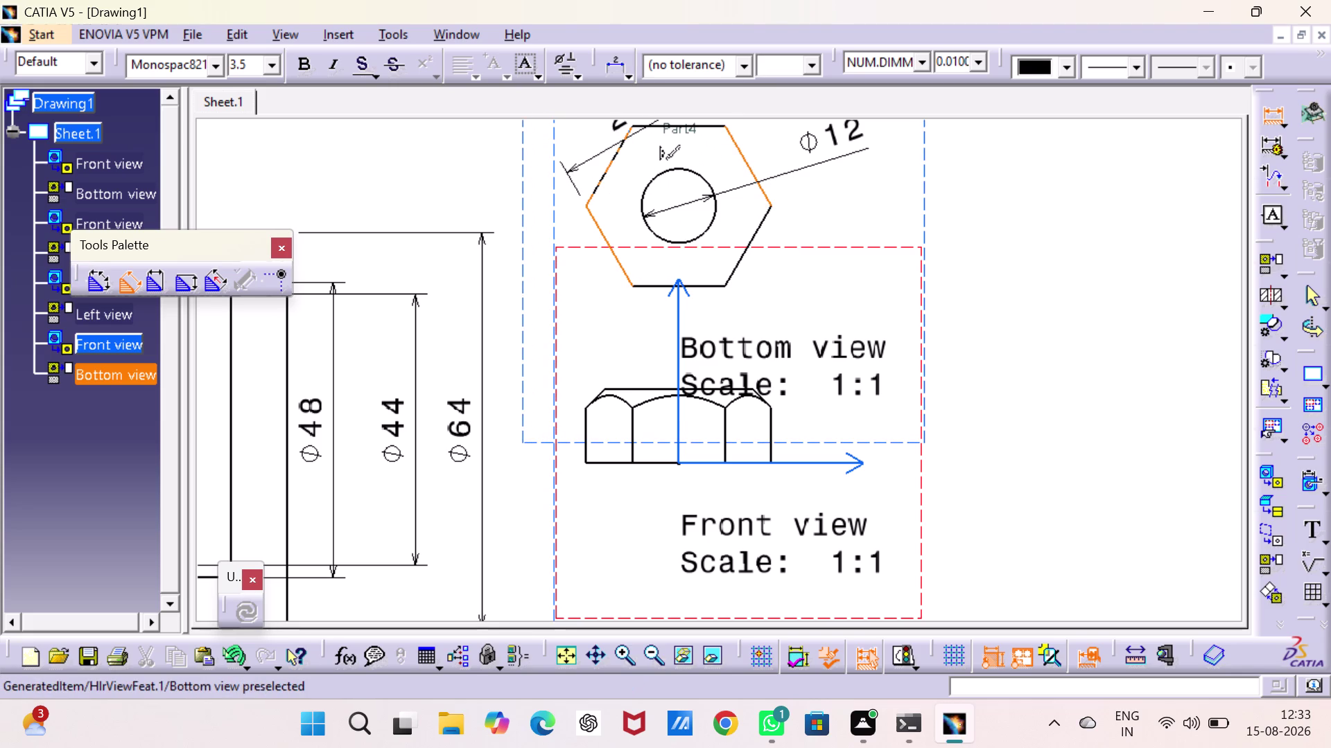
middle_drag(612, 133, 612, 224)
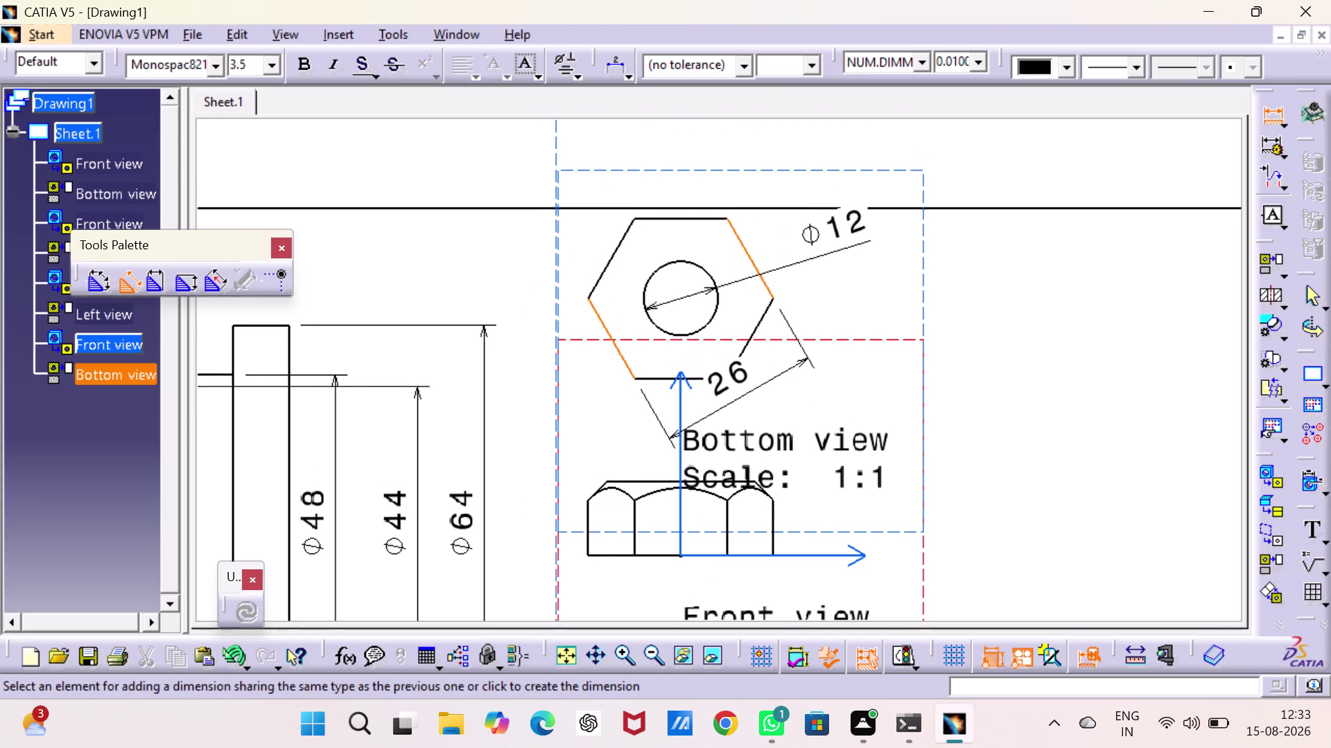
click(798, 363)
middle_drag(903, 323, 901, 268)
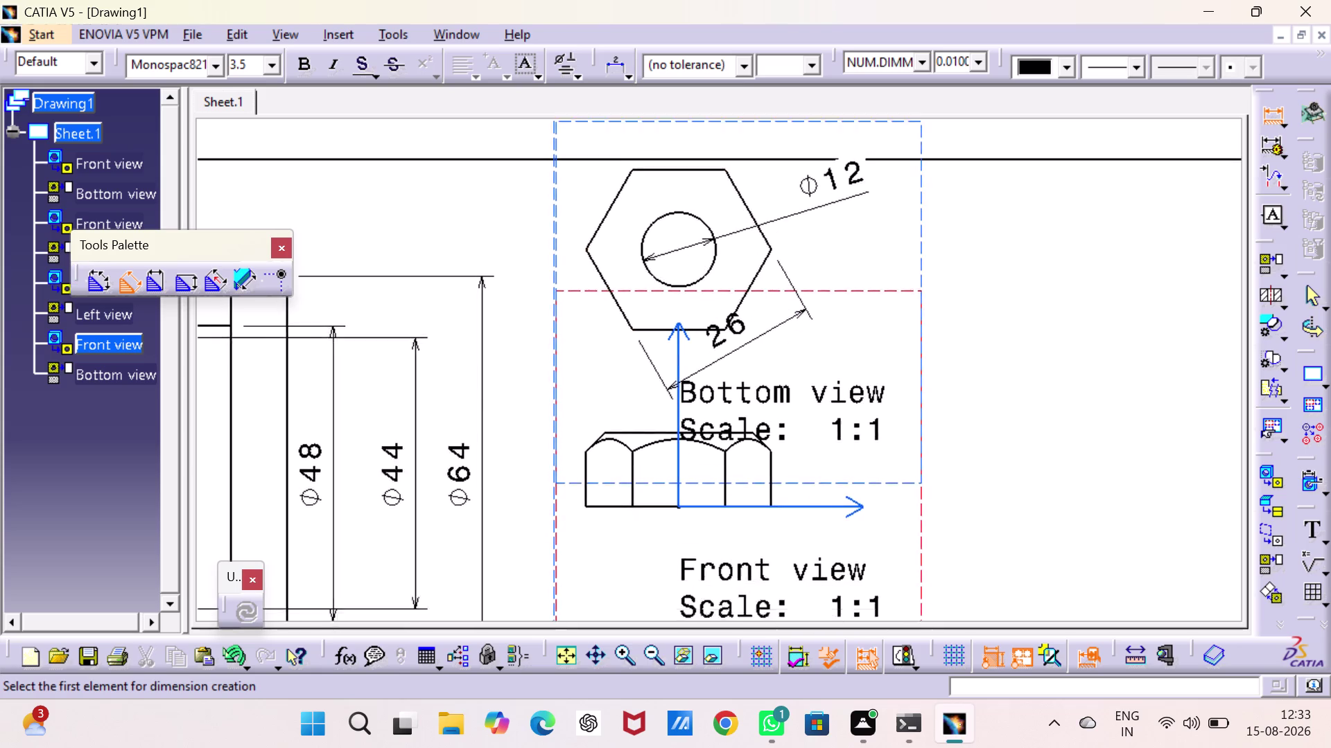
middle_drag(901, 267, 889, 150)
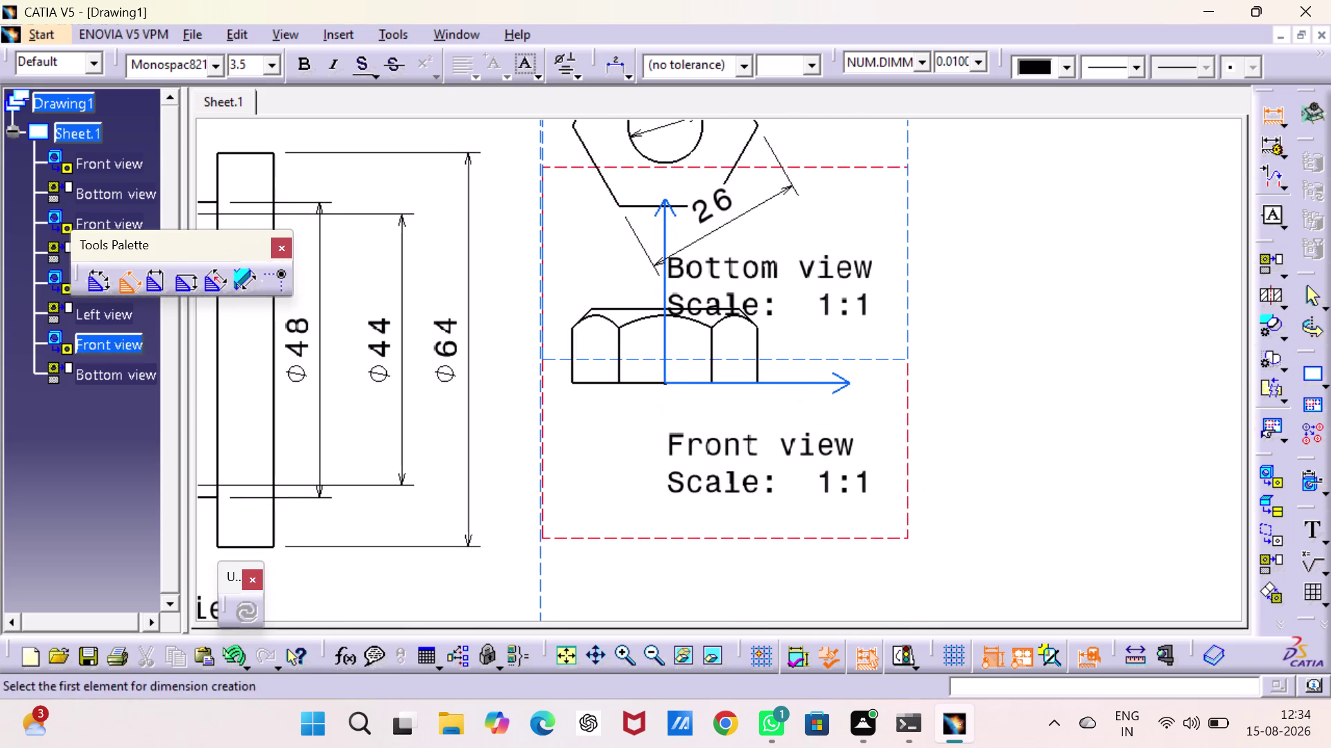
click(606, 318)
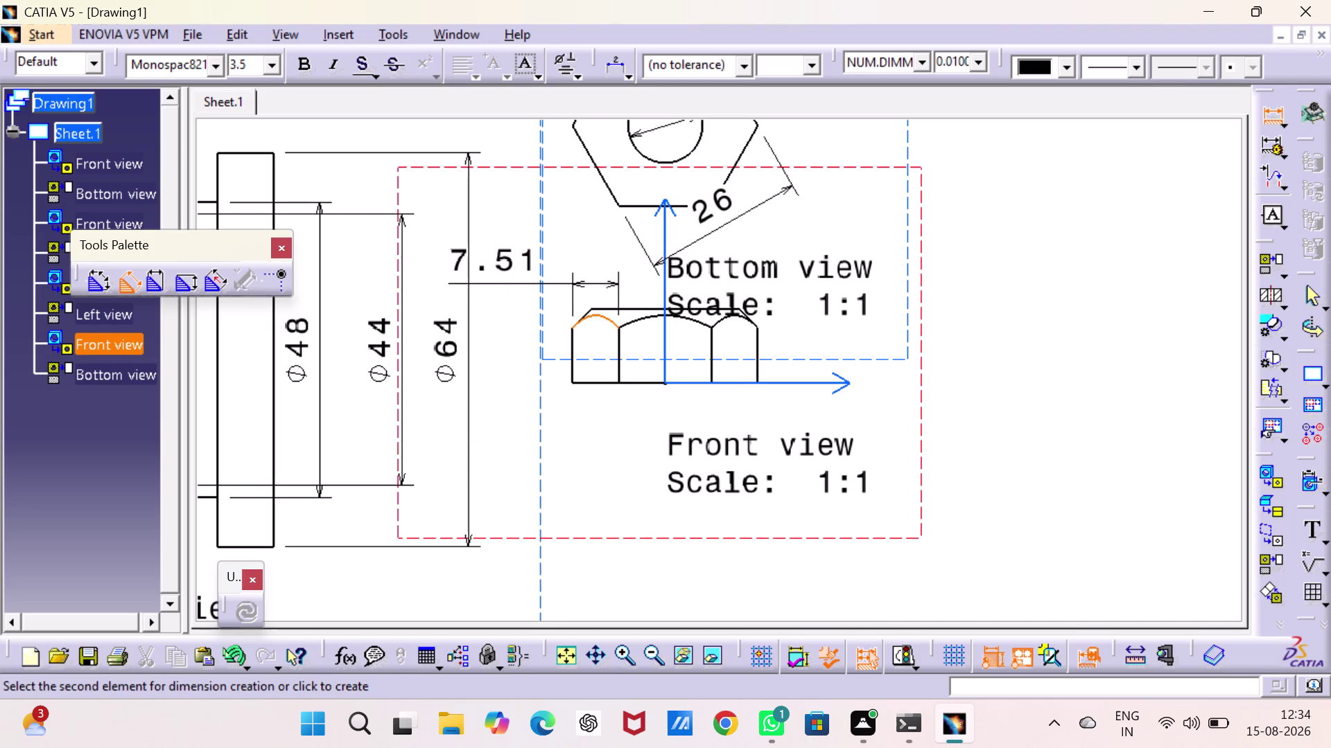
Discard the stray radius and dimension the nut's front view with a 12 height.
right_click(535, 281)
click(558, 313)
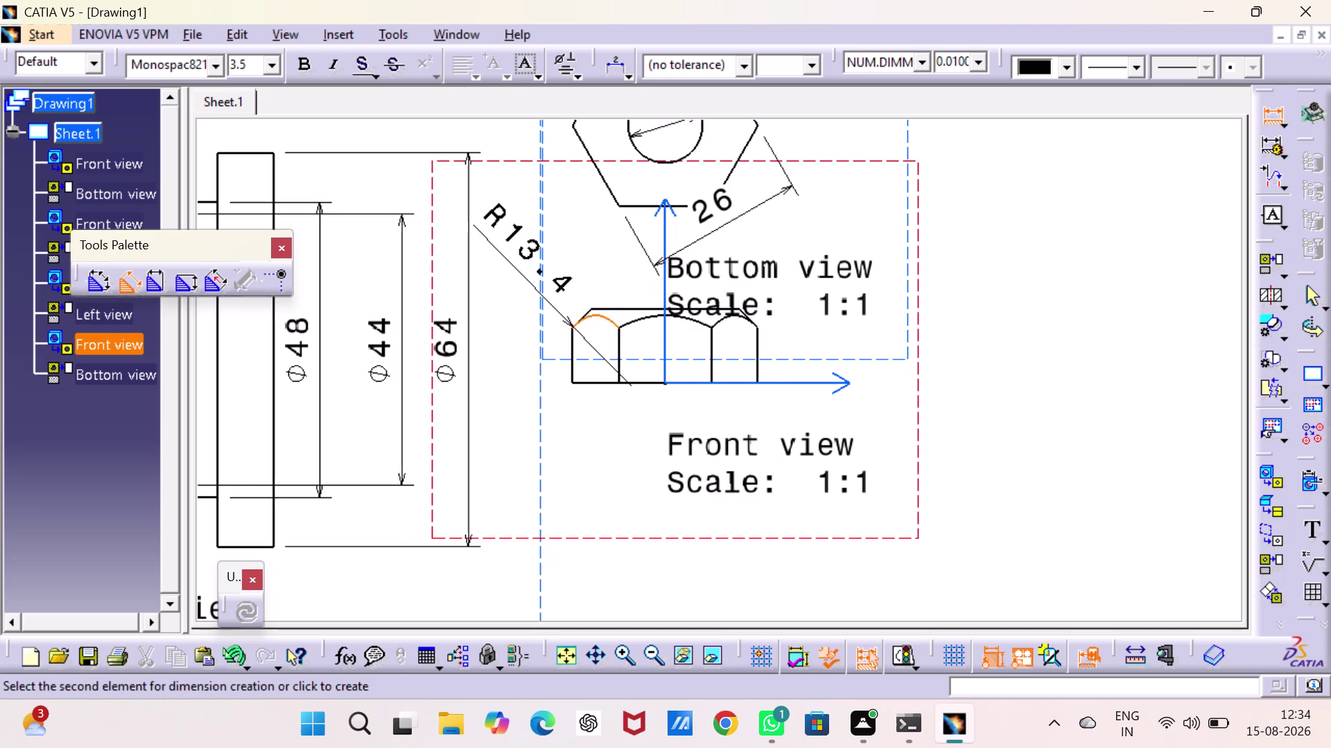
key(Escape)
key(Escape)
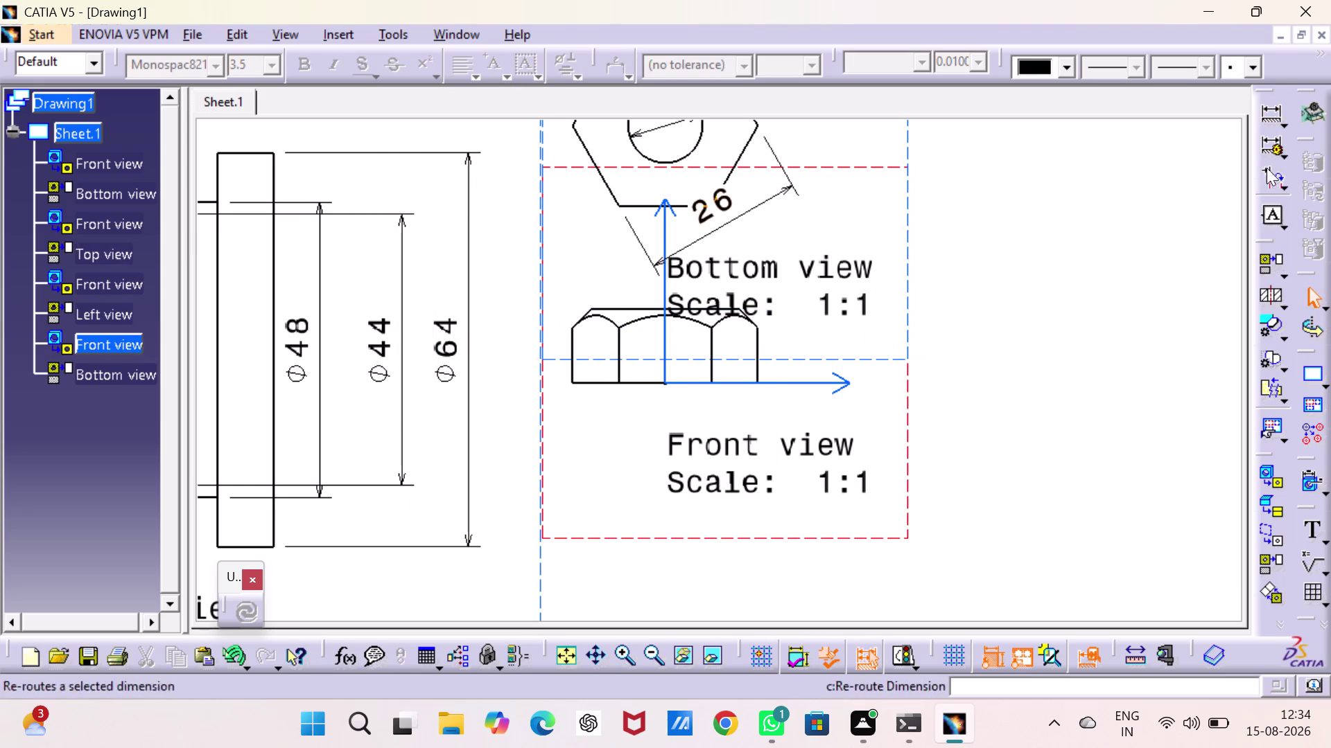
double_click(1268, 110)
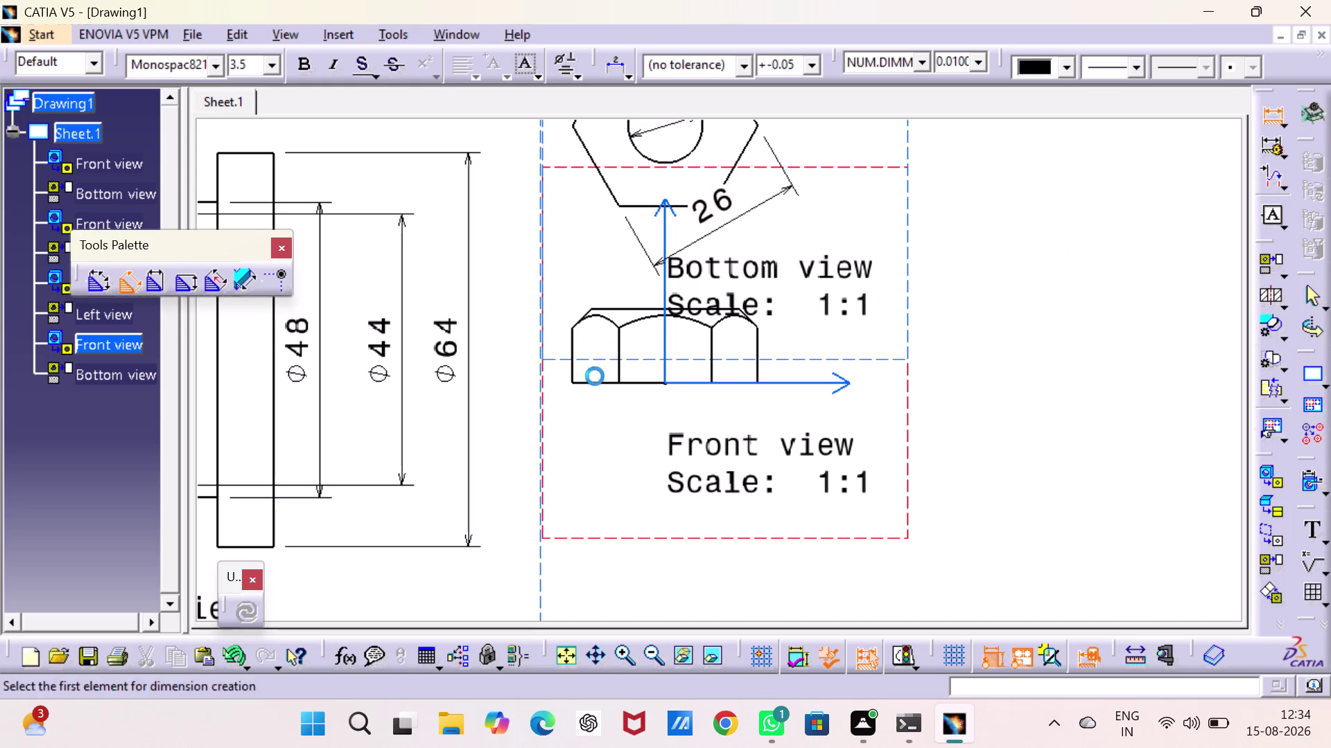
click(610, 381)
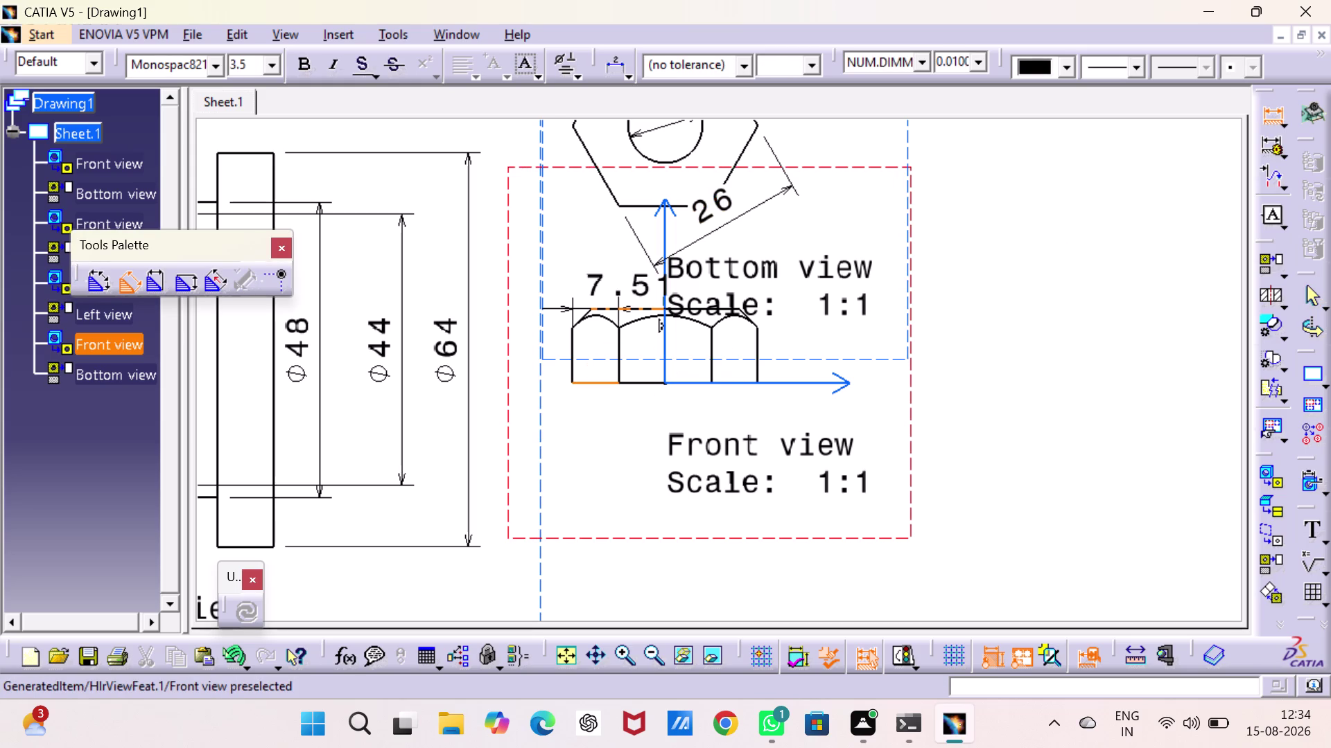
click(629, 309)
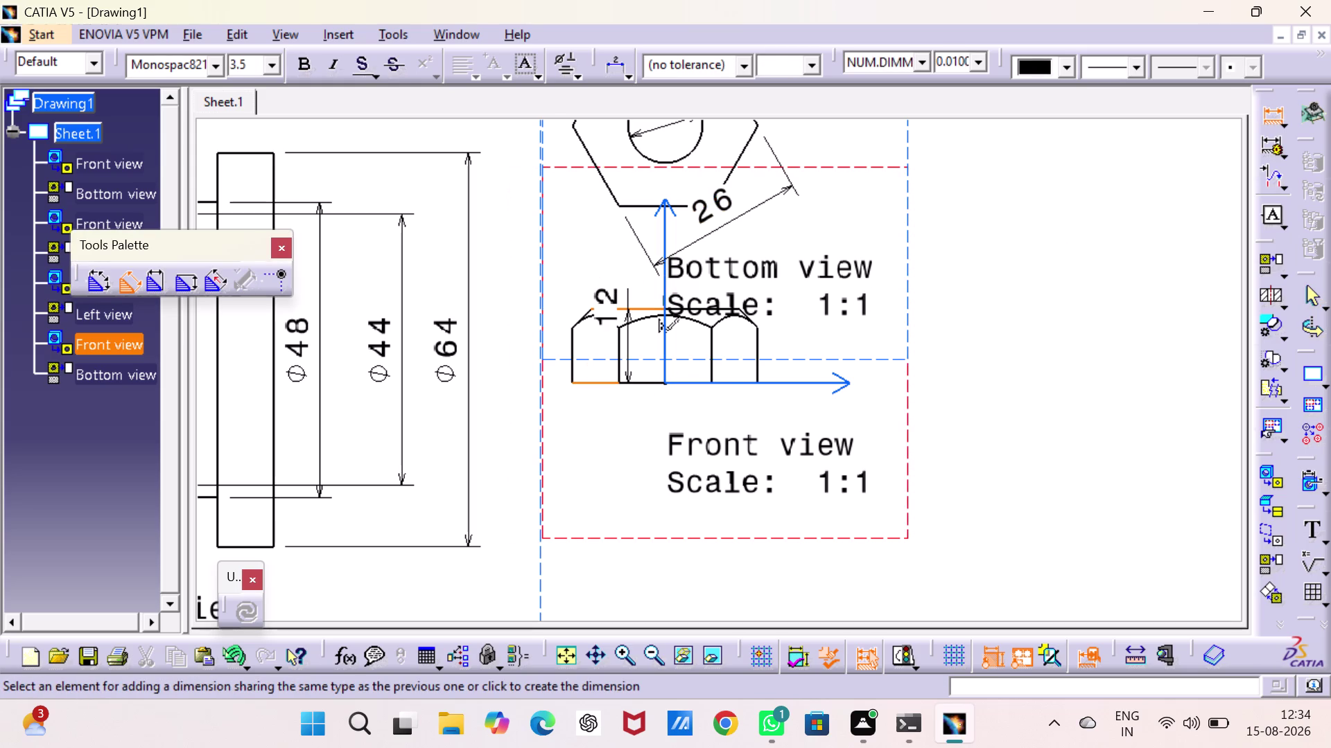
click(551, 341)
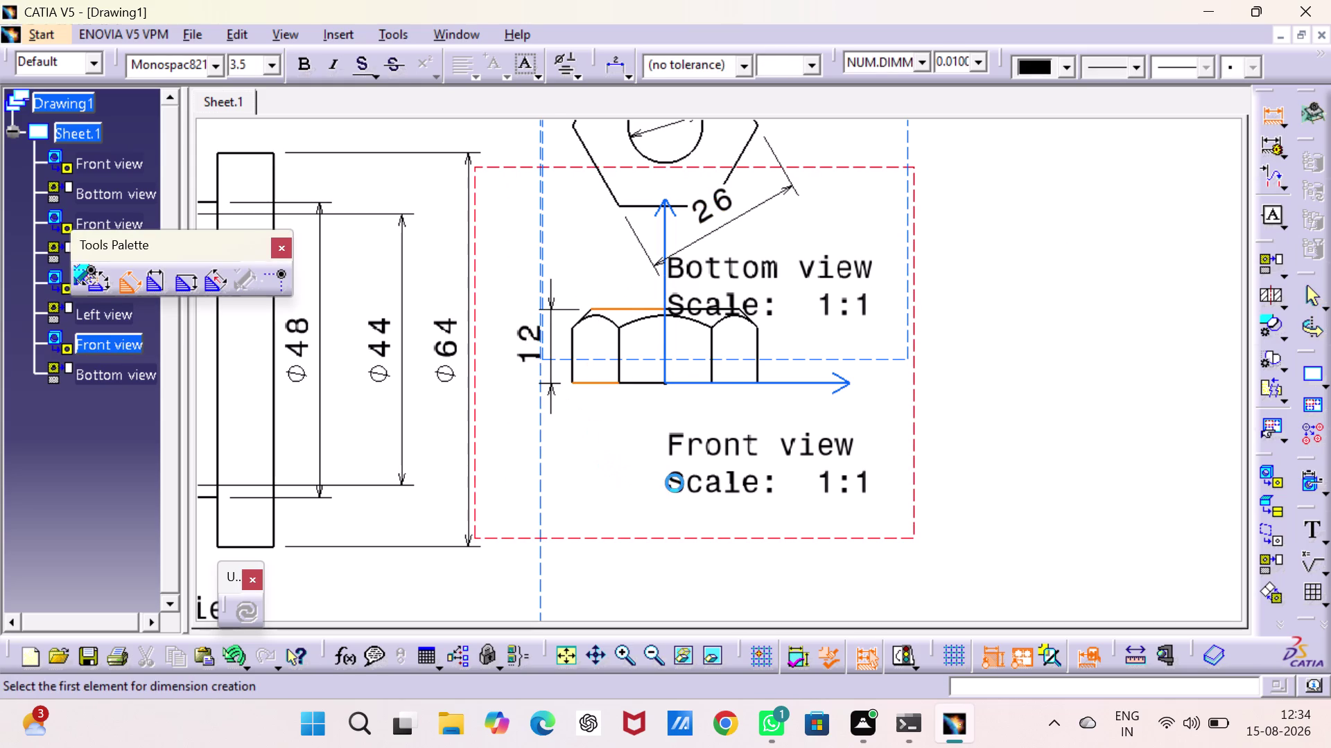
Start a new front view and open the list of open documents.
click(1144, 412)
middle_drag(1059, 421, 1058, 218)
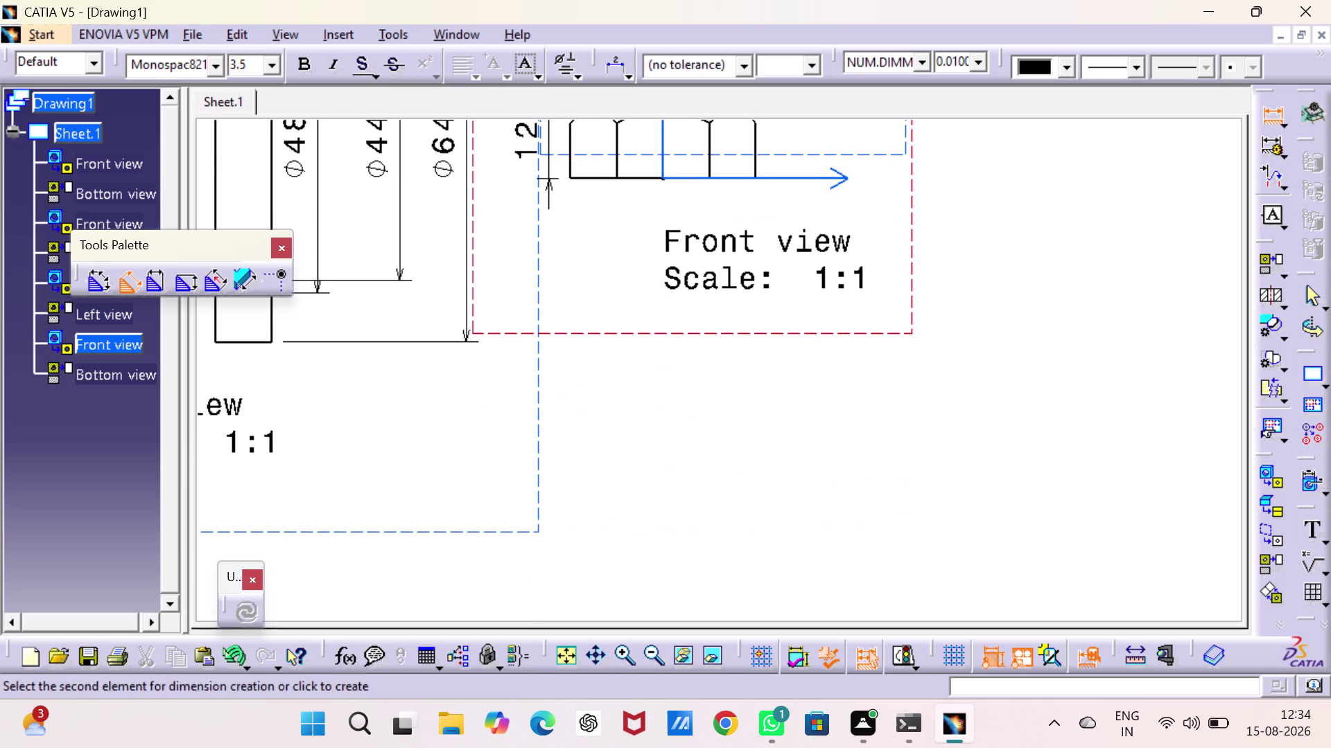
middle_drag(1057, 218, 1055, 223)
middle_drag(1038, 267, 1043, 341)
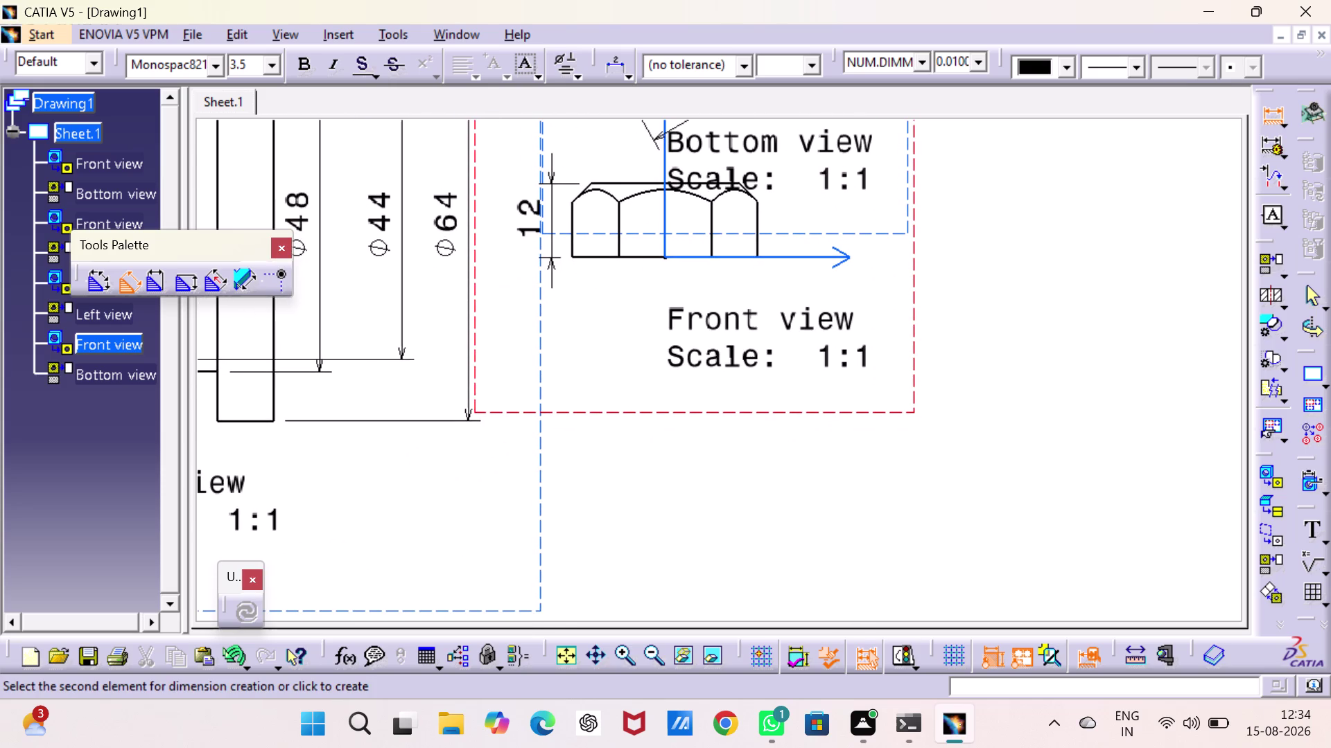
click(1264, 477)
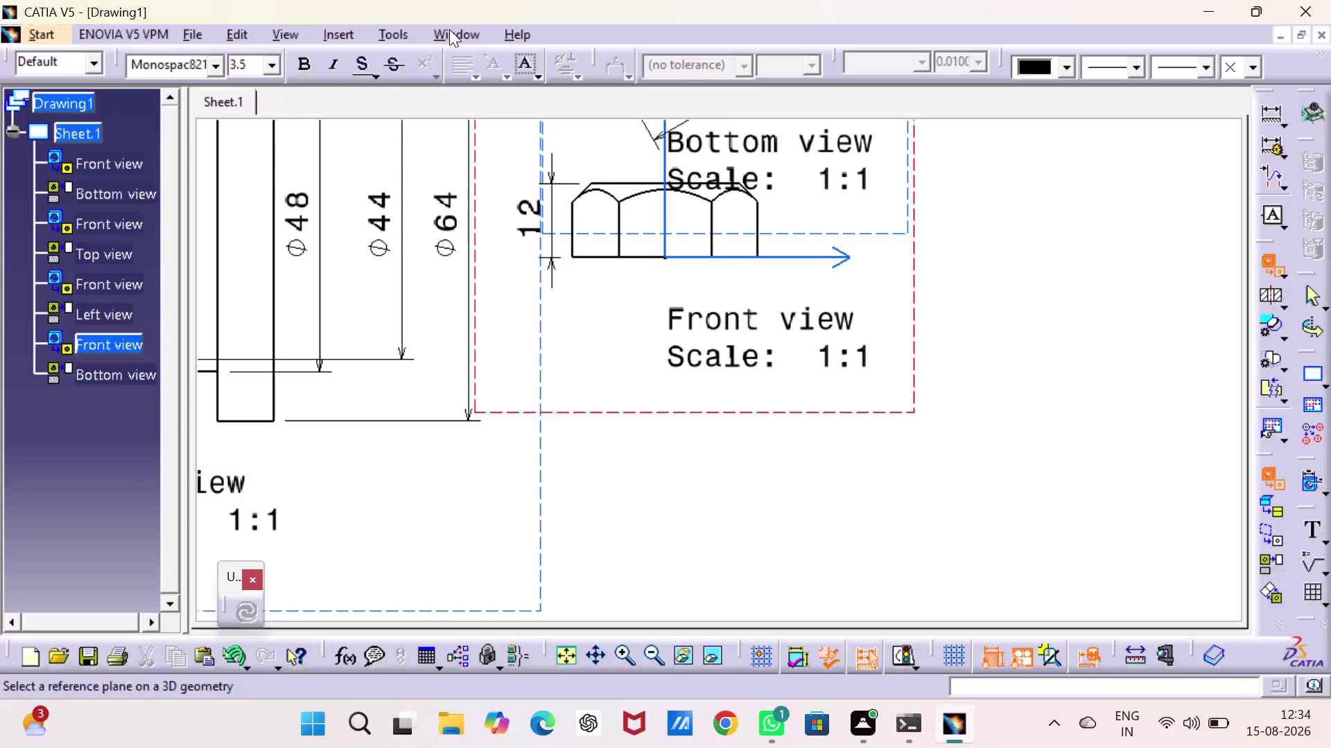
click(449, 29)
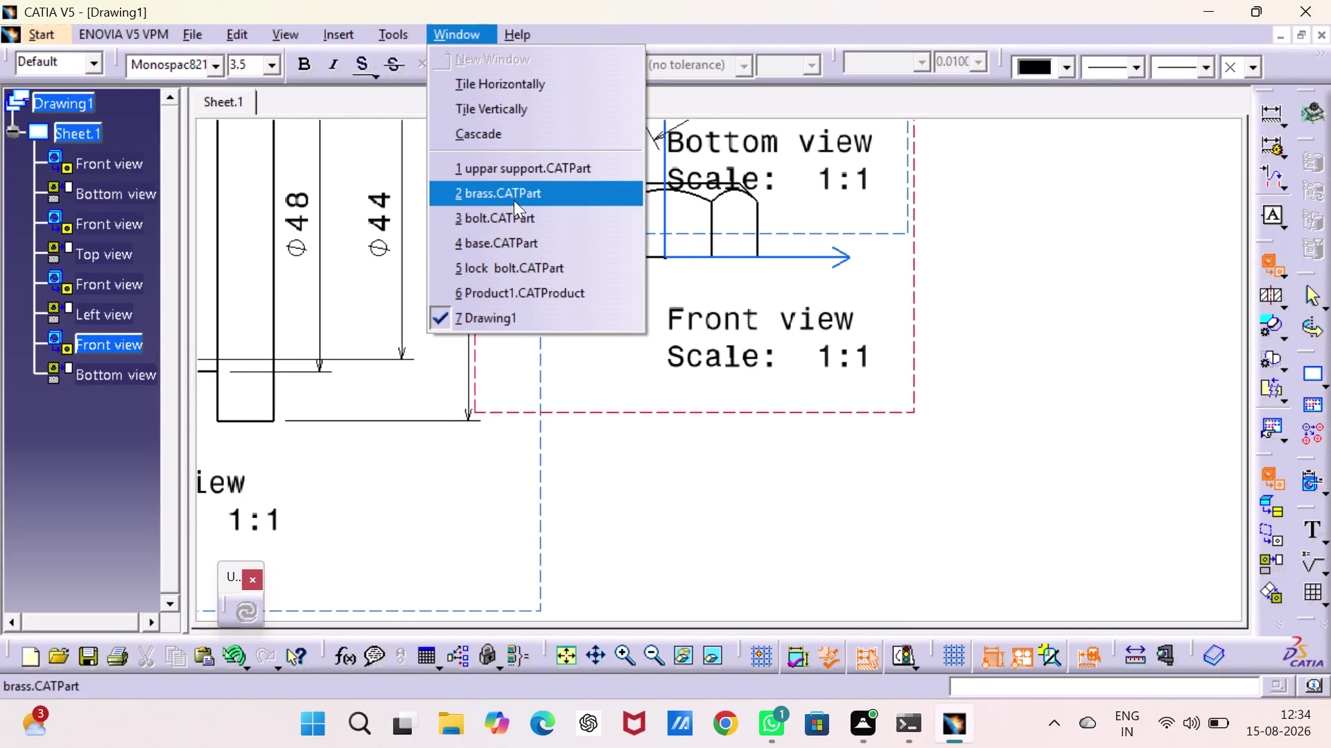
Generate a front view of the lock bolt part from its isometric-oriented face.
click(504, 269)
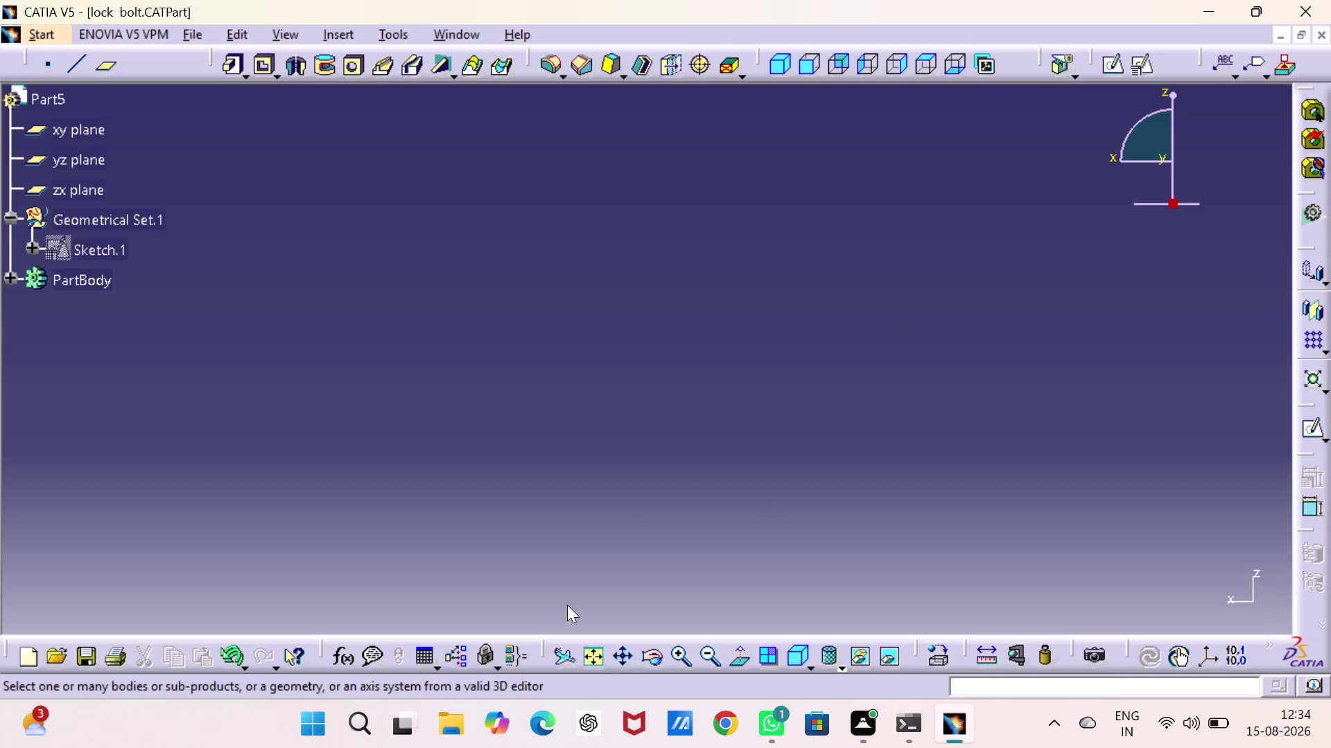
click(601, 655)
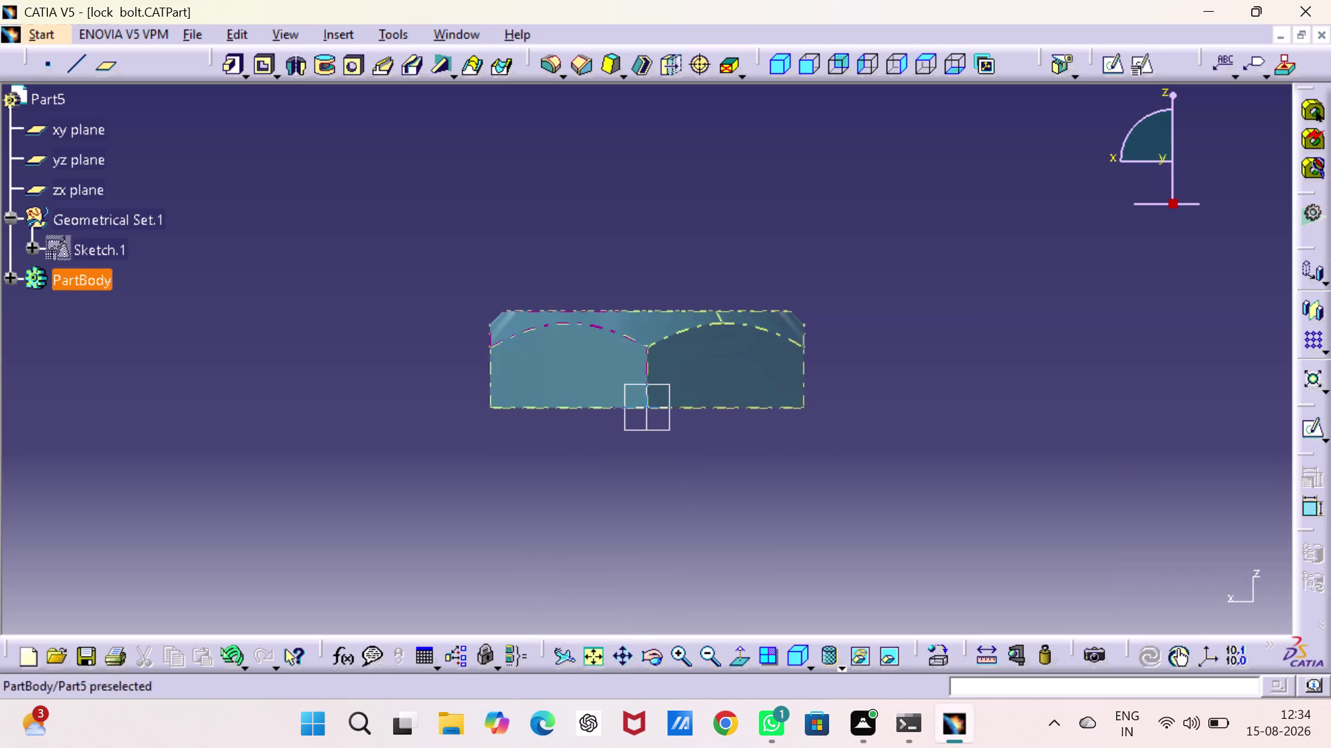
click(780, 64)
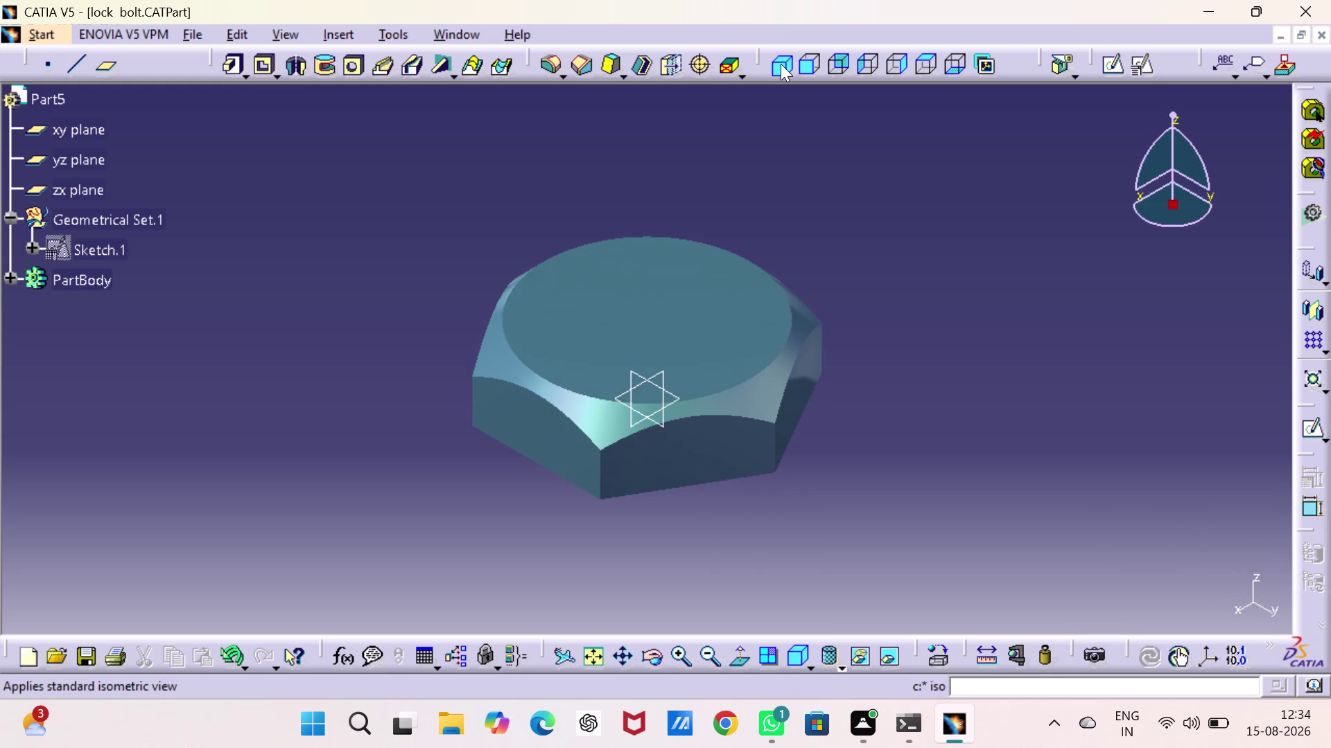
click(728, 422)
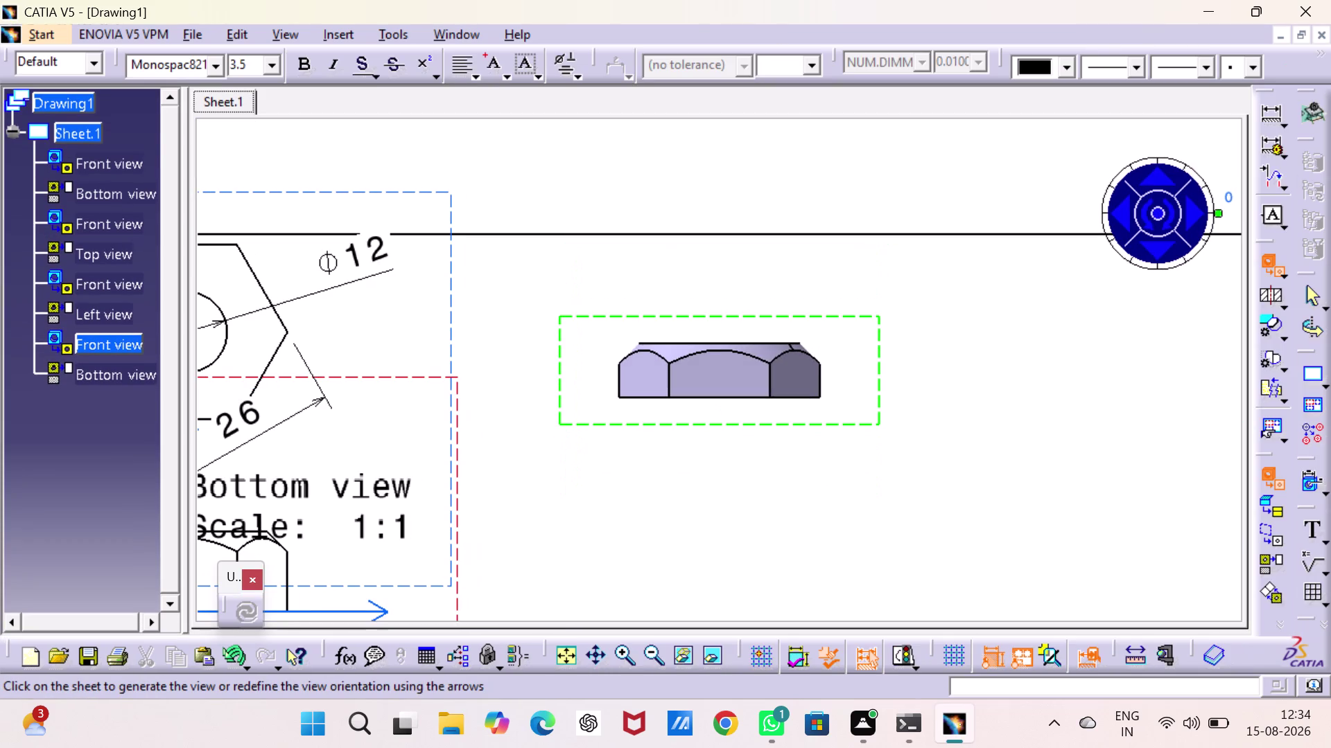
click(733, 263)
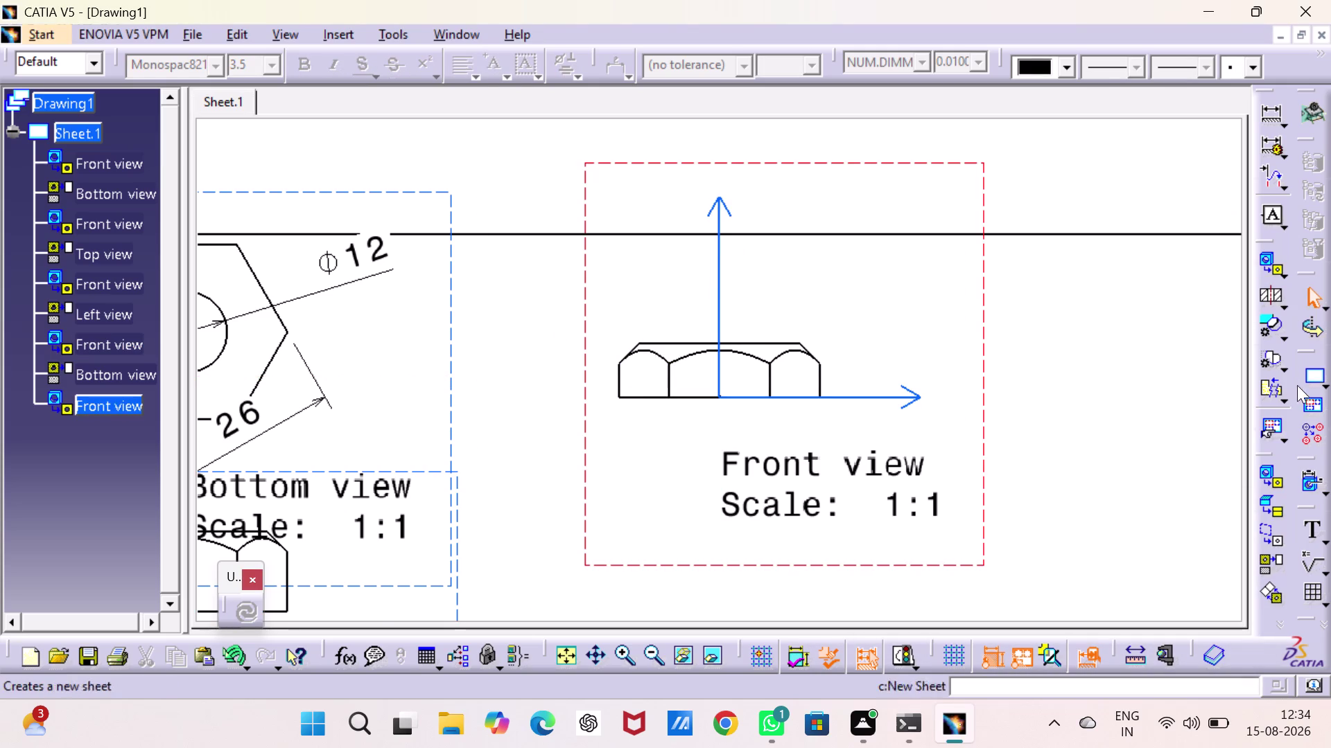
click(1268, 117)
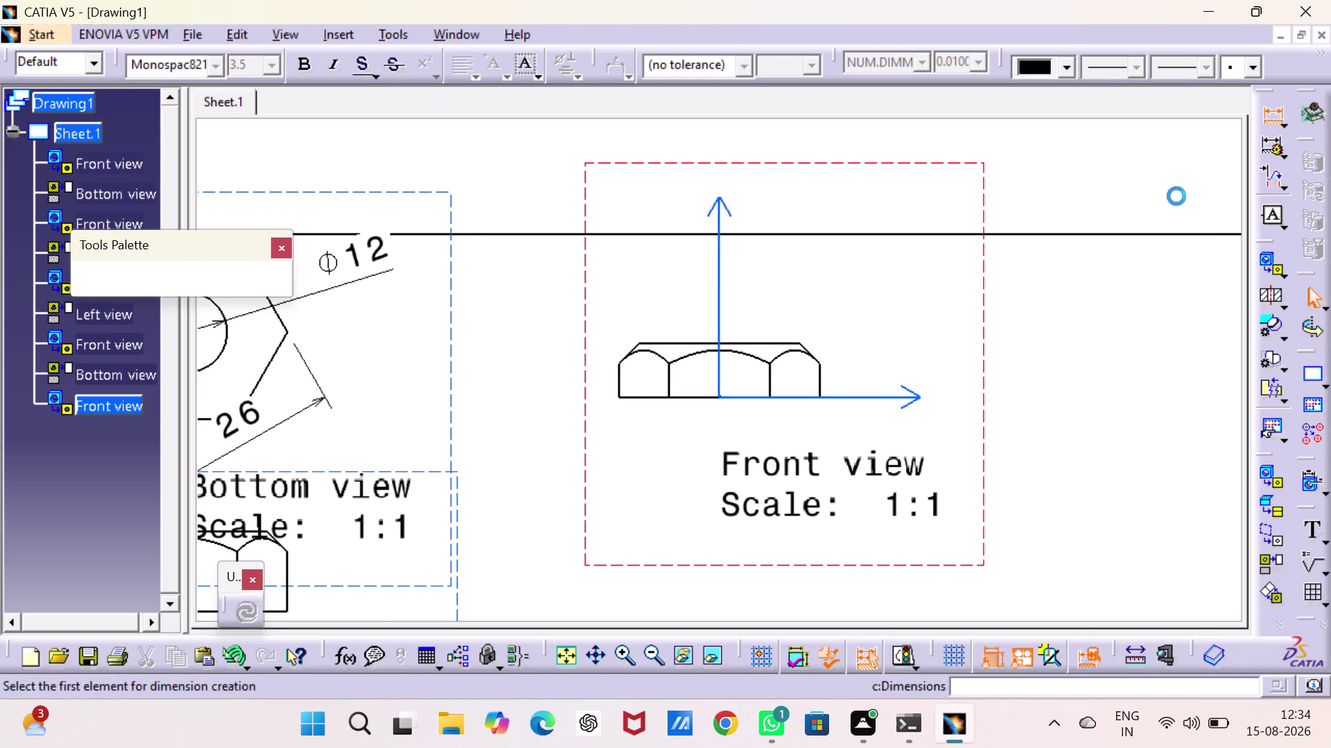
Add an 8 height dimension between the lock nut's bottom and top edges.
click(650, 400)
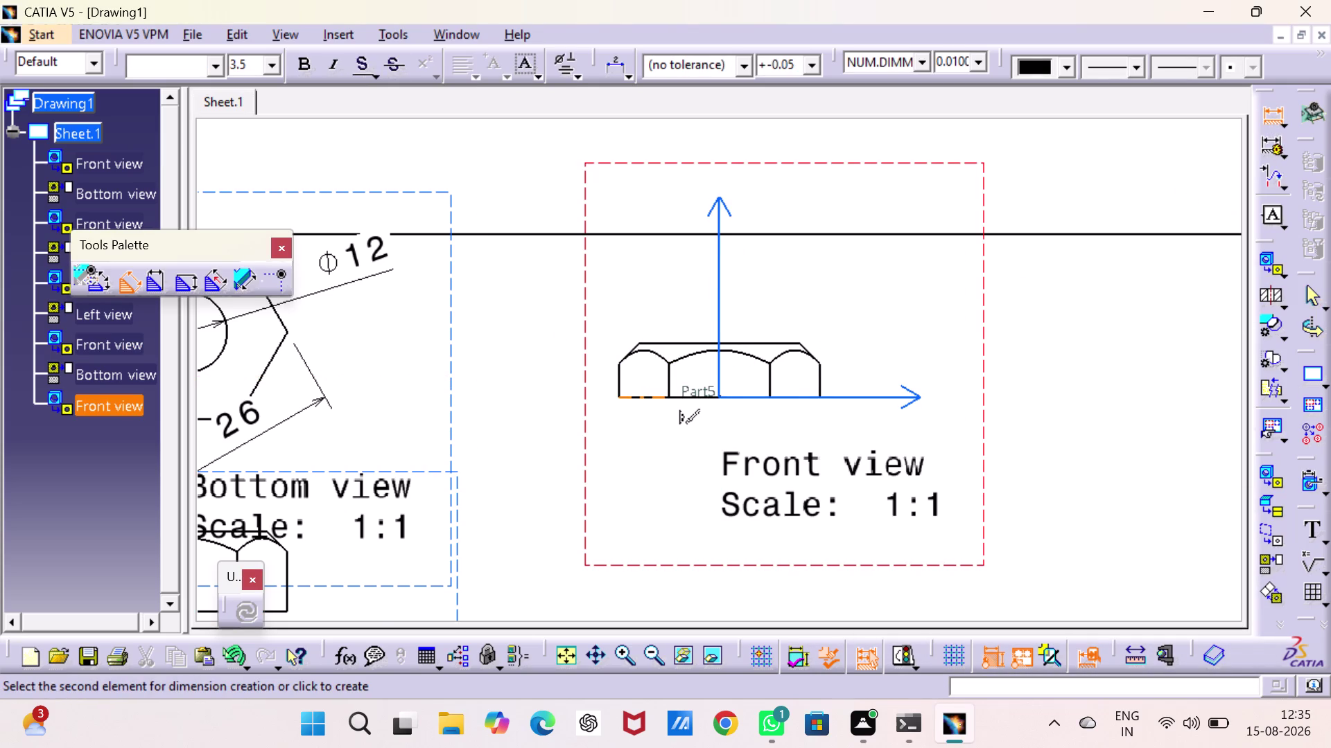
click(673, 340)
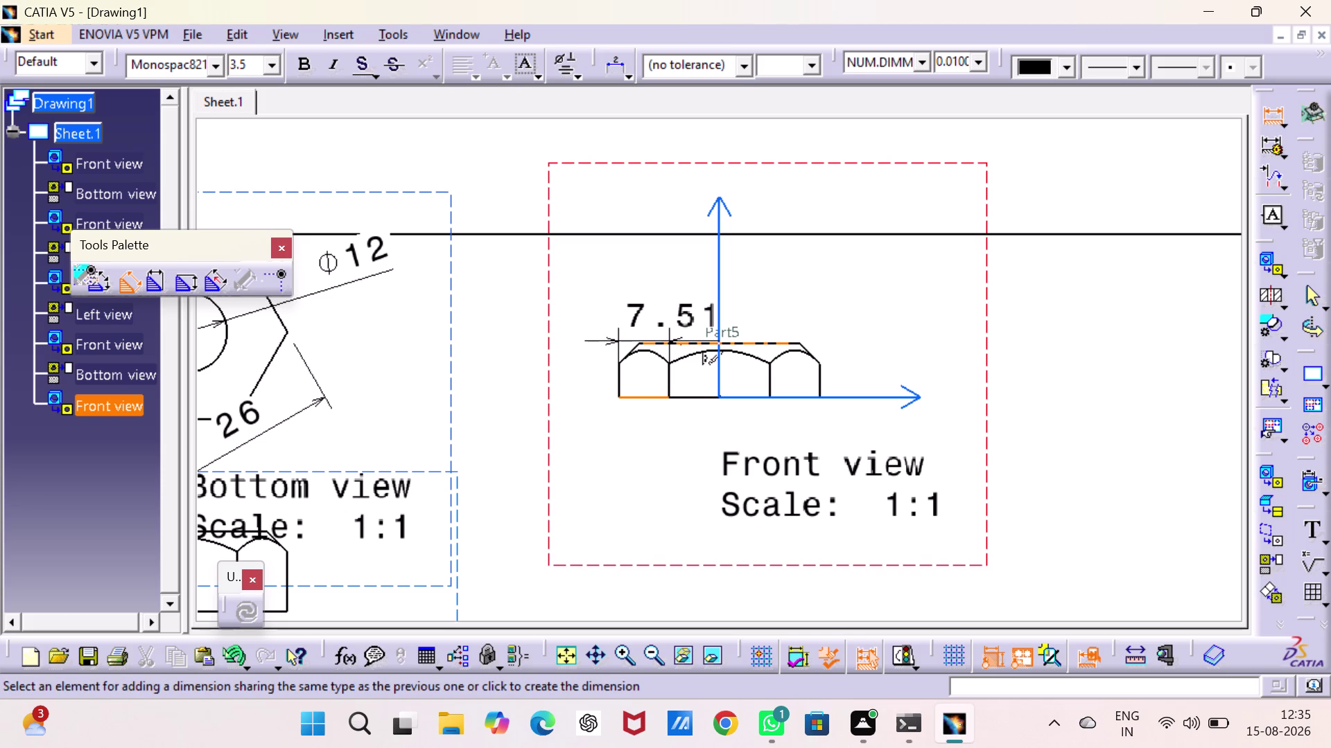
click(576, 366)
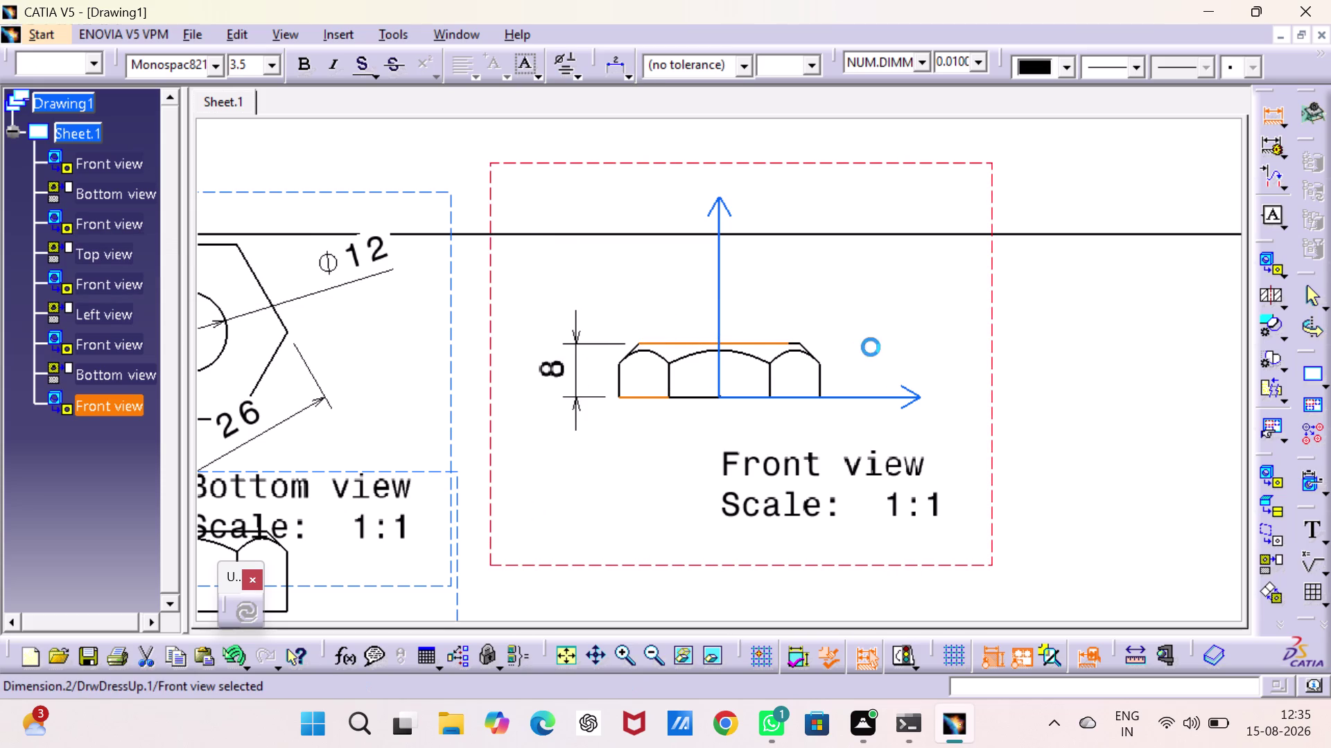
click(1185, 368)
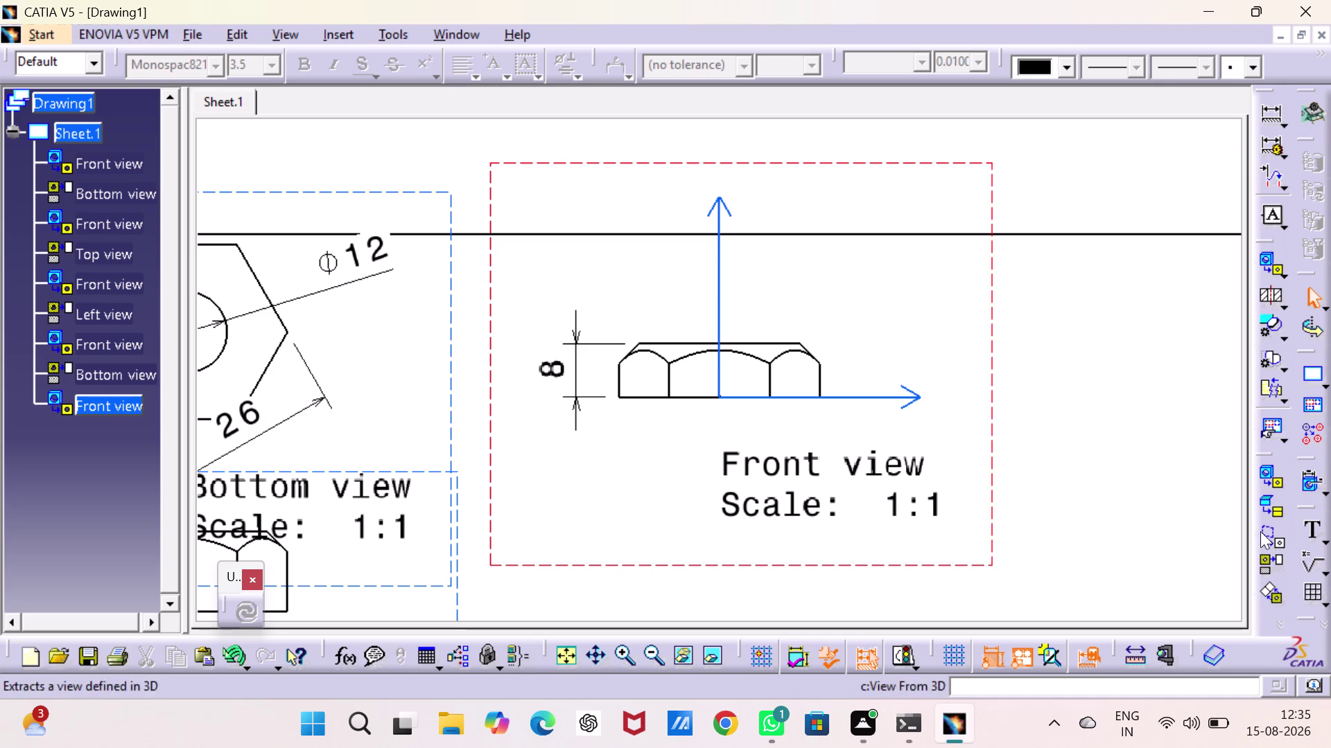
click(1263, 560)
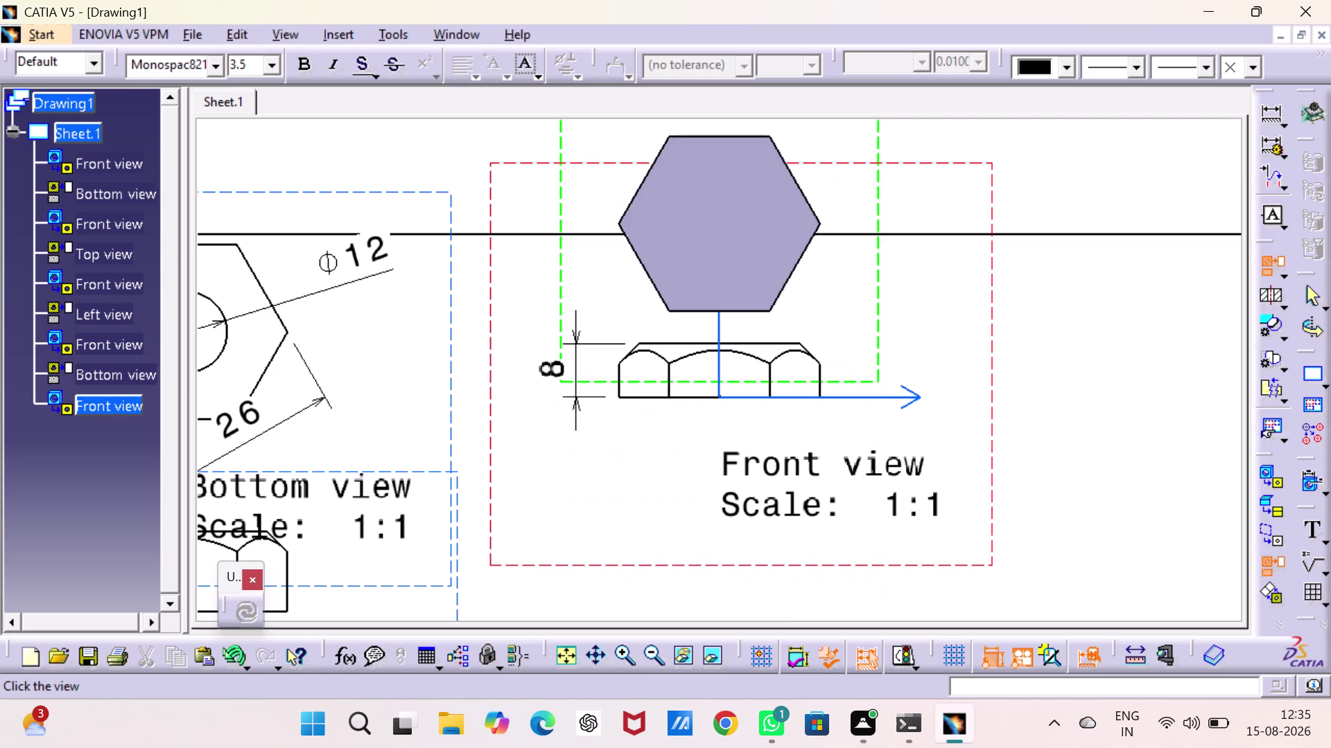
Align the hexagonal top view under the lock nut's front view and recentre the sheet.
click(692, 614)
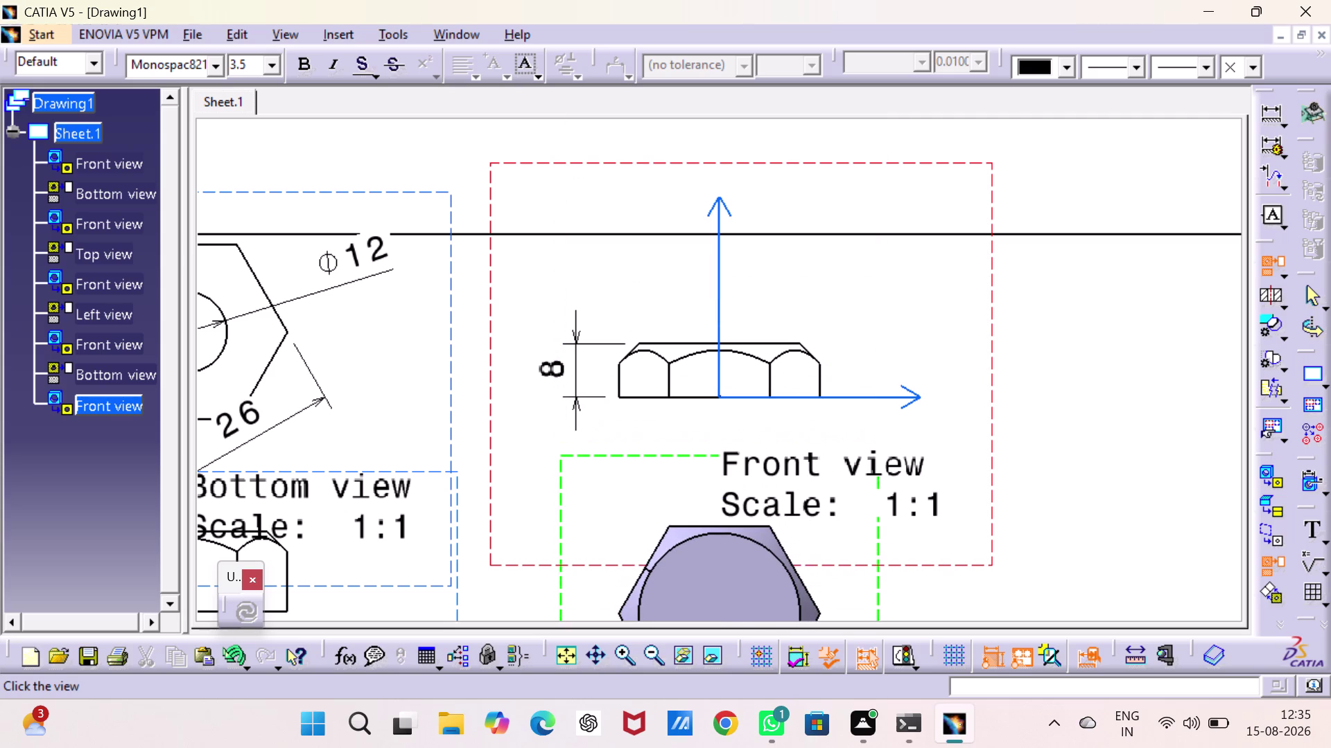
middle_drag(1141, 393, 1126, 144)
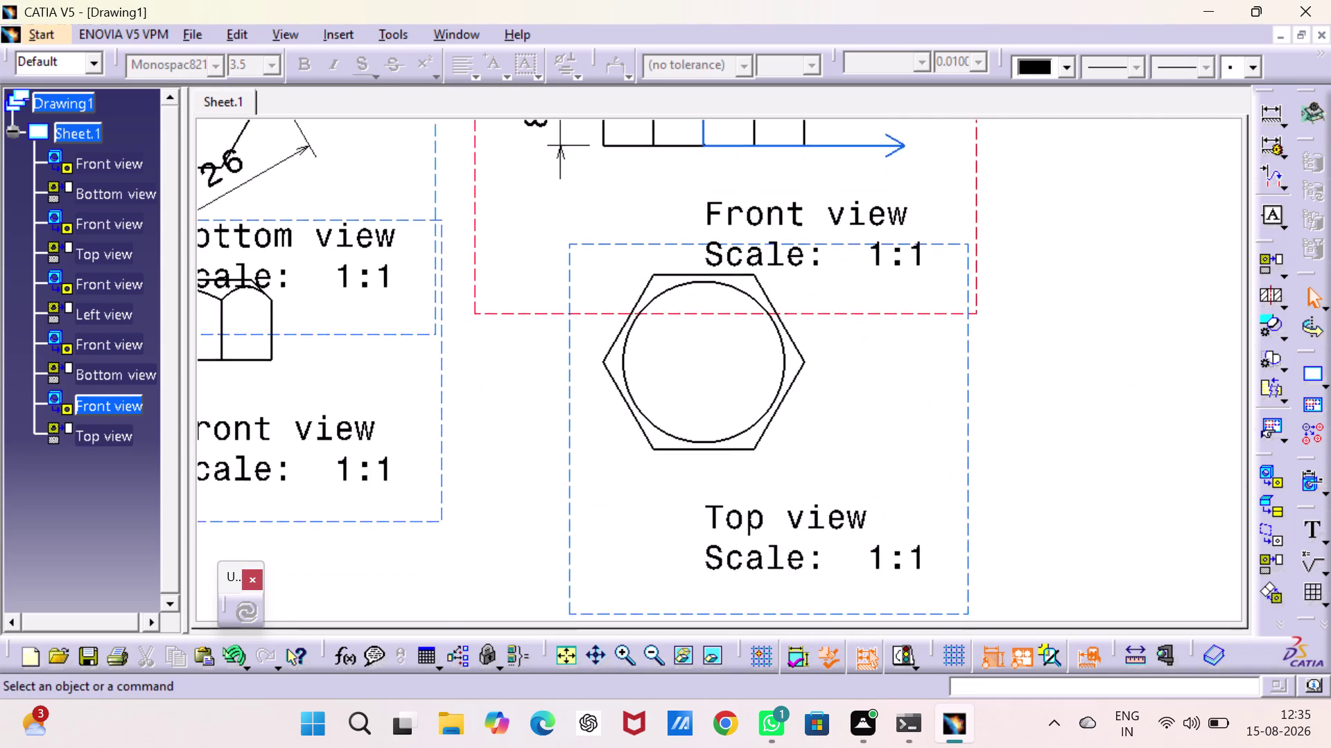
middle_drag(1126, 144, 1133, 110)
drag(579, 297, 548, 312)
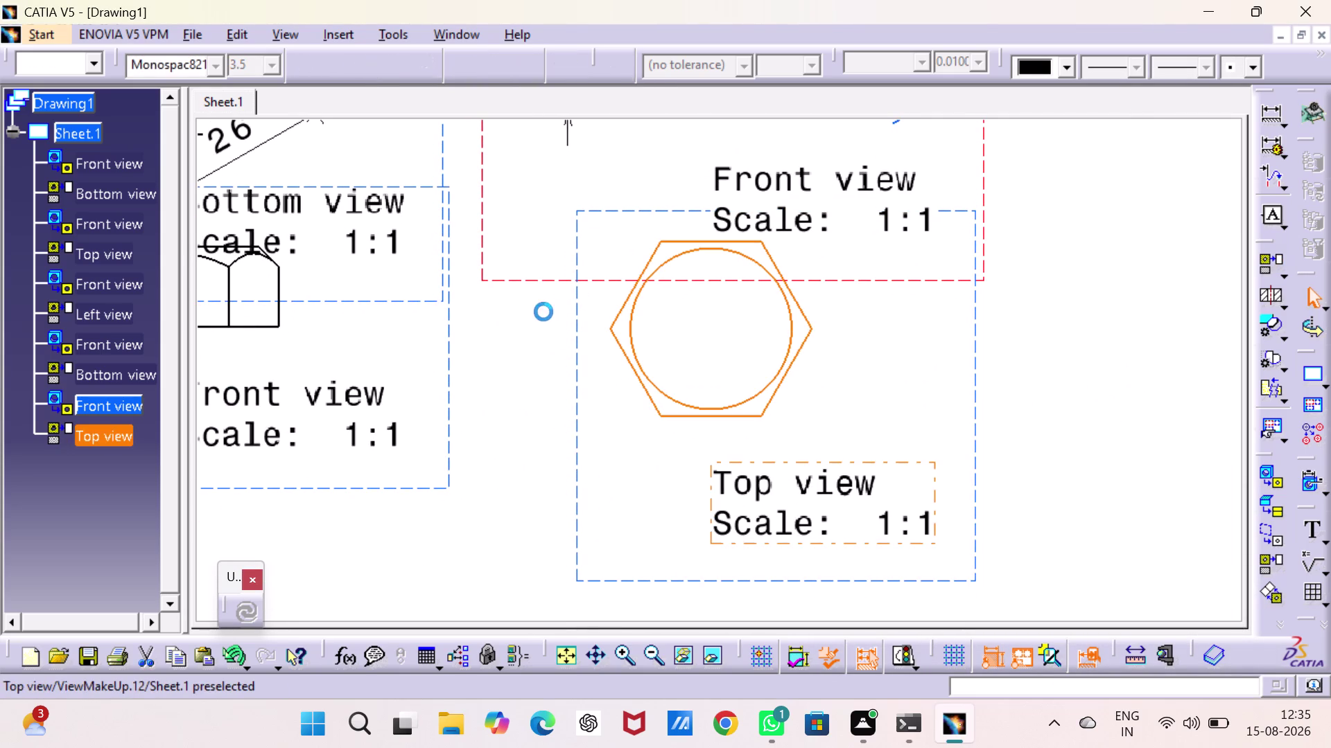
drag(548, 312, 522, 302)
middle_drag(612, 253, 584, 433)
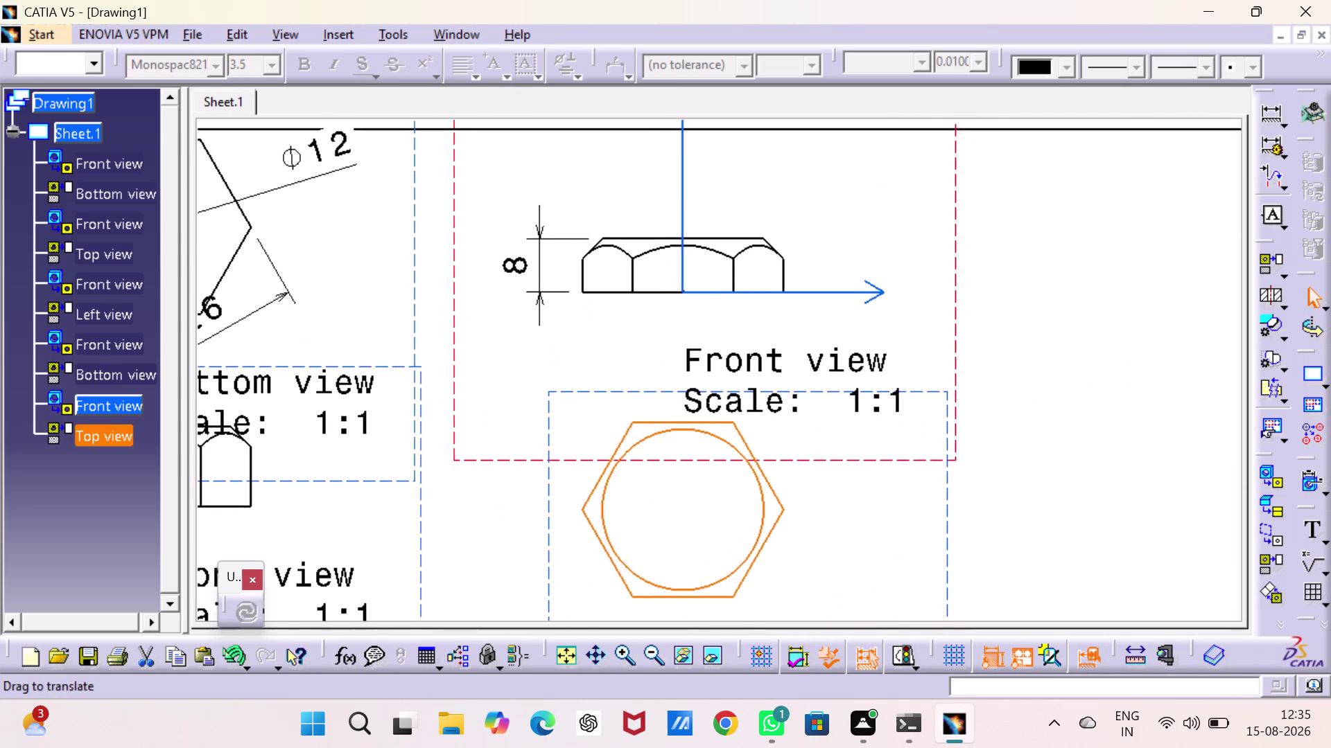
middle_drag(584, 433, 588, 420)
drag(461, 251, 411, 257)
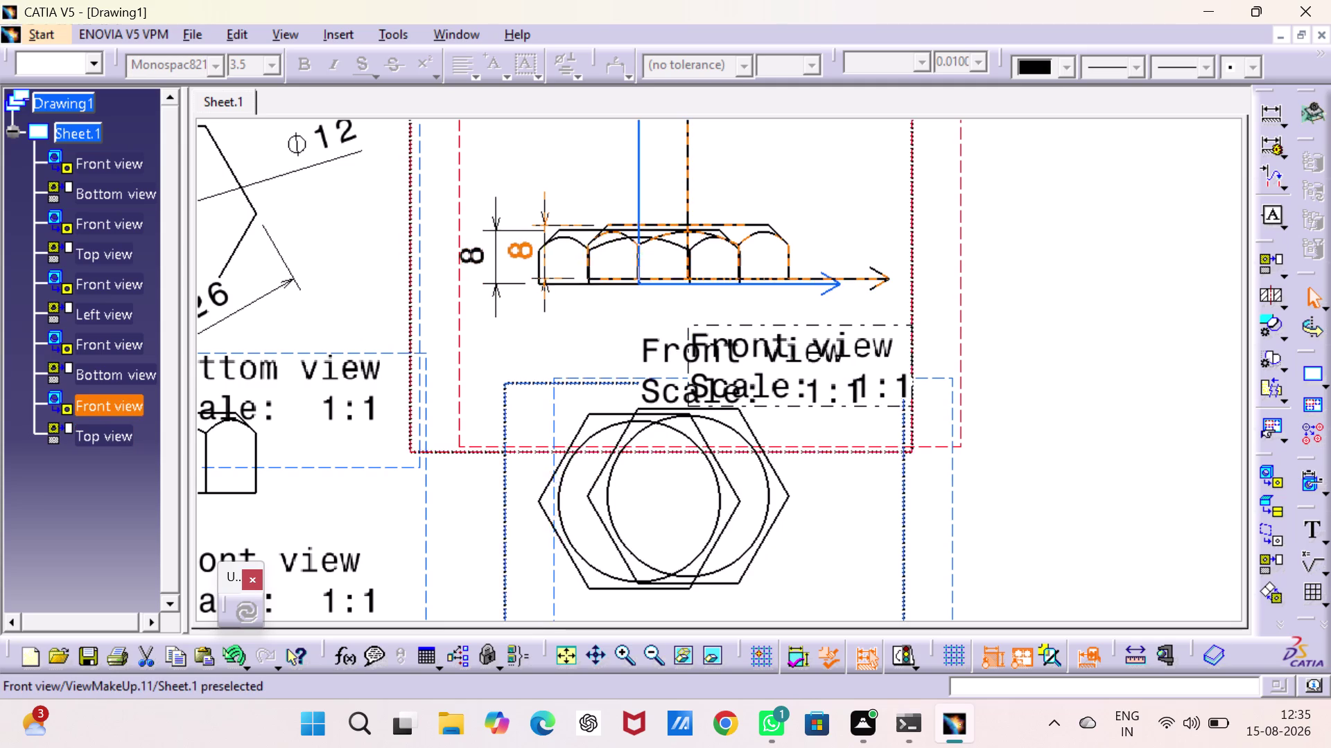
drag(411, 256, 371, 253)
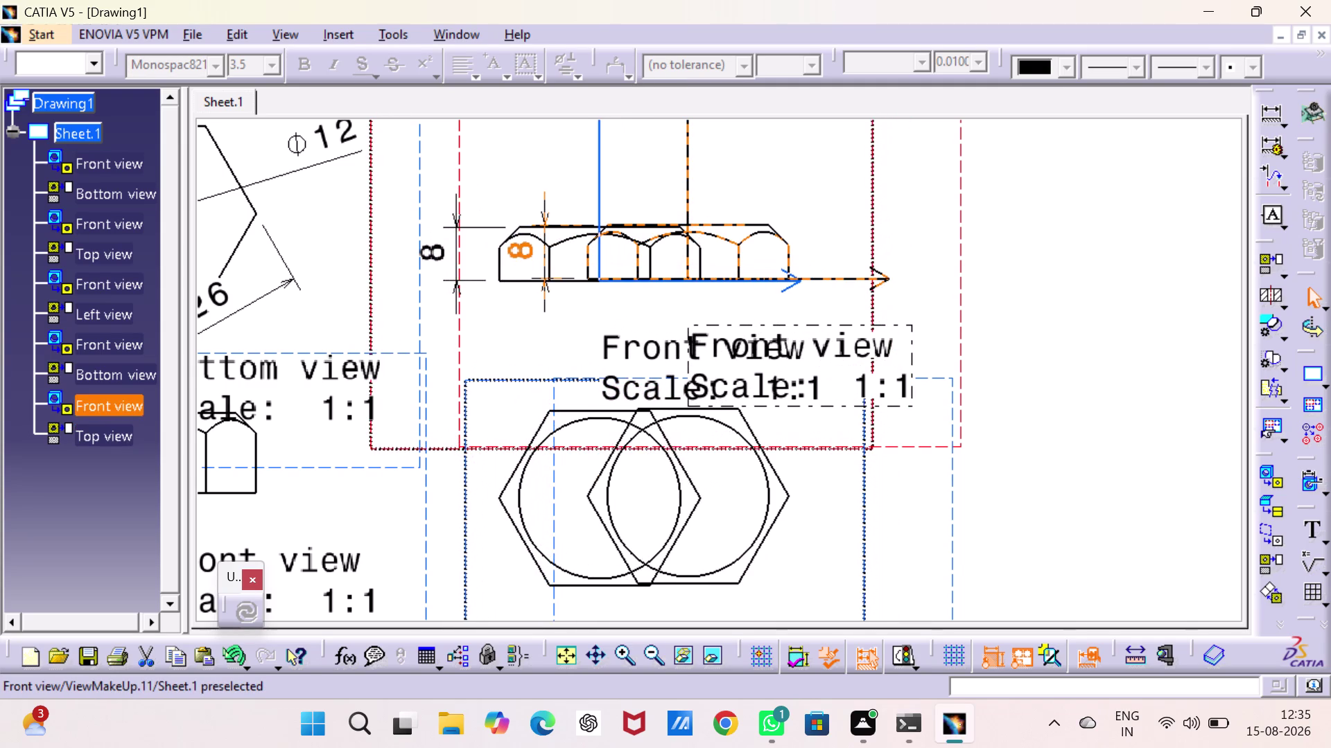
drag(371, 254, 370, 253)
middle_drag(970, 295, 995, 123)
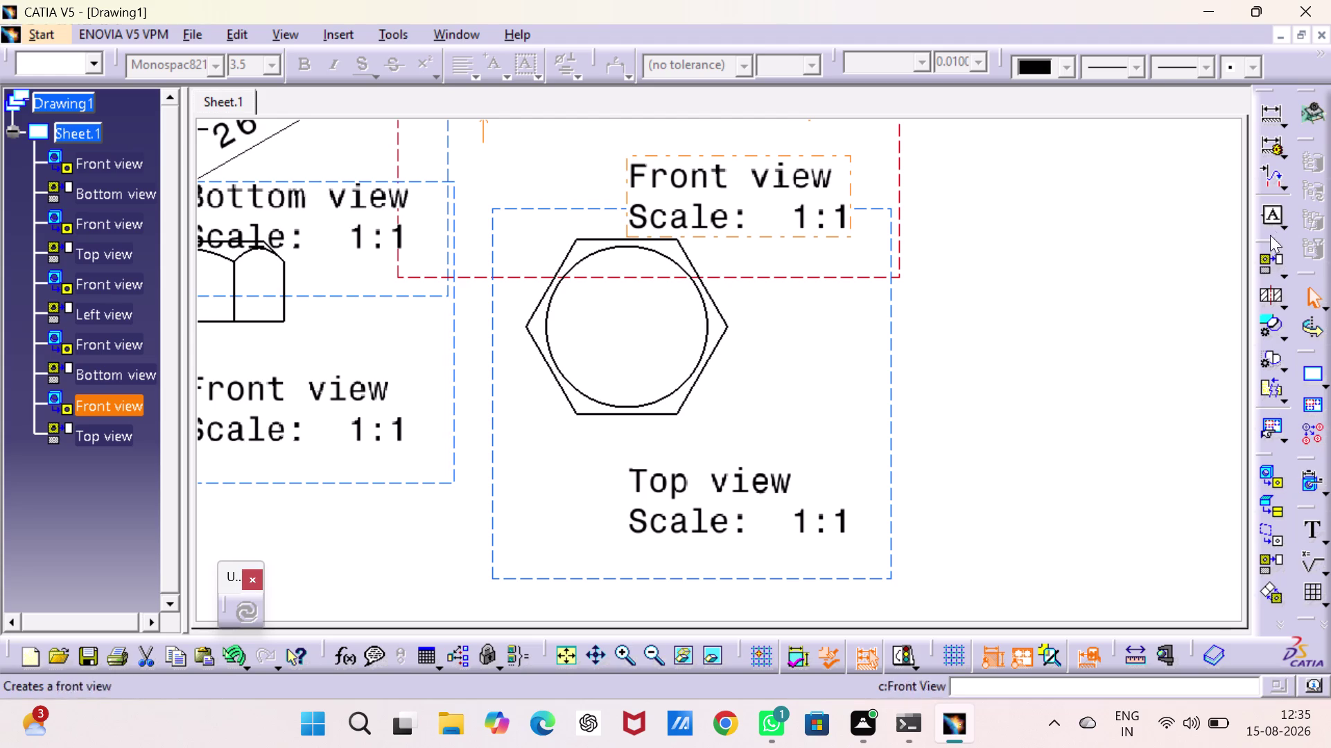
click(1271, 115)
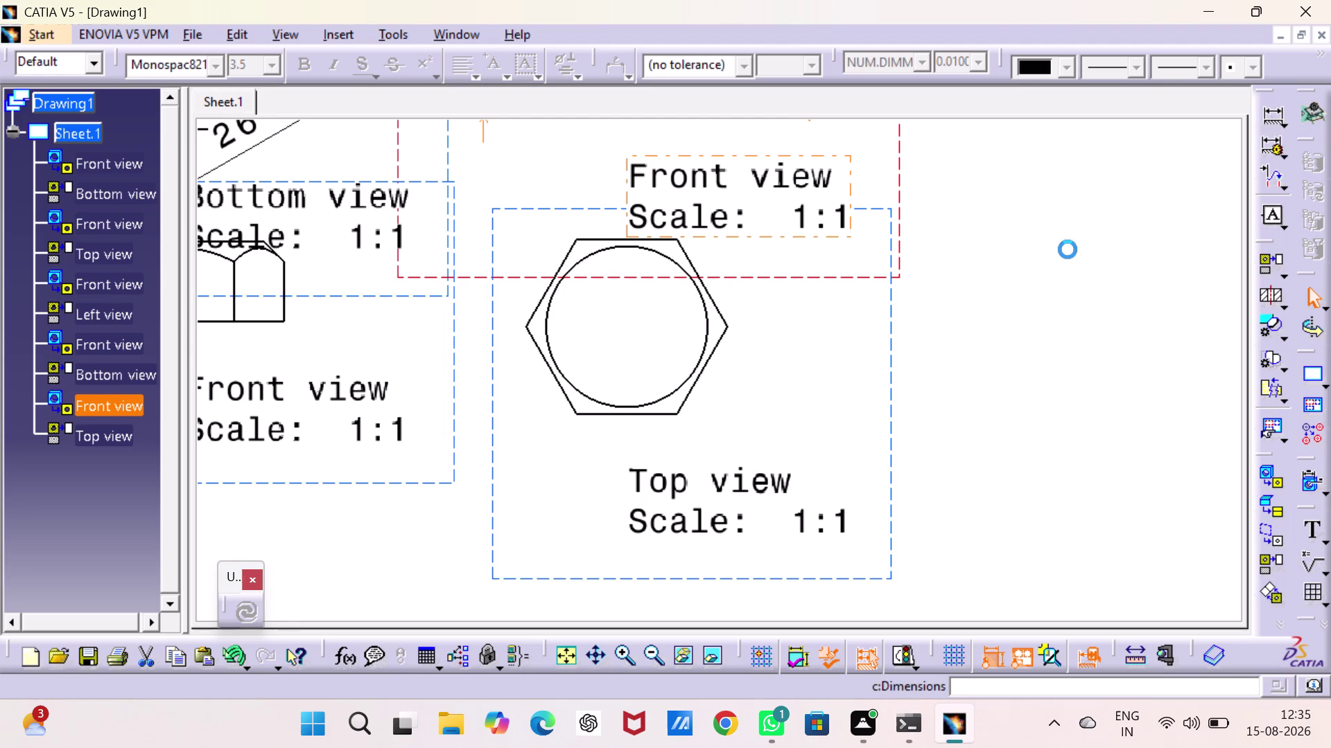
Add a 26 across-flats dimension to the hexagon, then pan across the sheet.
click(530, 332)
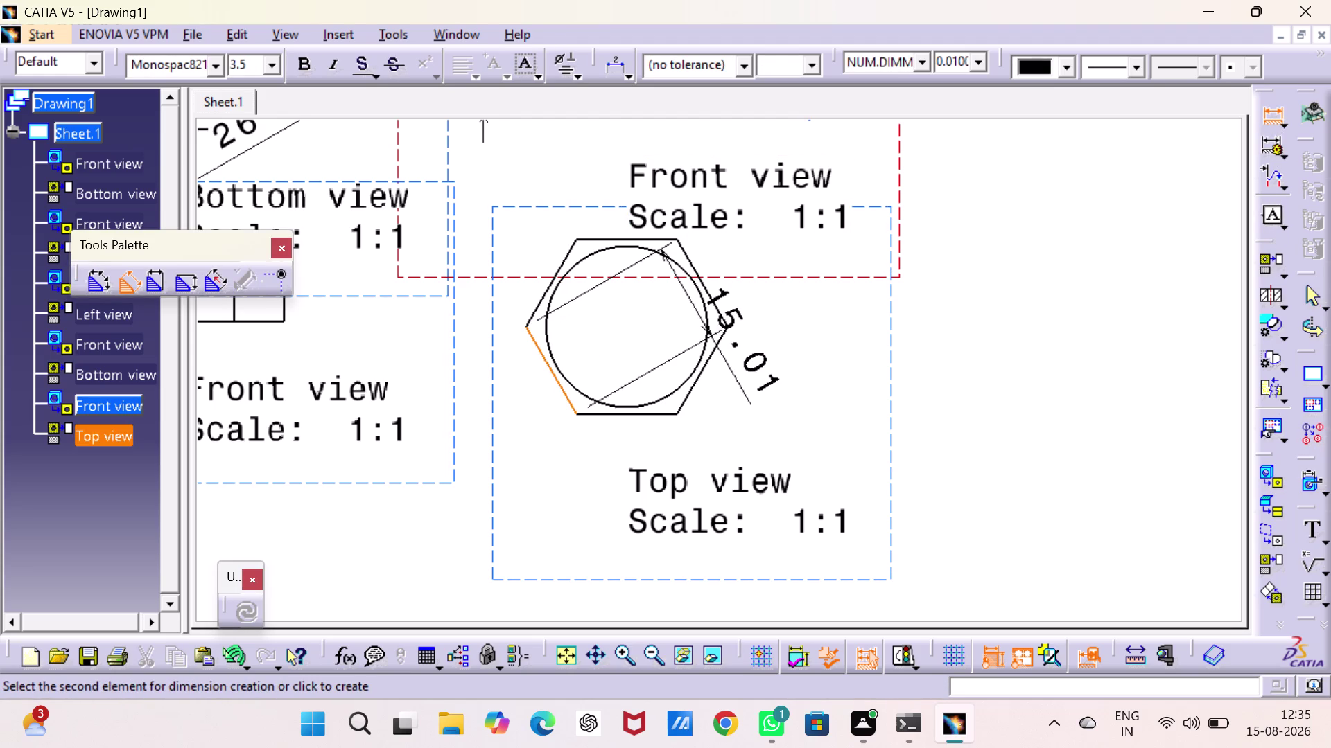
click(721, 341)
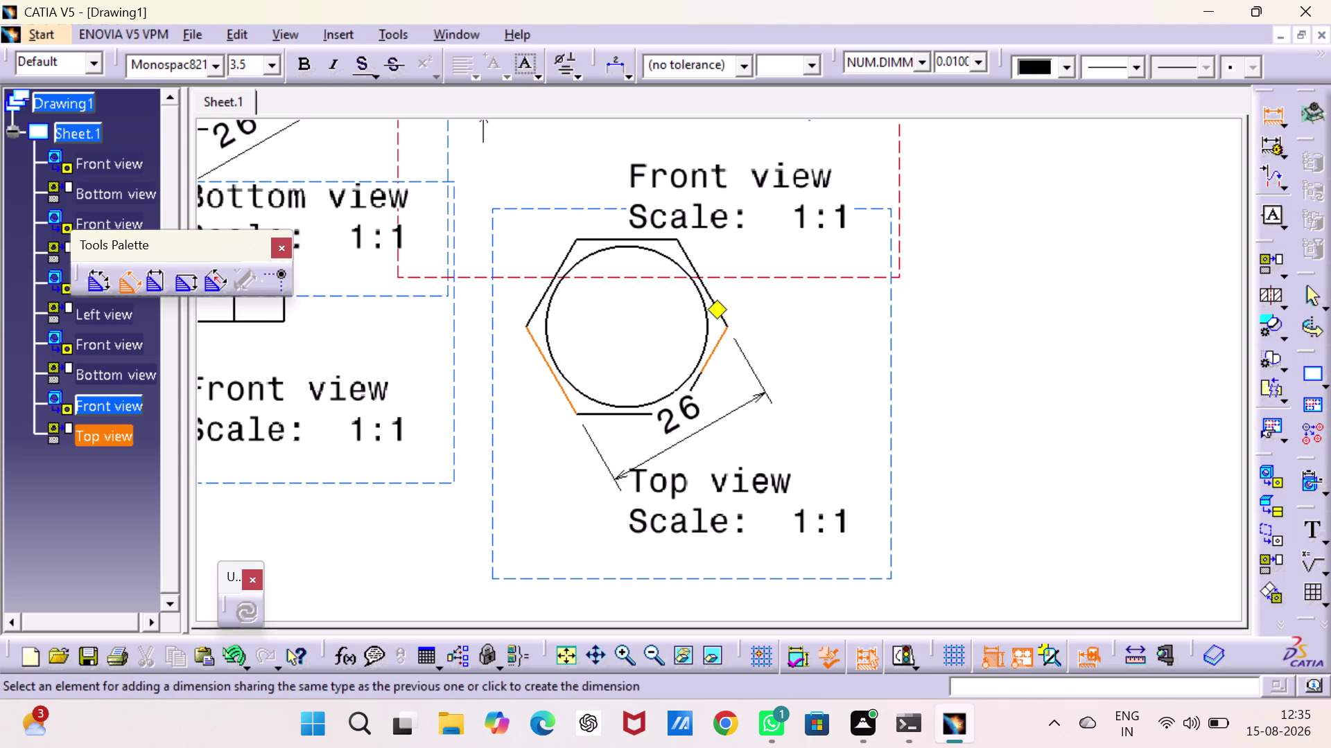
click(673, 431)
click(997, 397)
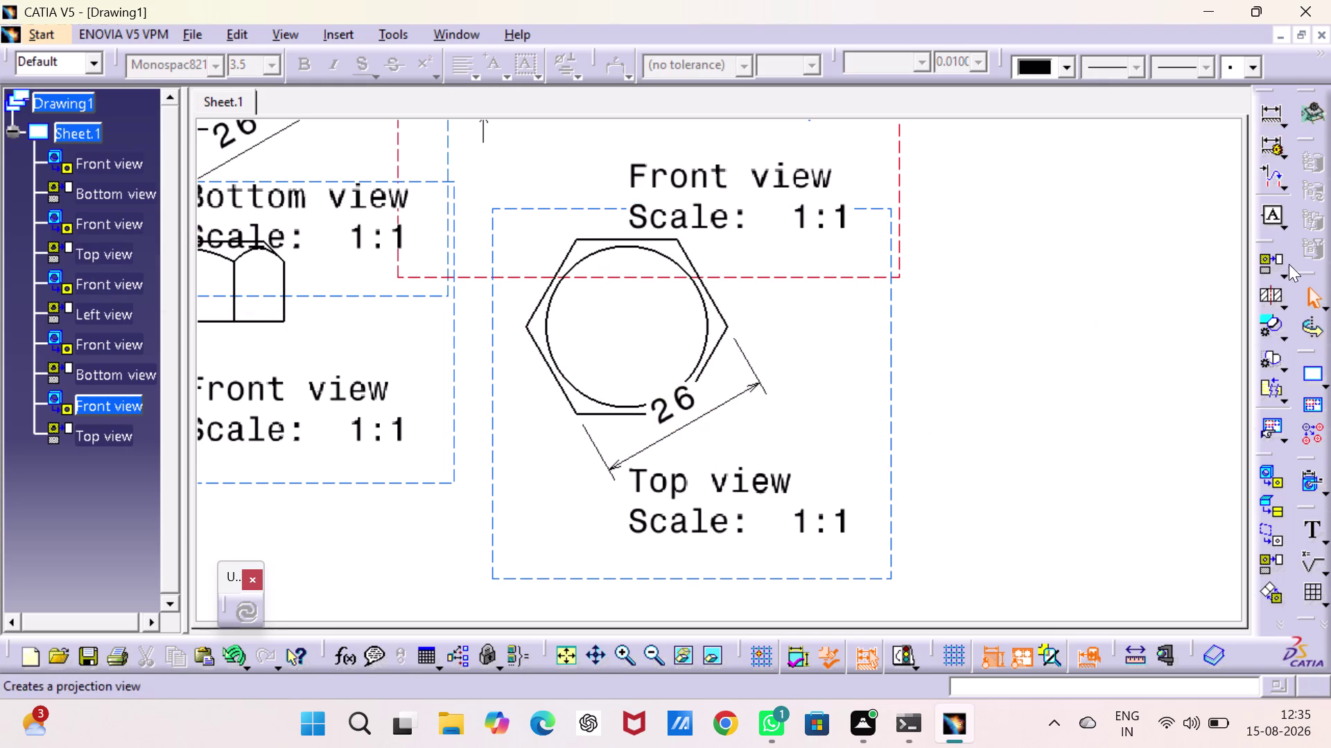
middle_drag(1035, 336, 1064, 180)
middle_drag(1043, 299, 1071, 227)
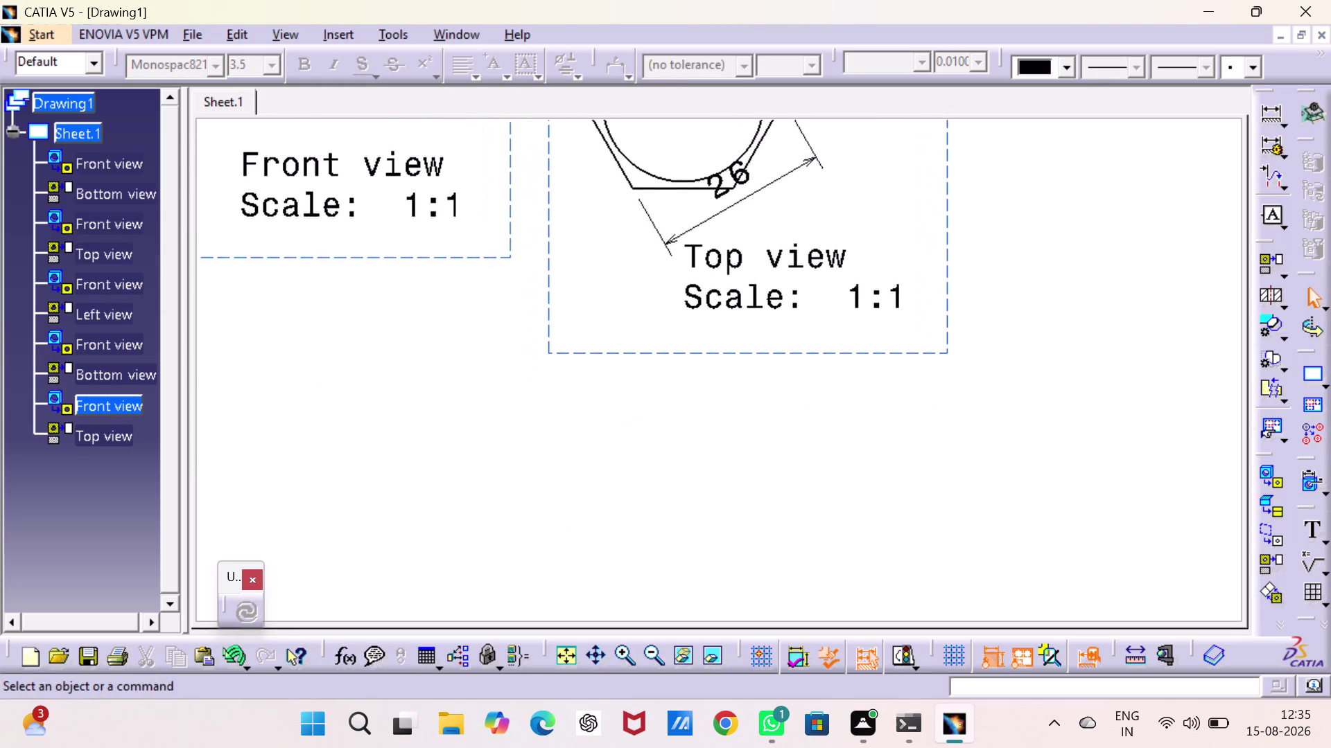
middle_drag(1072, 226, 1044, 345)
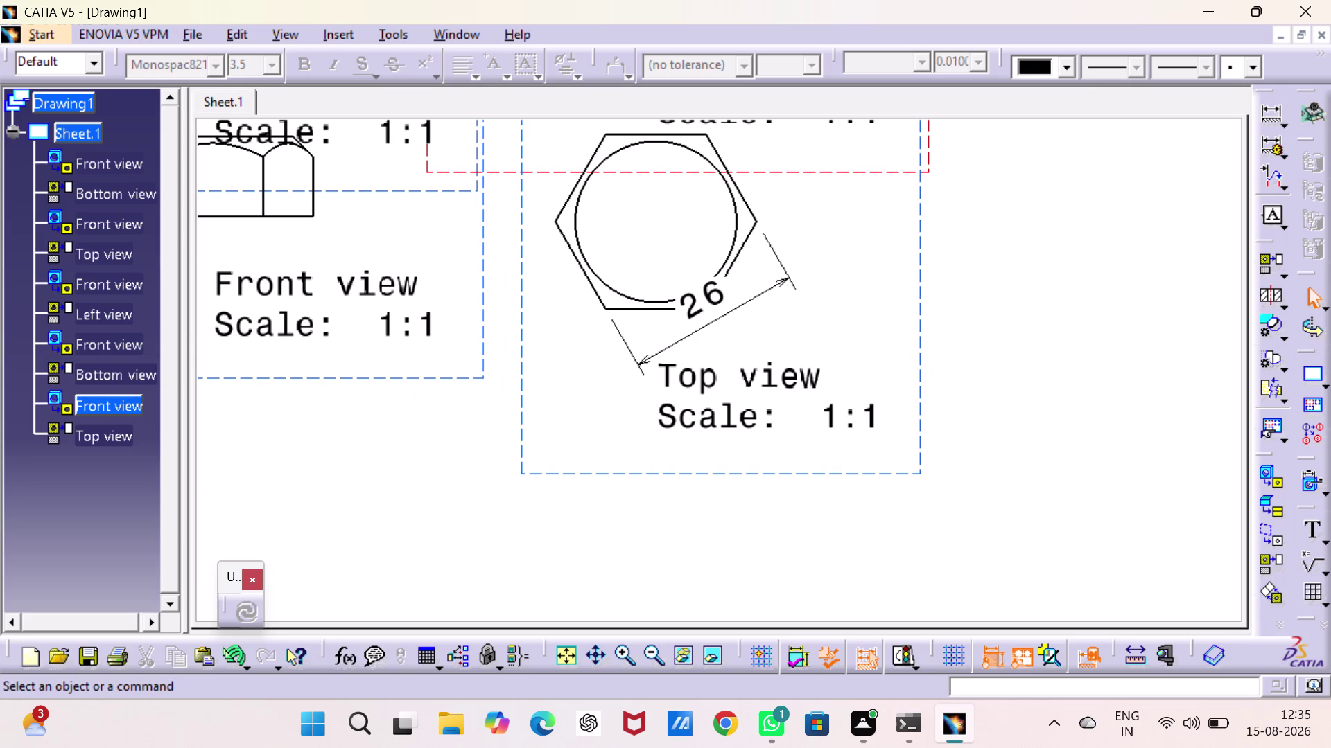
middle_drag(766, 327, 893, 210)
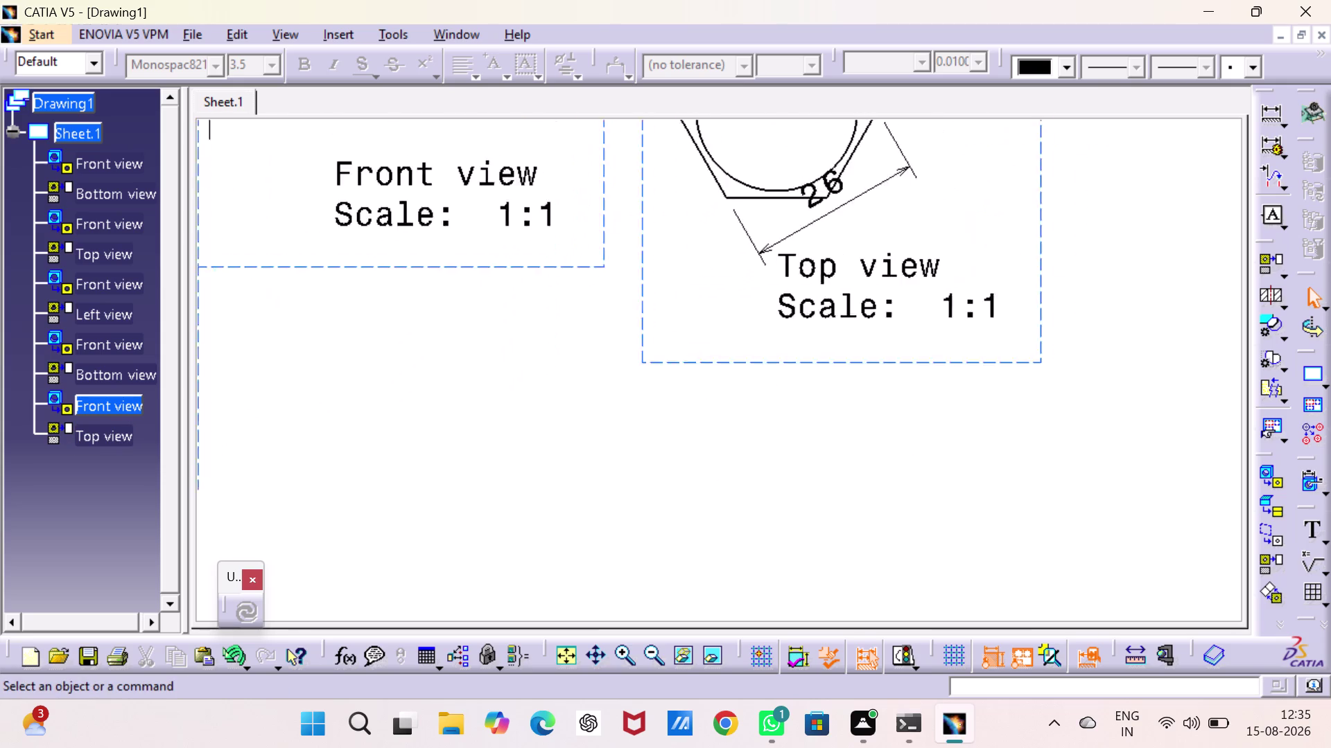
middle_drag(893, 210, 830, 276)
click(564, 647)
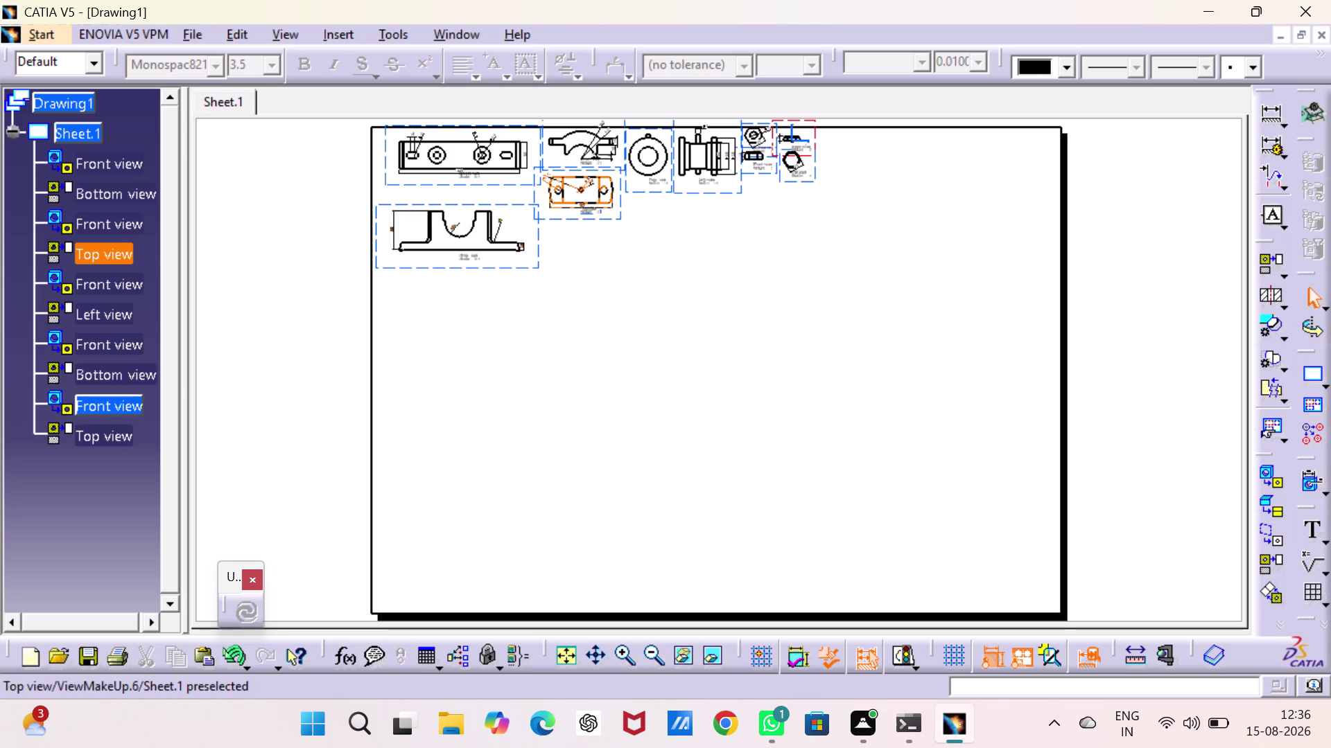
drag(595, 220, 555, 573)
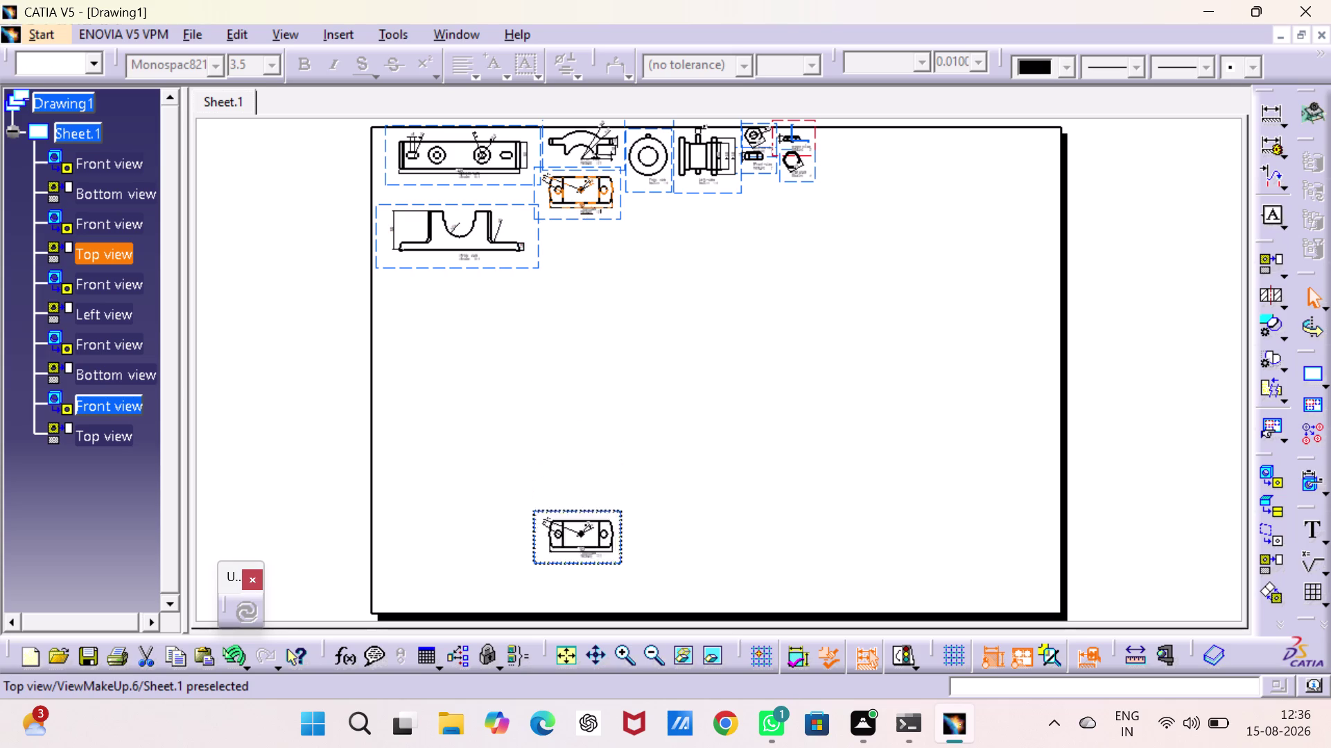
drag(554, 574, 554, 561)
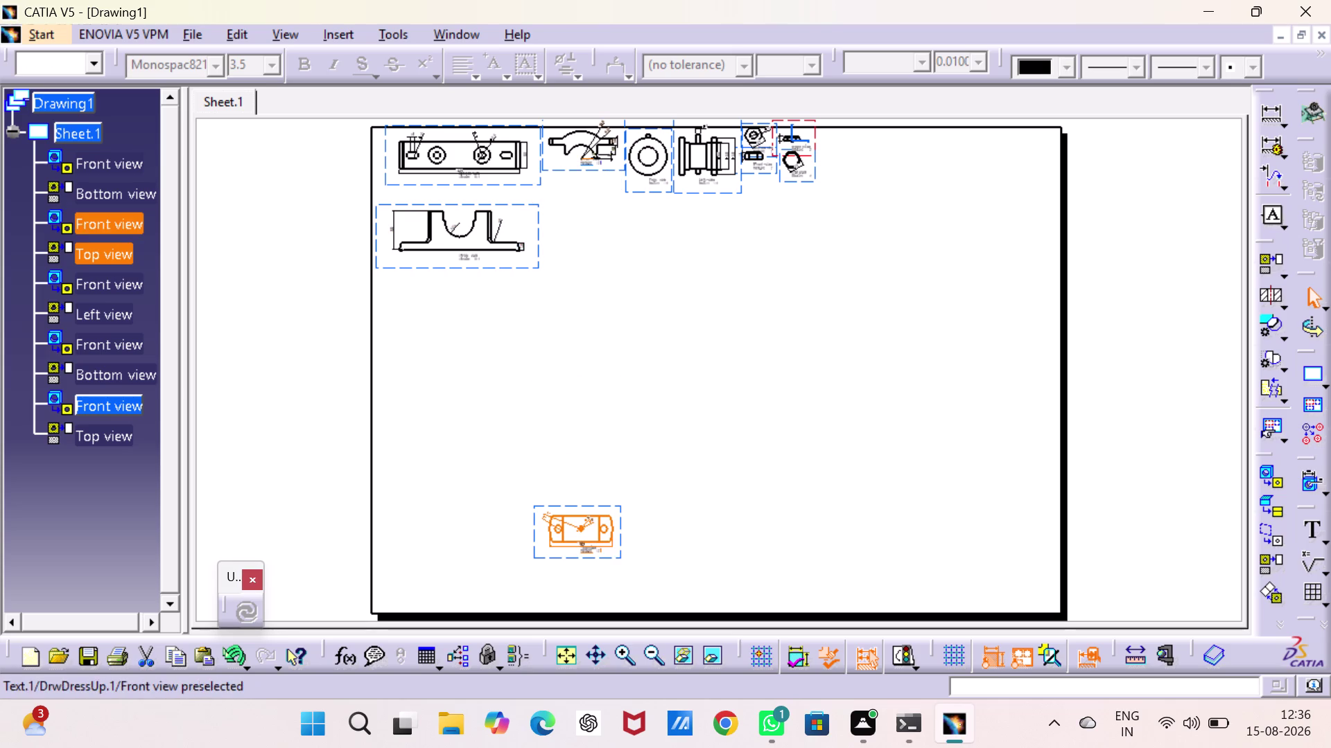
drag(596, 172, 583, 442)
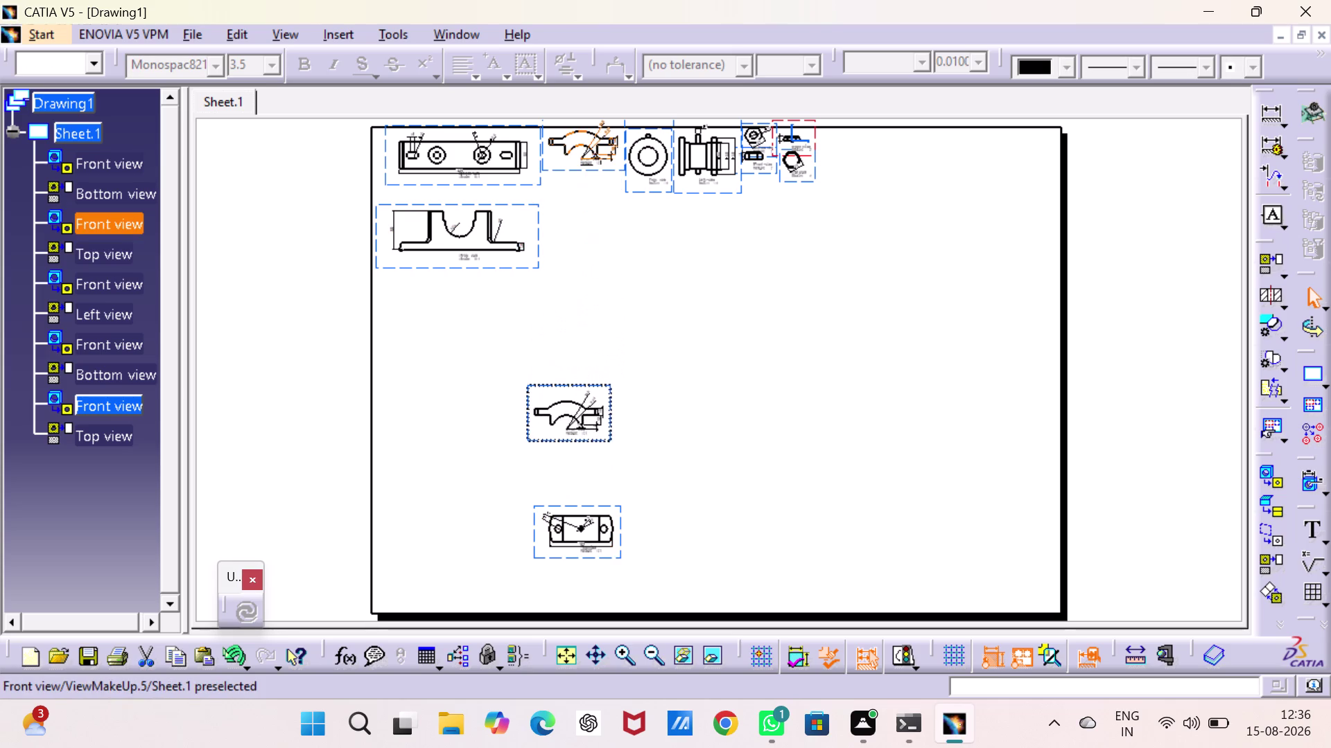
drag(583, 441, 587, 454)
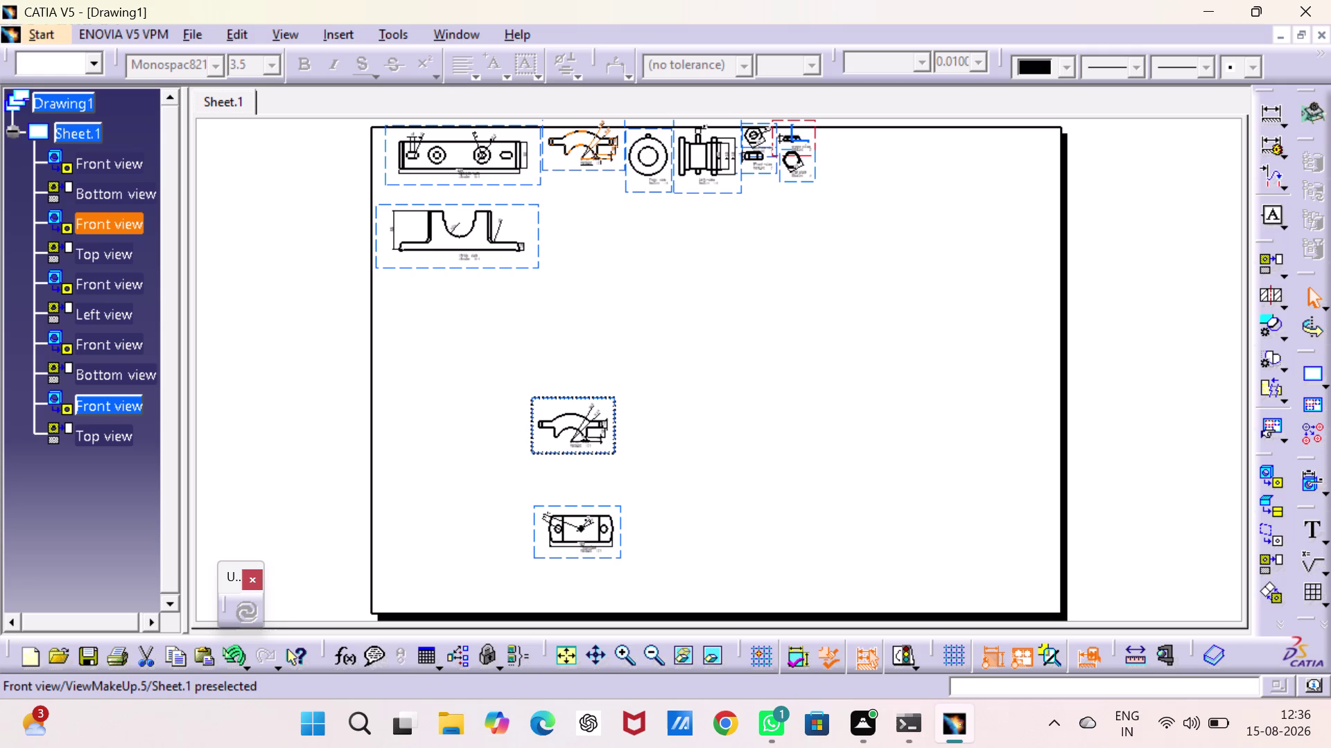
drag(587, 455, 592, 454)
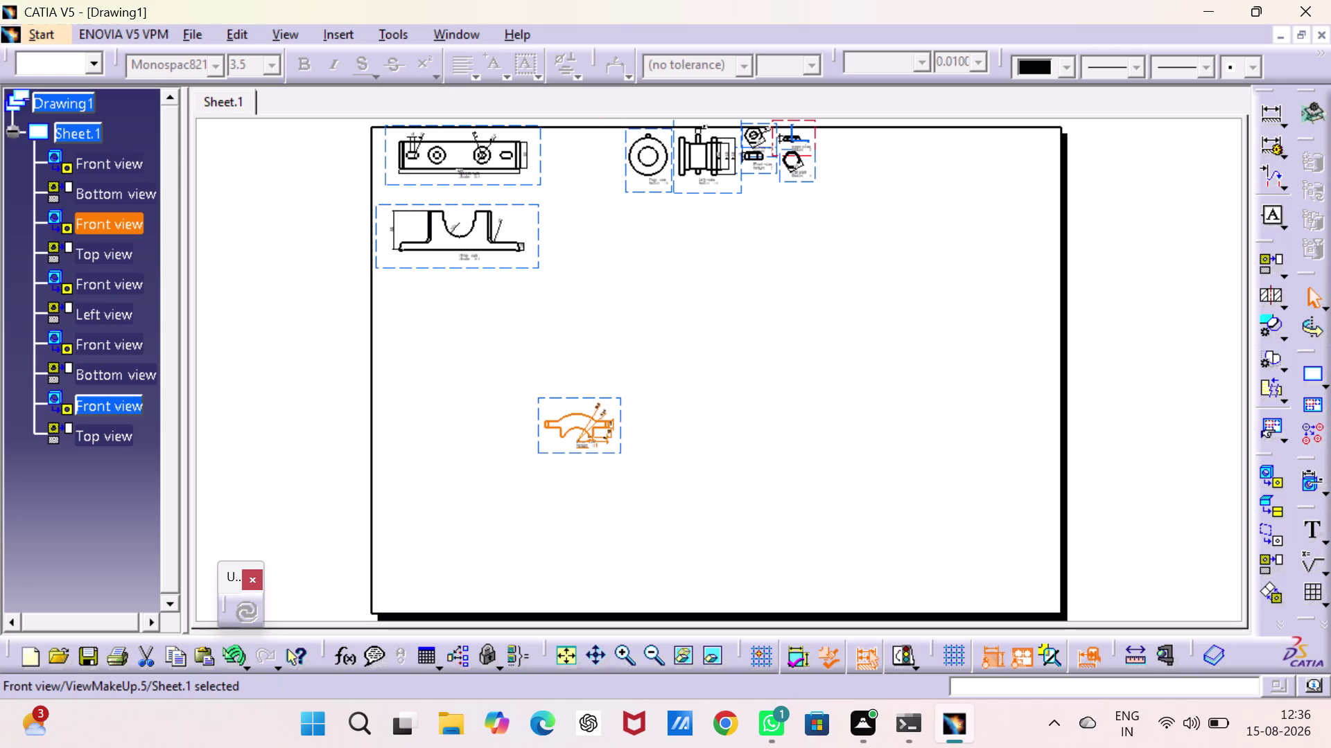
middle_drag(609, 333, 631, 333)
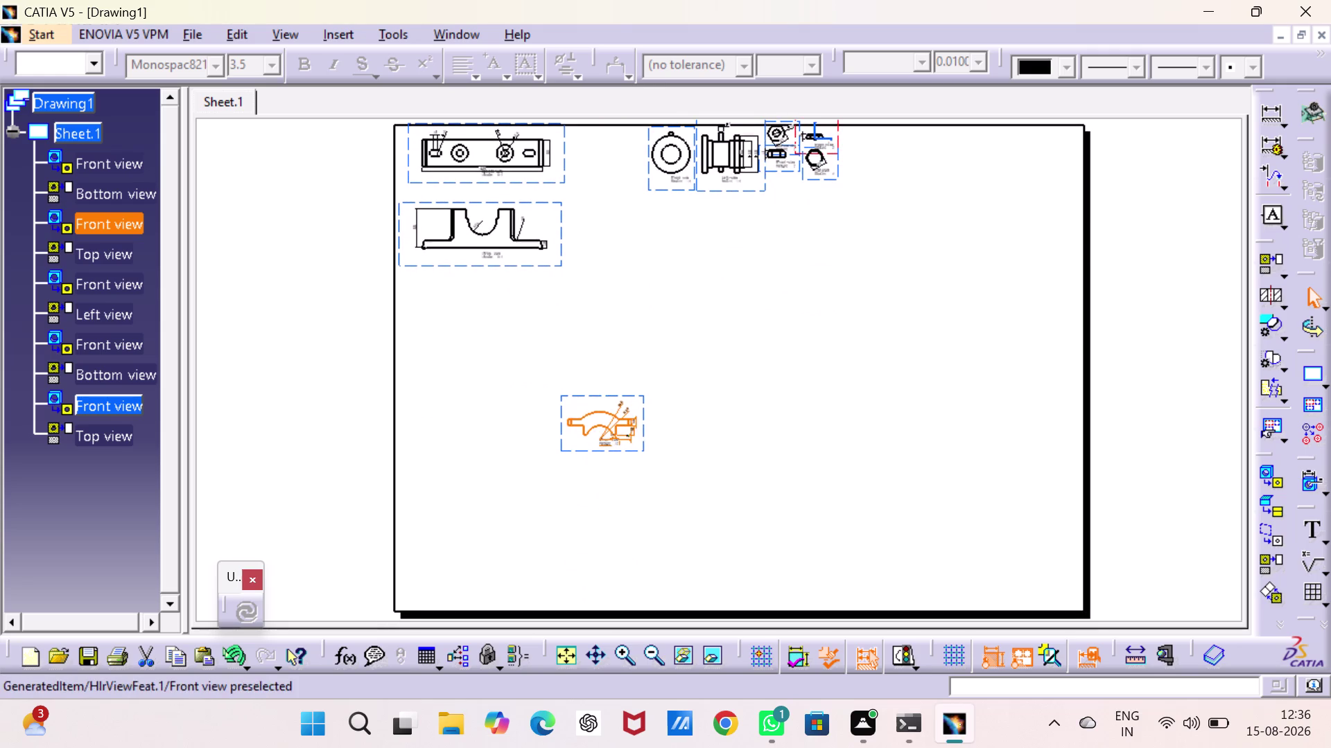
key(ctrl+z)
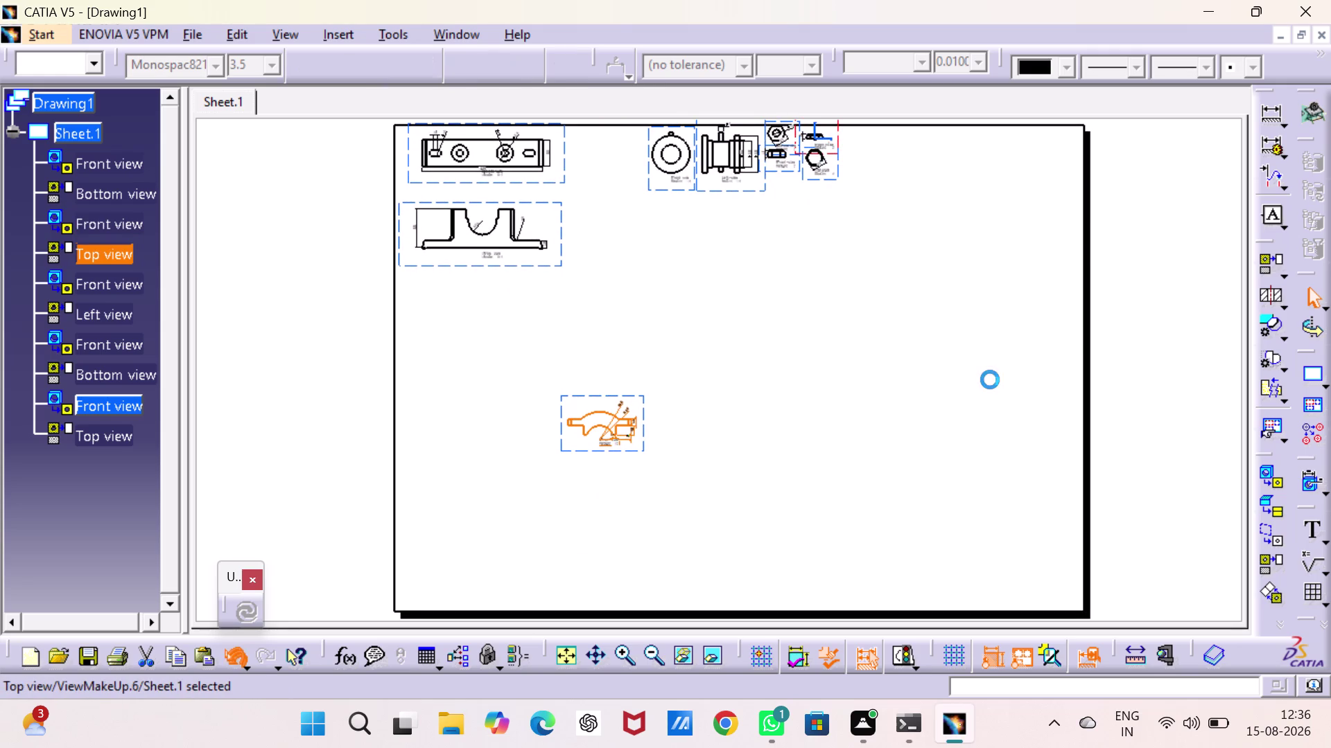
click(720, 255)
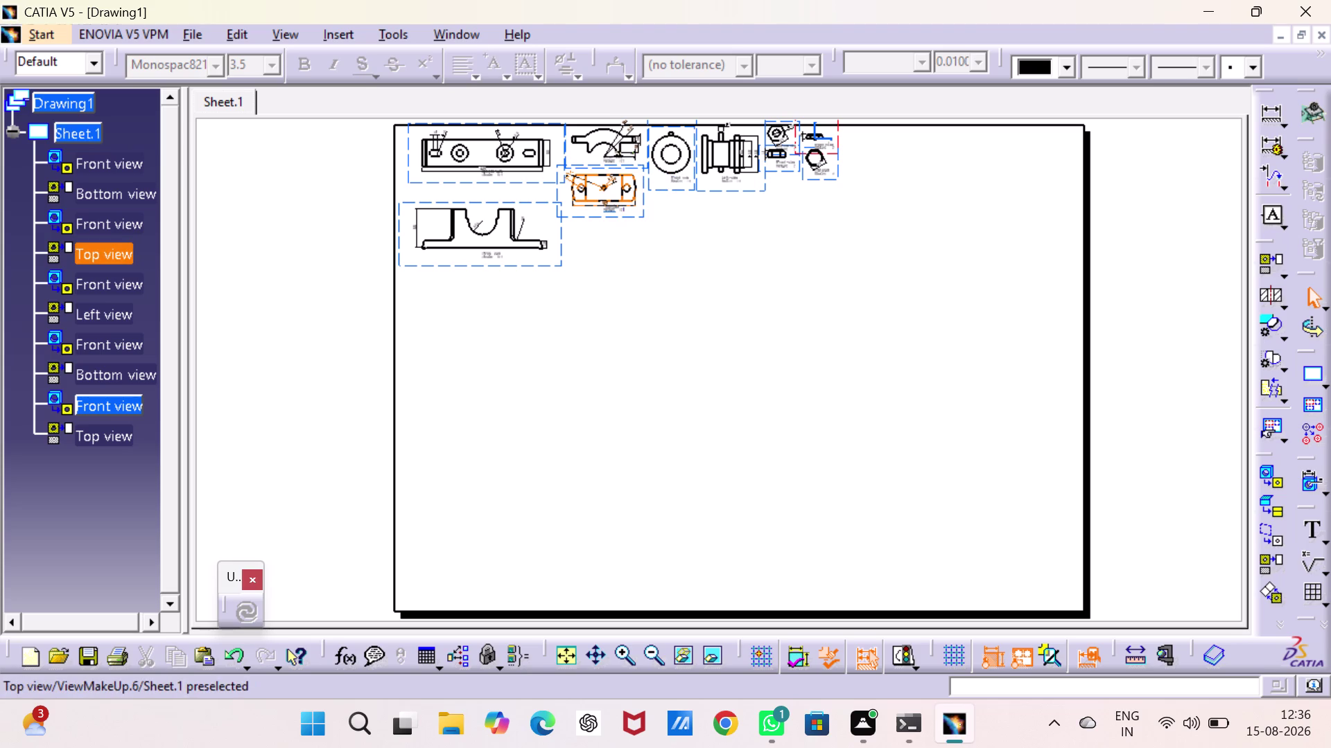
drag(631, 216, 634, 381)
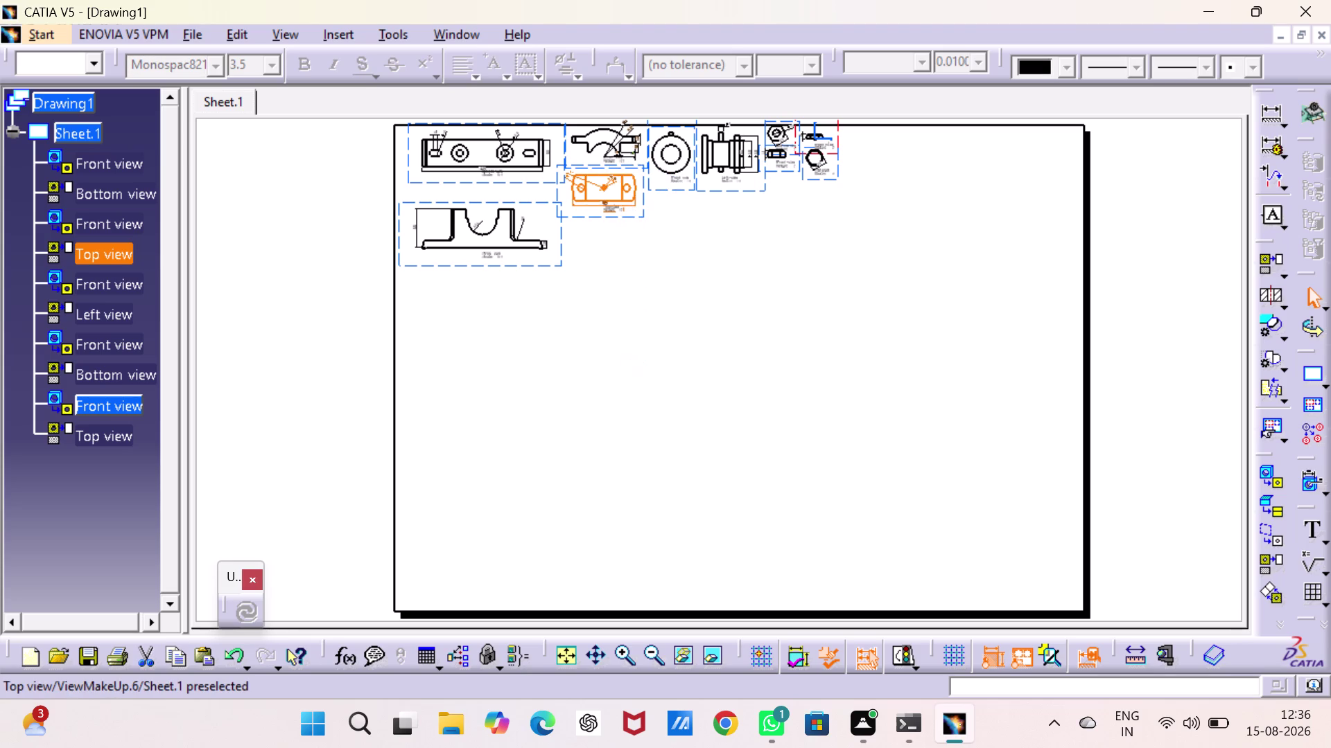
drag(634, 381, 611, 520)
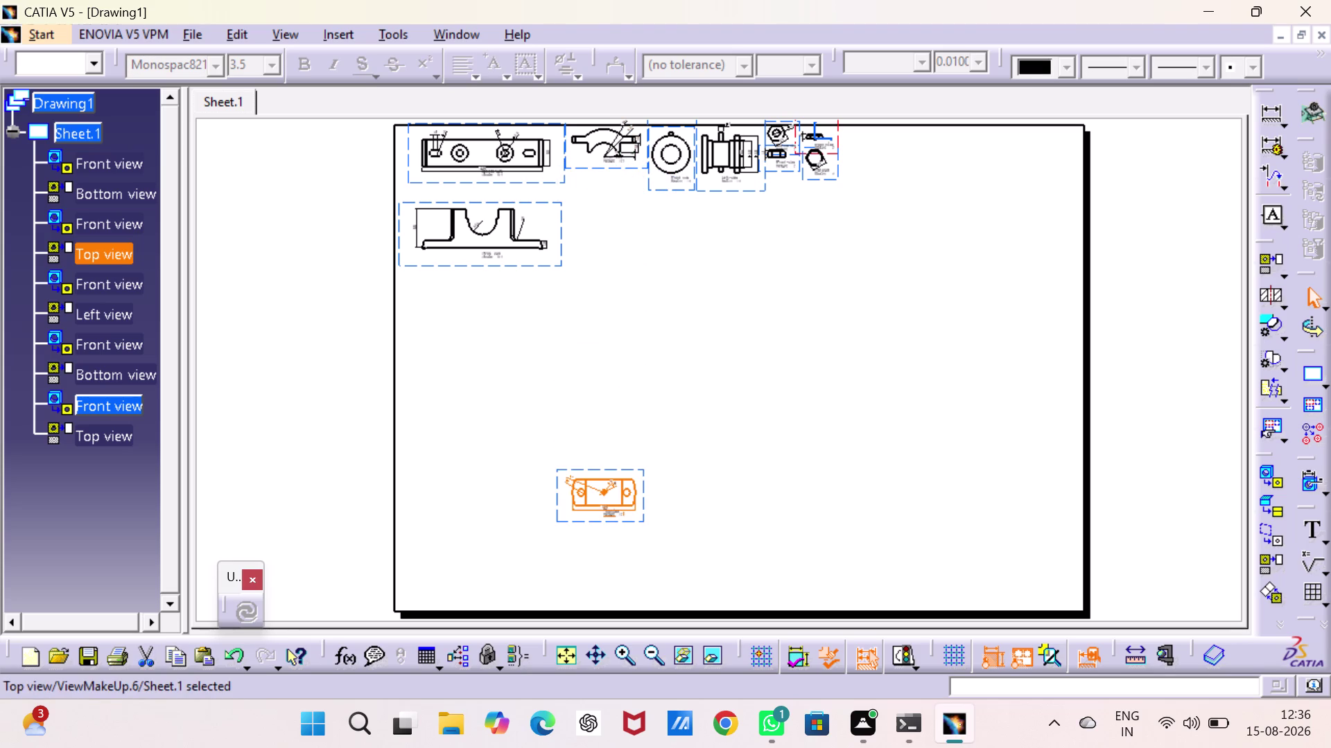
drag(625, 170, 631, 297)
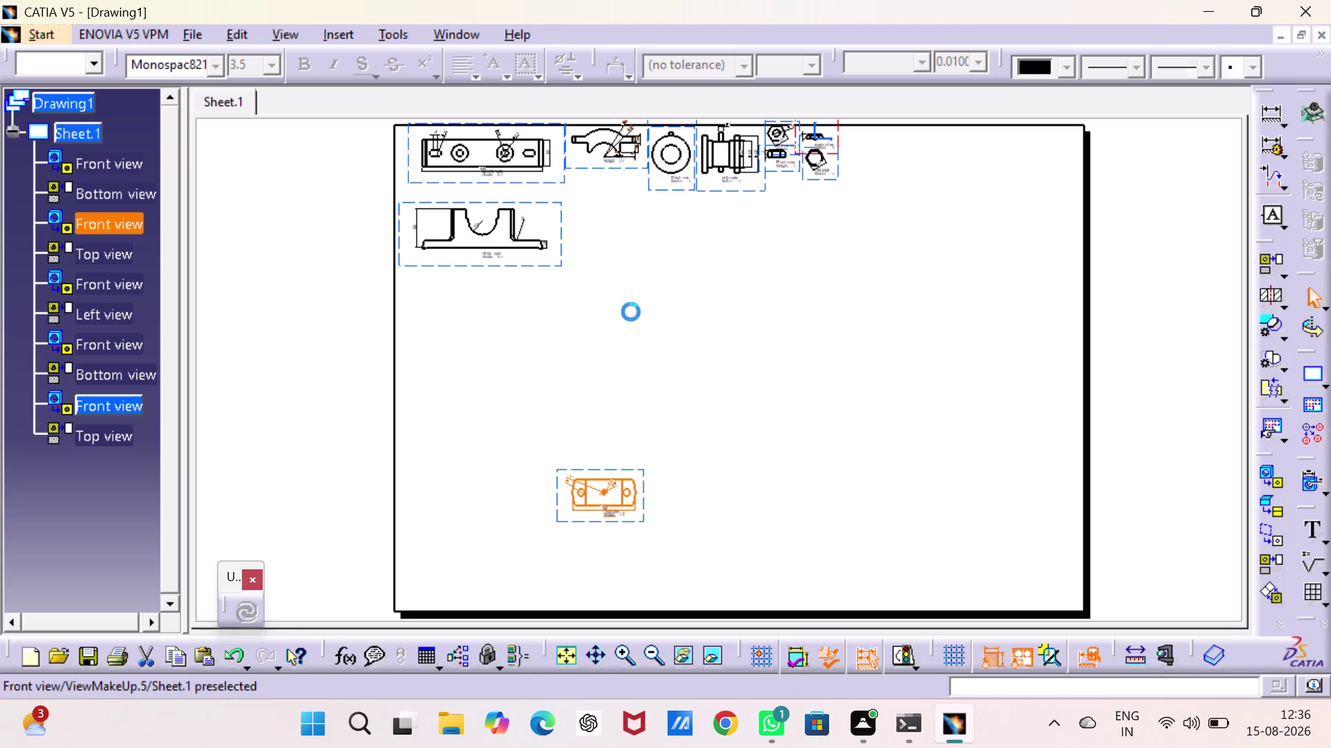
drag(631, 298, 631, 393)
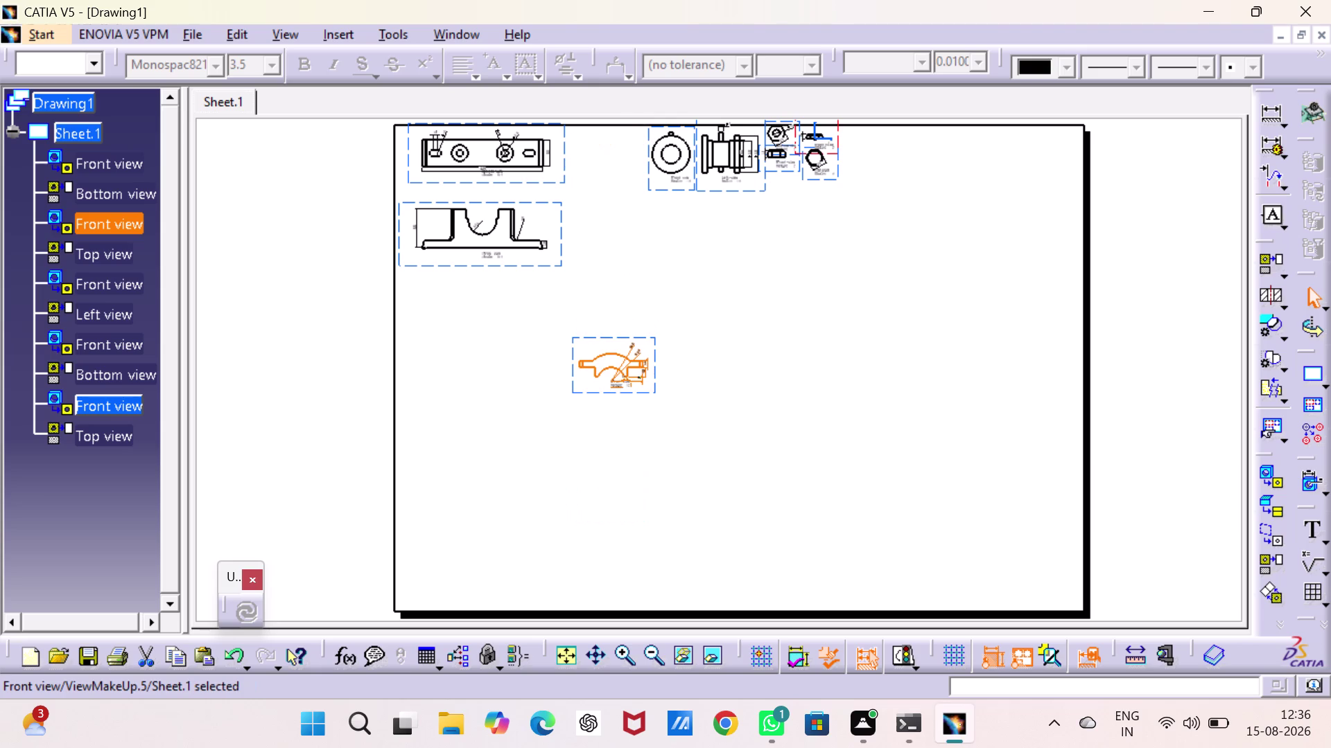
key(ctrl+z)
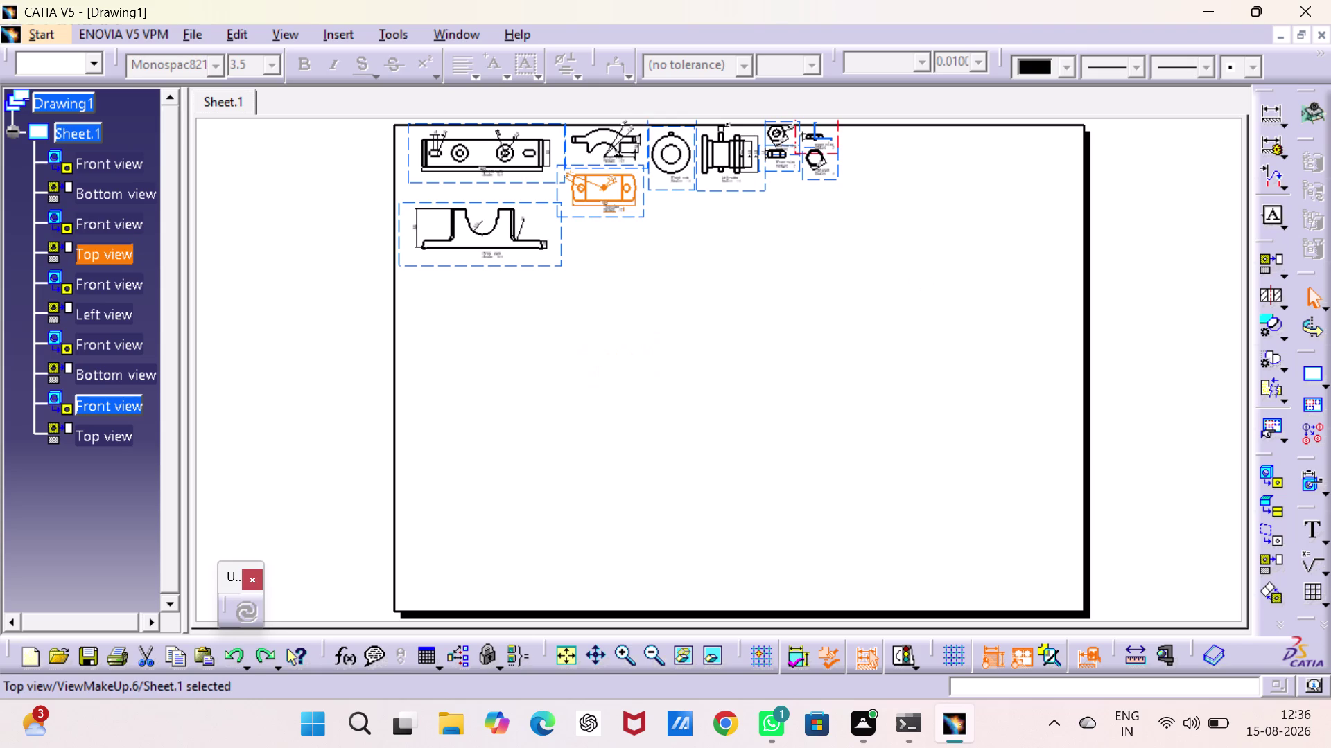
click(855, 231)
drag(837, 148, 1038, 194)
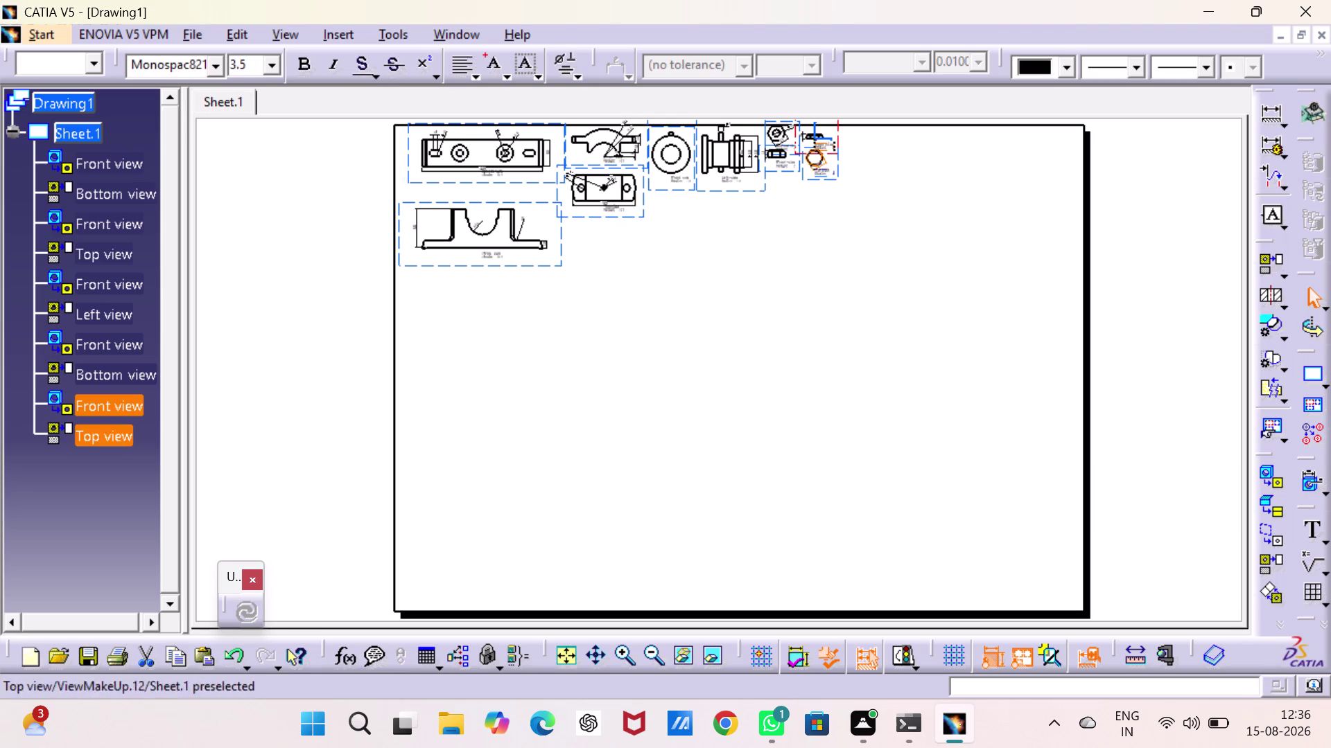
drag(833, 178, 904, 190)
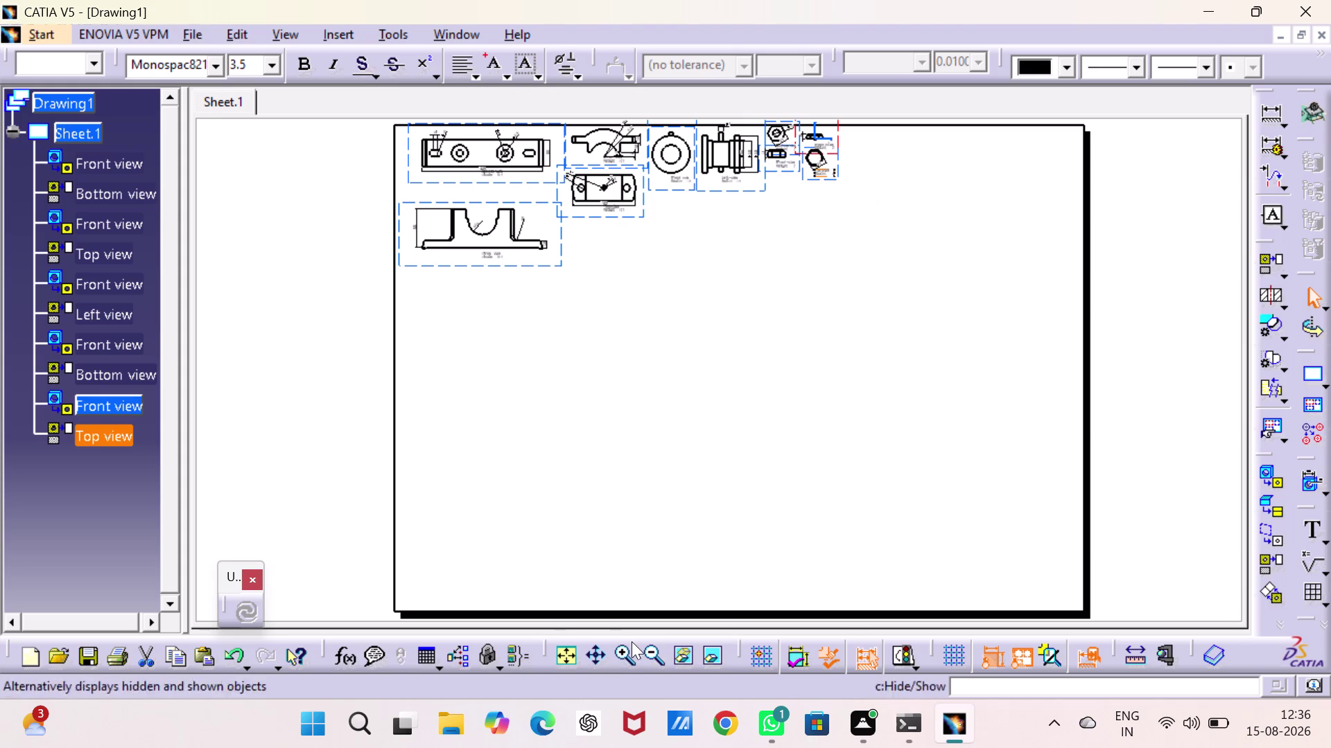
triple_click(632, 659)
click(633, 659)
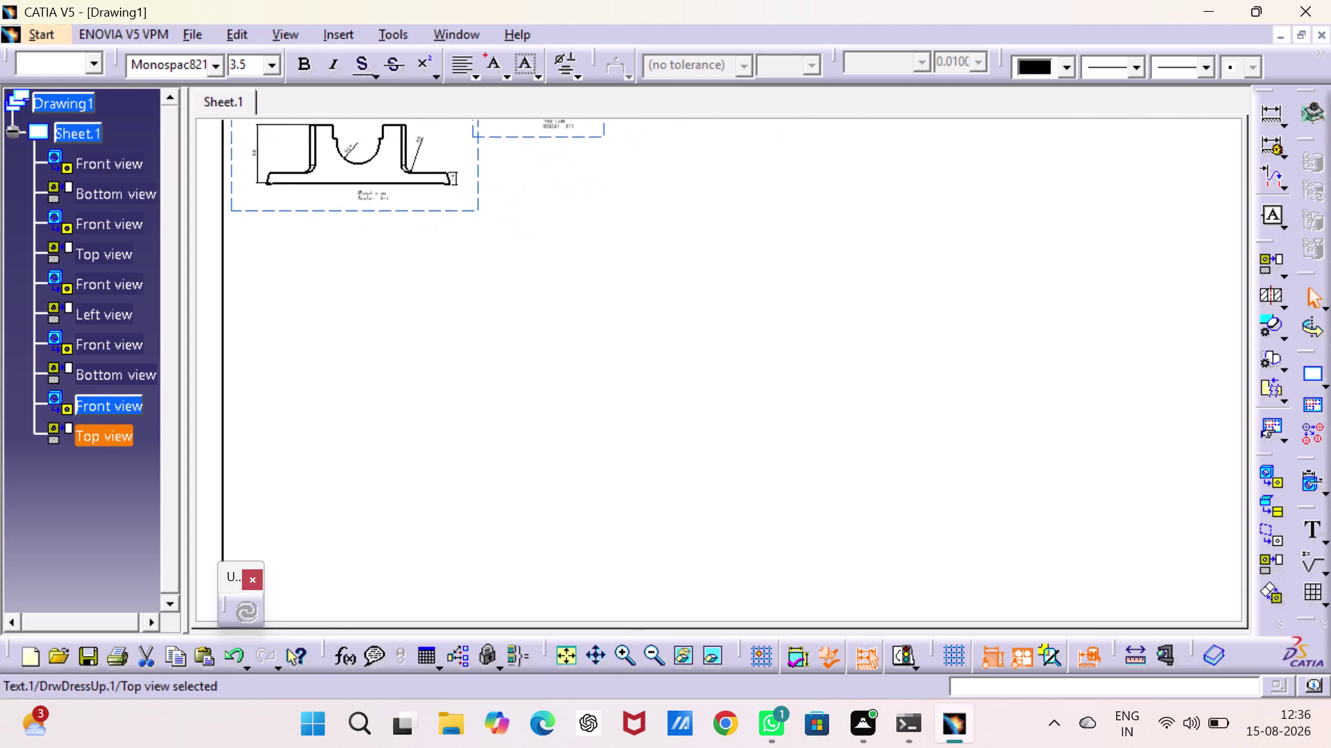
middle_drag(915, 331, 847, 539)
middle_drag(919, 329, 850, 533)
Move the lock nut's front and top views to the right side of the sheet.
scroll(down, 3)
click(870, 390)
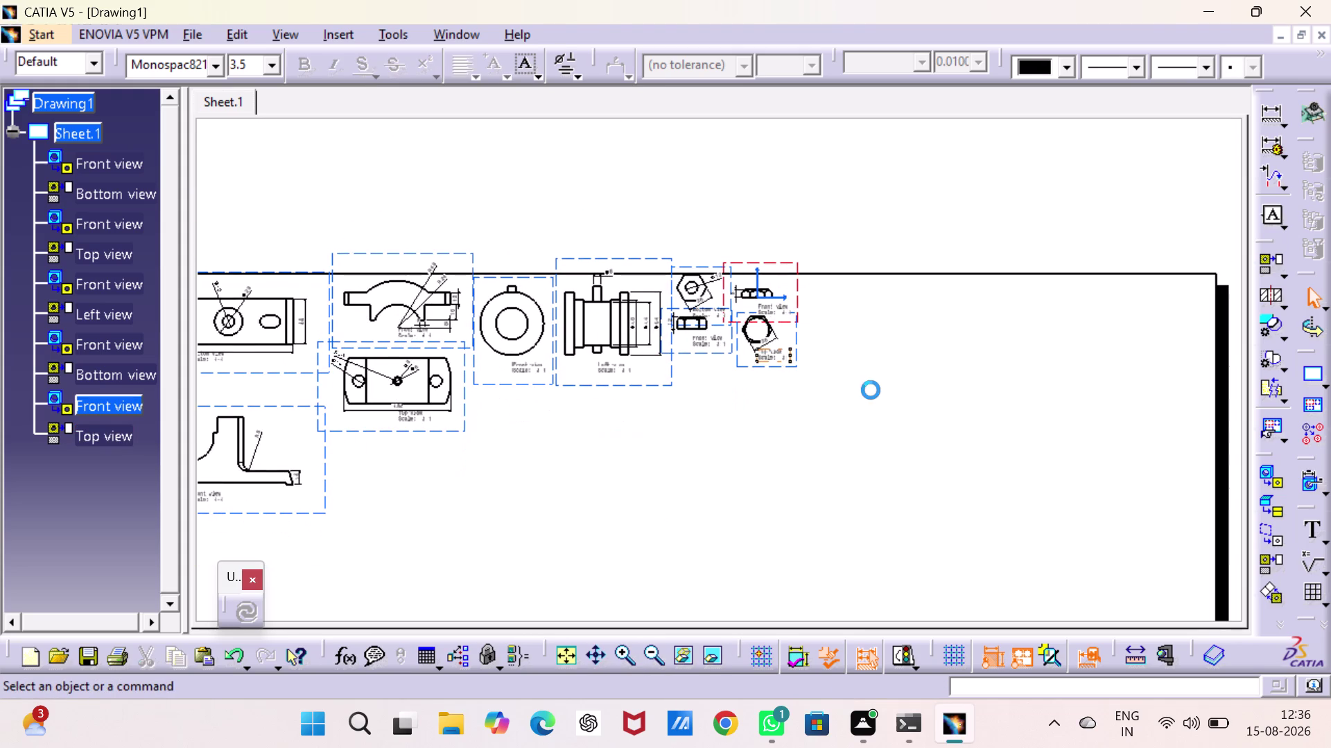
drag(797, 349, 929, 375)
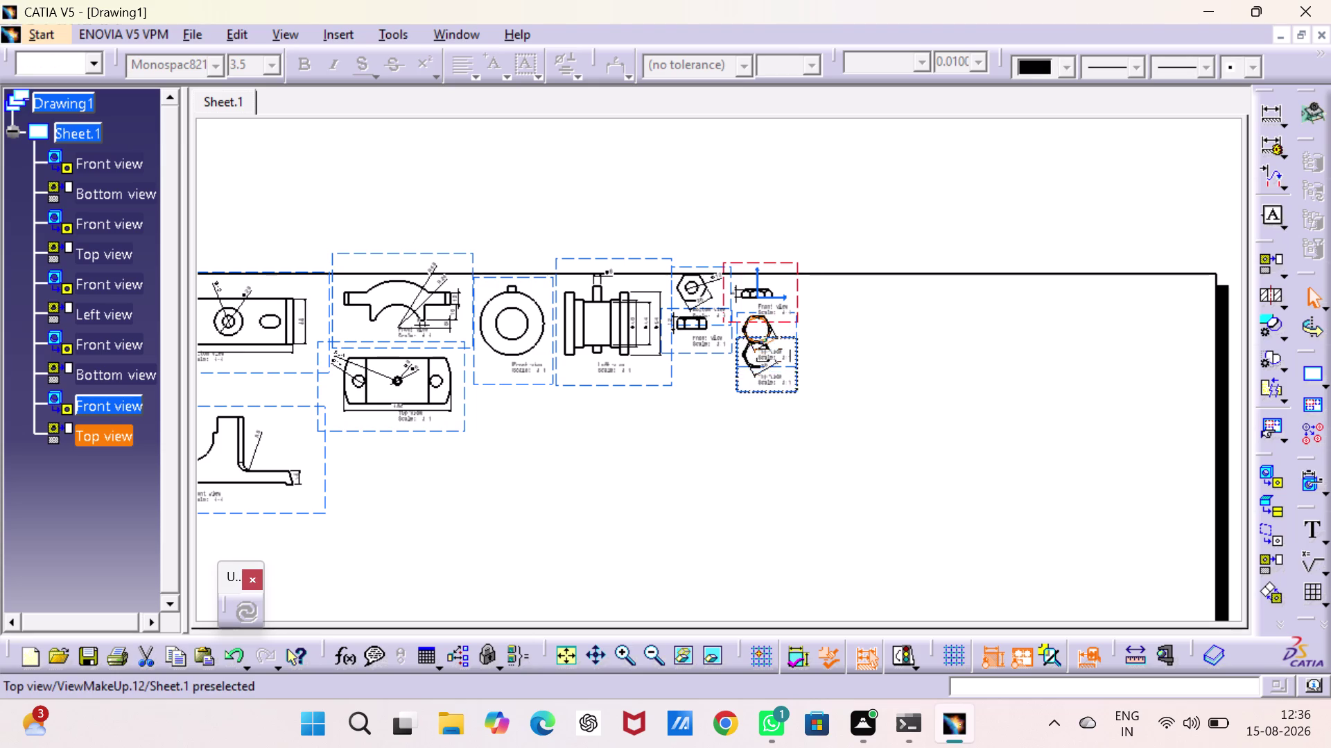
drag(930, 375, 951, 380)
drag(949, 418, 921, 416)
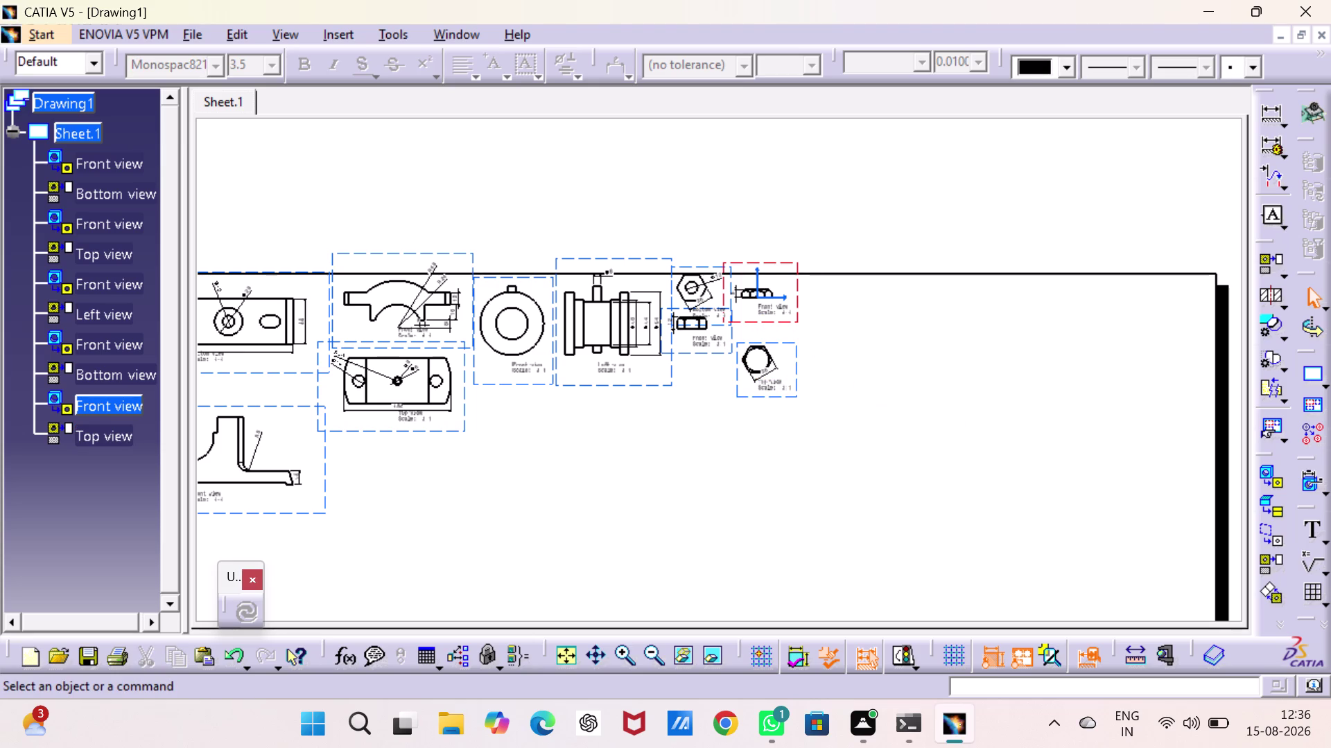
drag(793, 309, 968, 332)
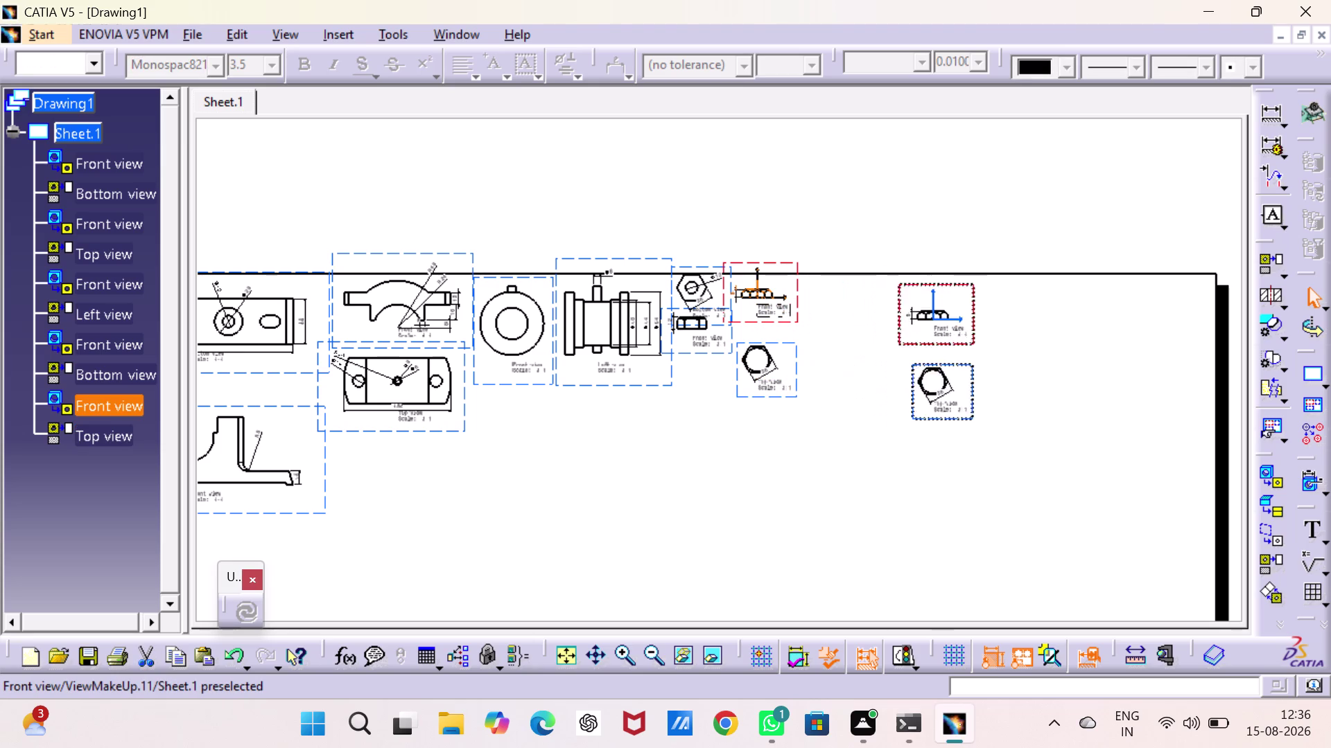
drag(968, 332, 1150, 349)
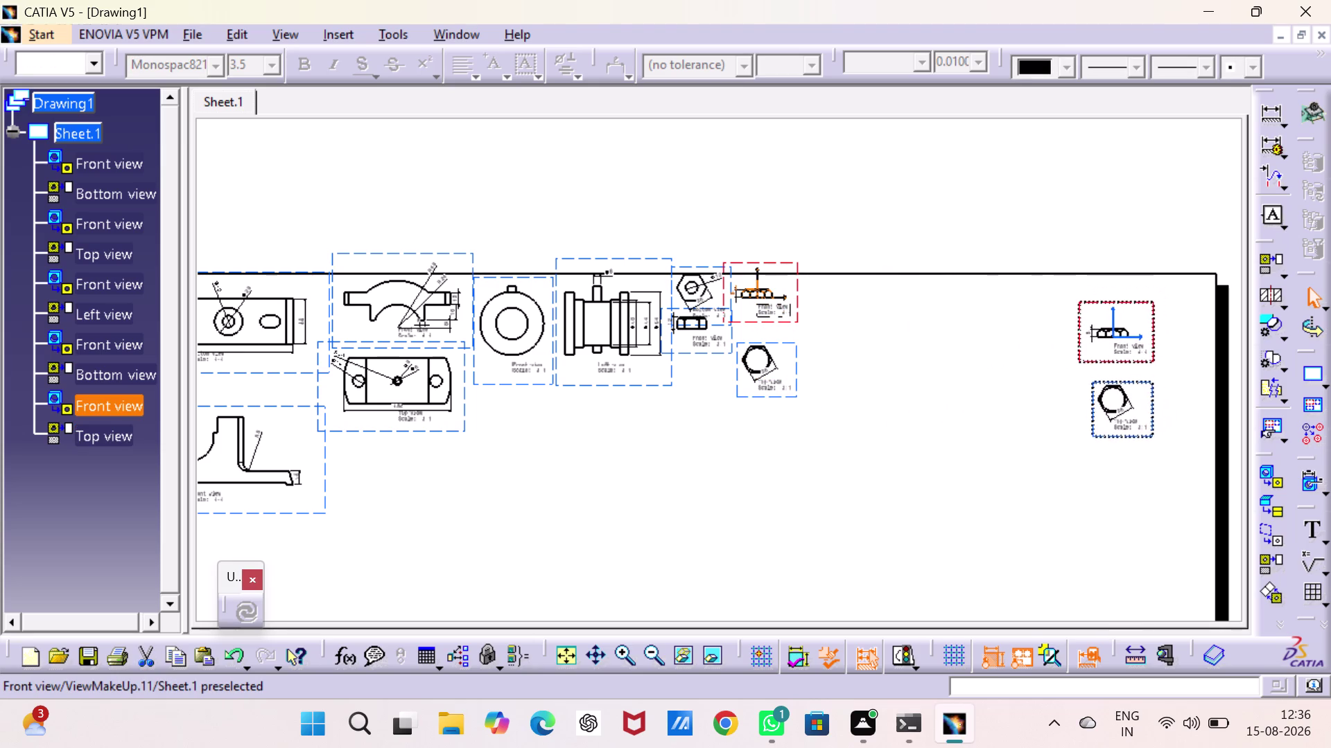
drag(1150, 349, 1149, 349)
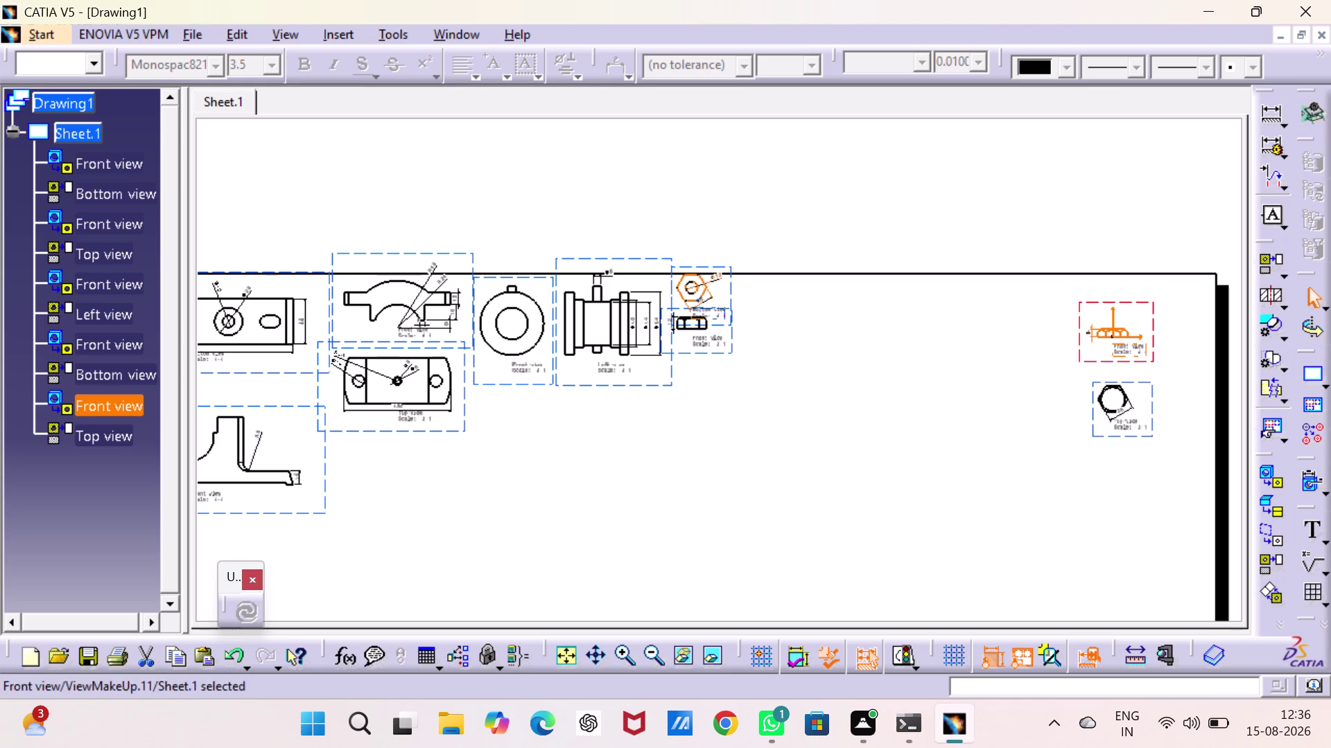
Group the small hexagon bolt's views and place them upper right beside the other small views.
drag(729, 284, 763, 294)
drag(878, 338, 881, 307)
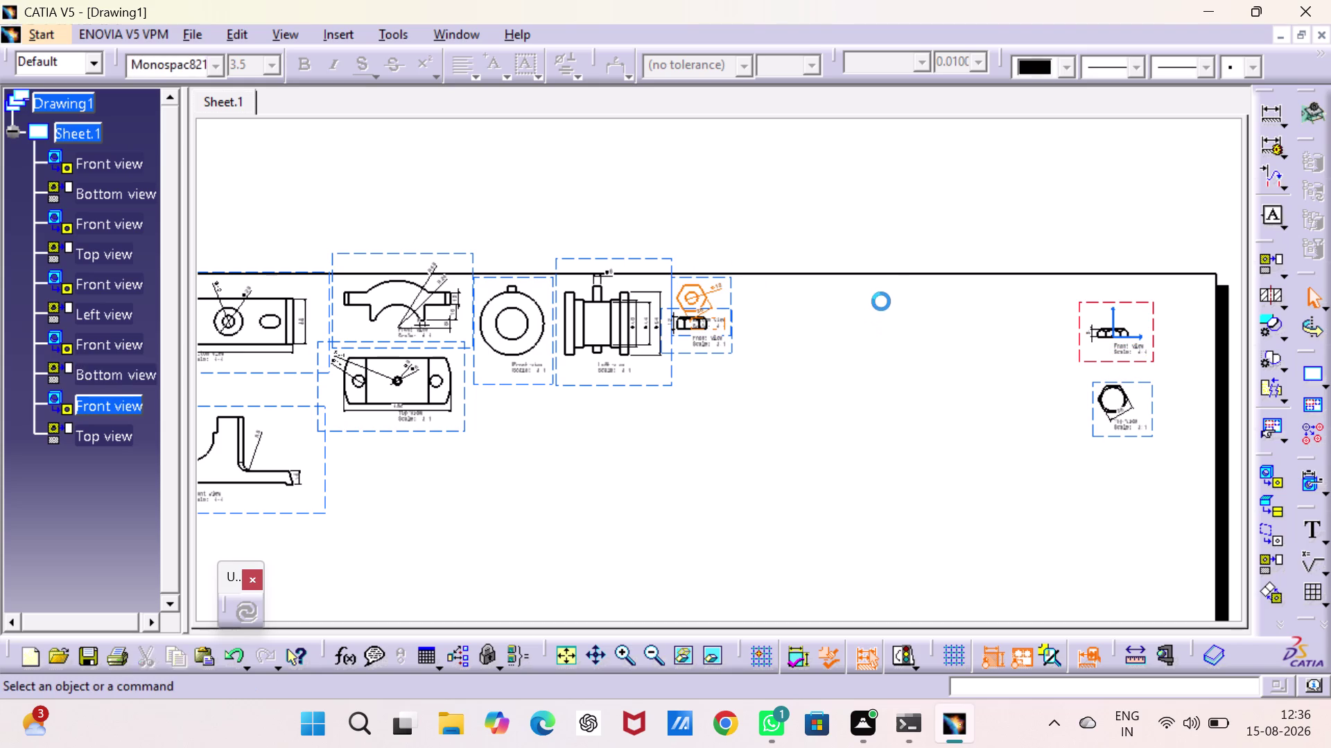
drag(881, 307, 883, 265)
drag(728, 355, 736, 395)
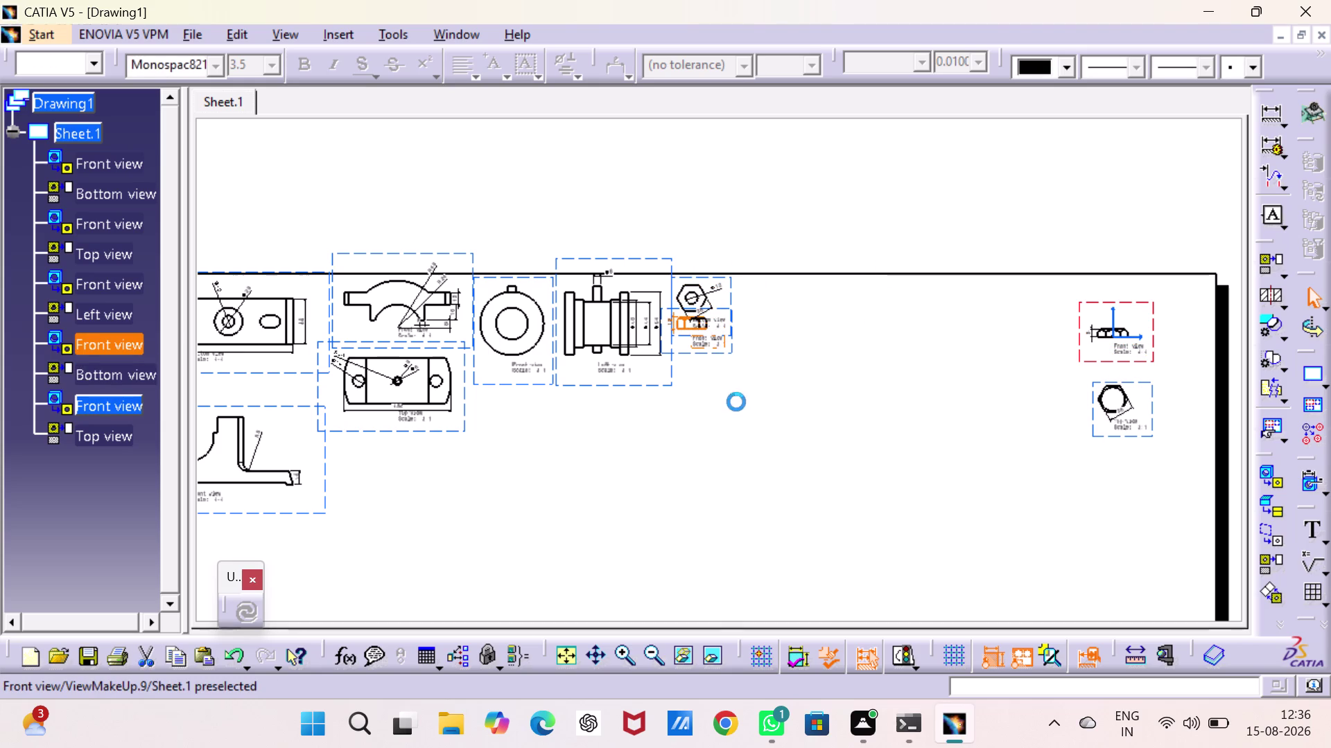
drag(736, 395, 737, 479)
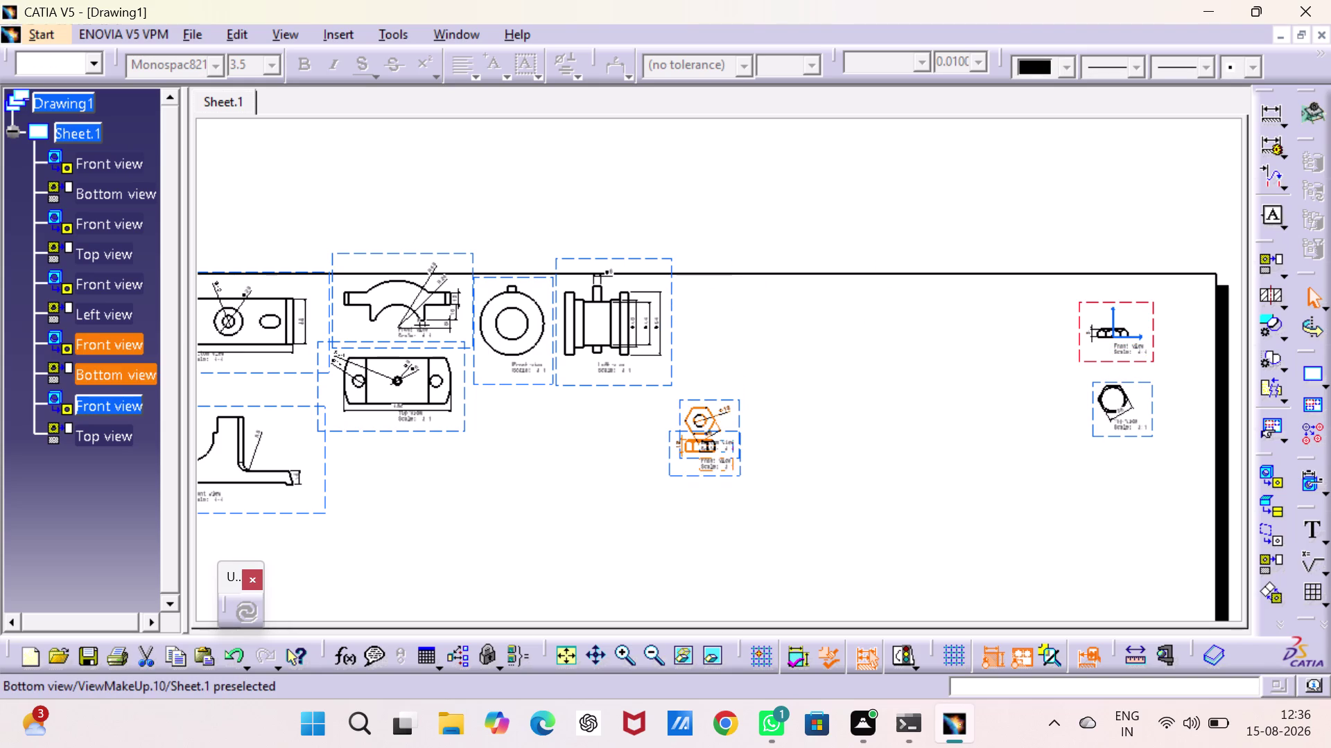
drag(740, 404, 750, 362)
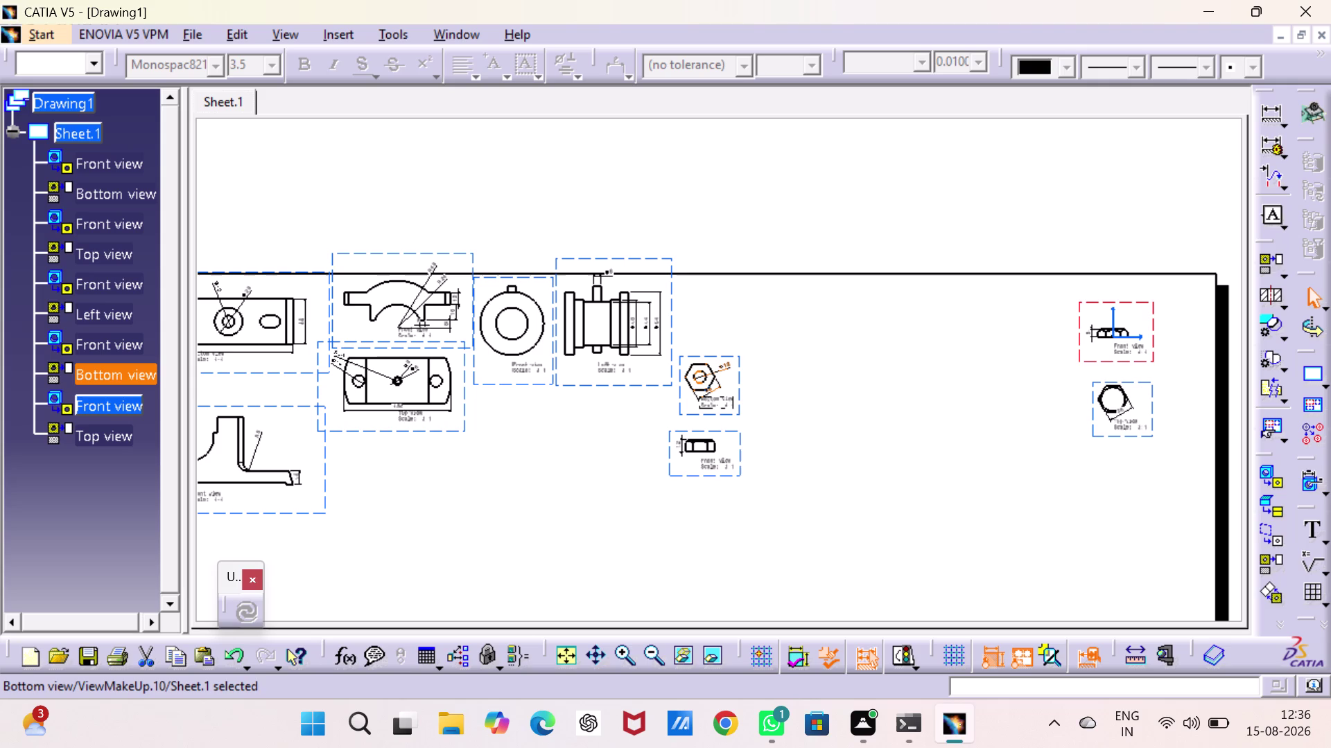
drag(737, 410, 854, 414)
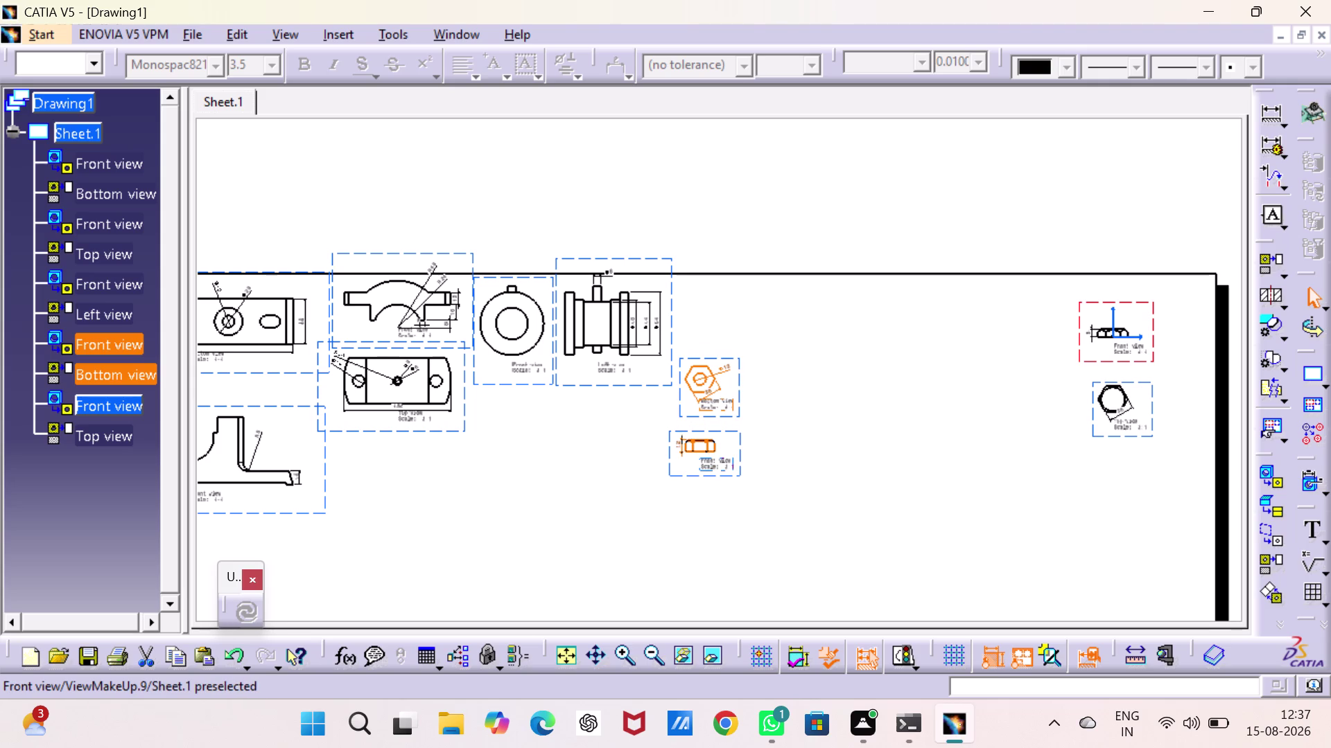
drag(743, 456, 1064, 411)
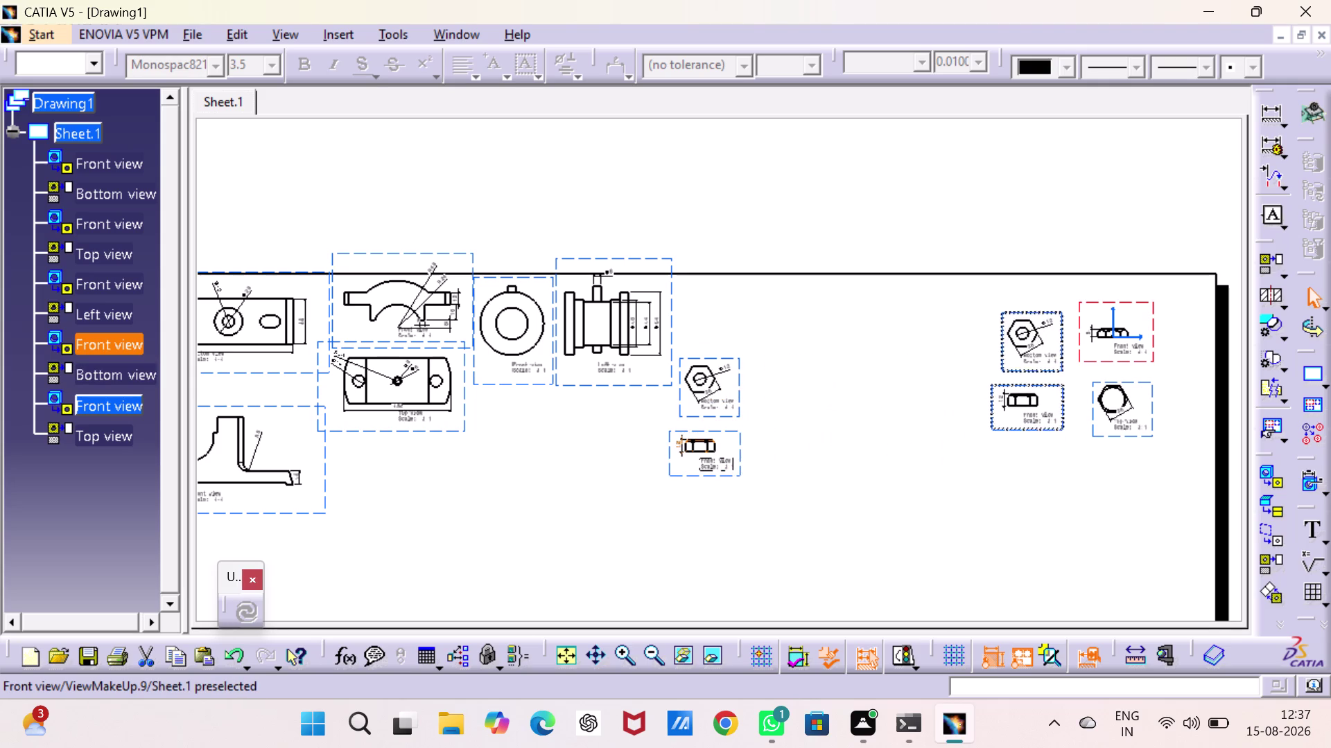
drag(1064, 410, 1022, 415)
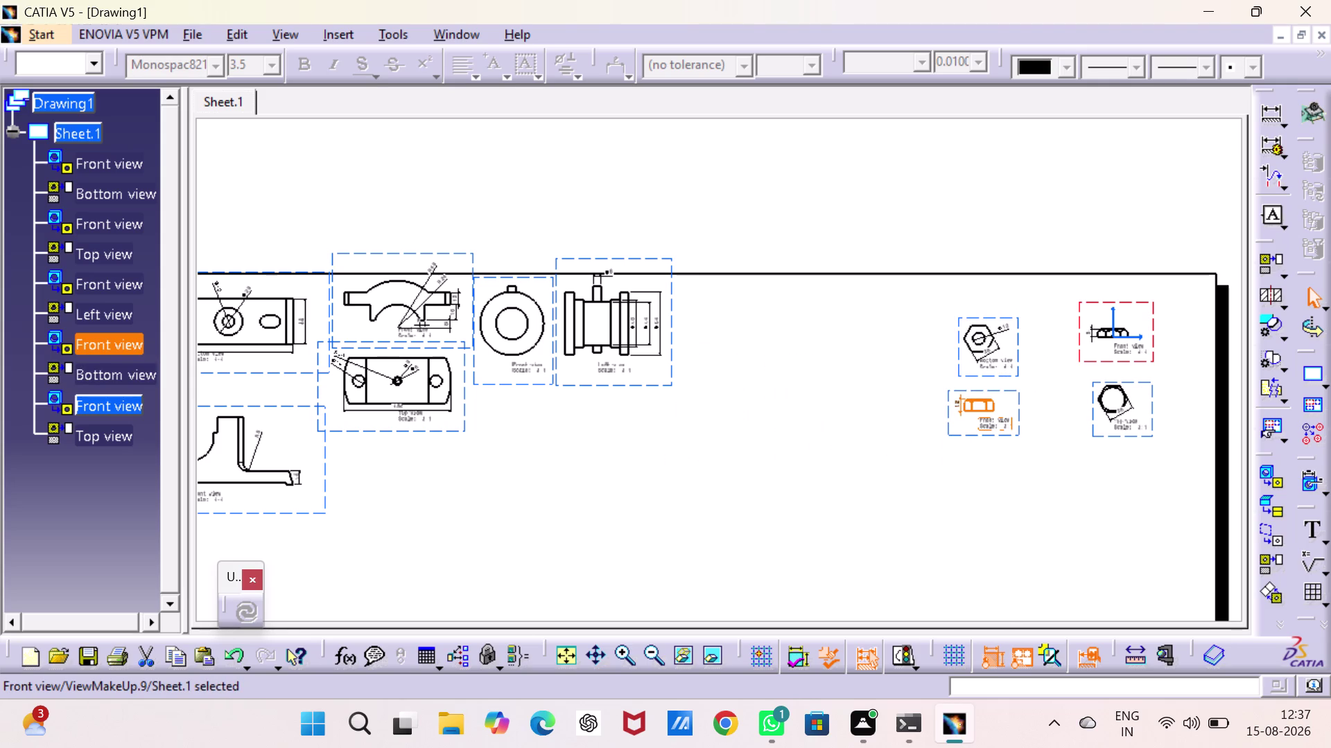
click(826, 544)
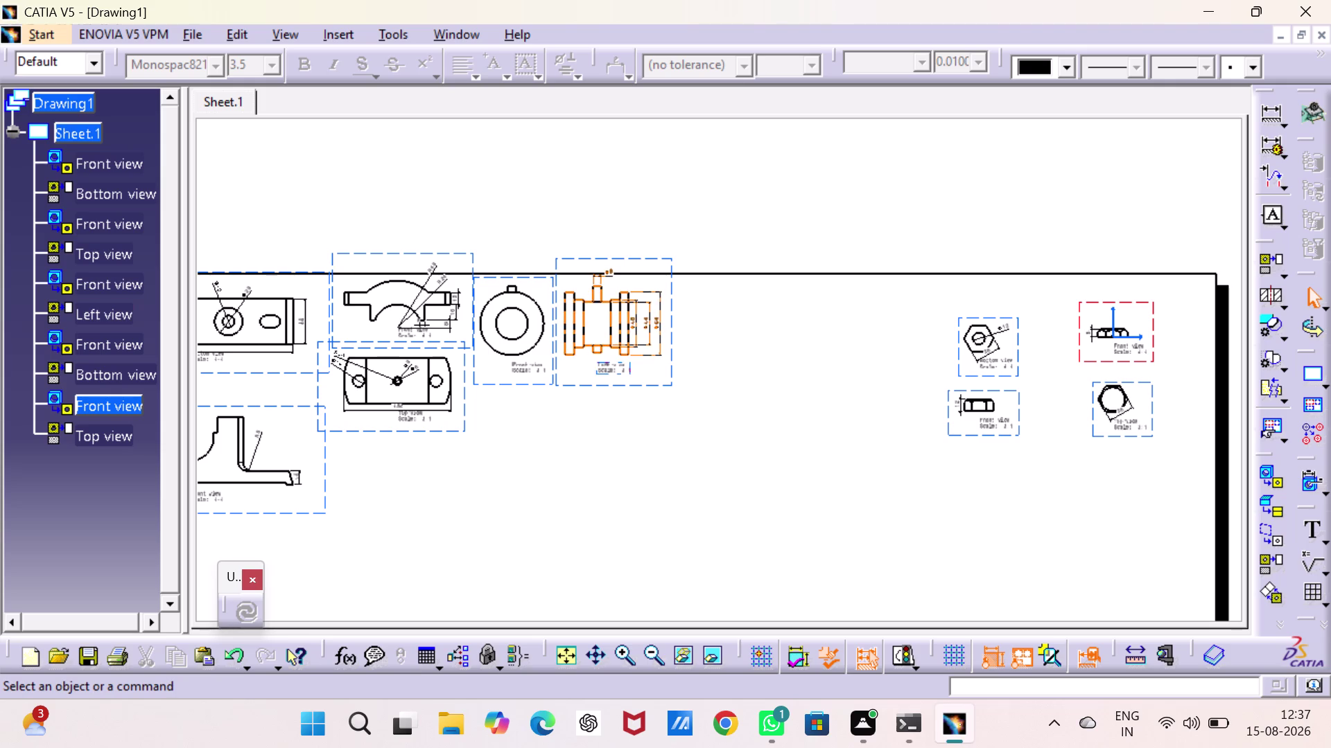
Move the round part's front and left views and the support views lower down.
drag(580, 388, 753, 465)
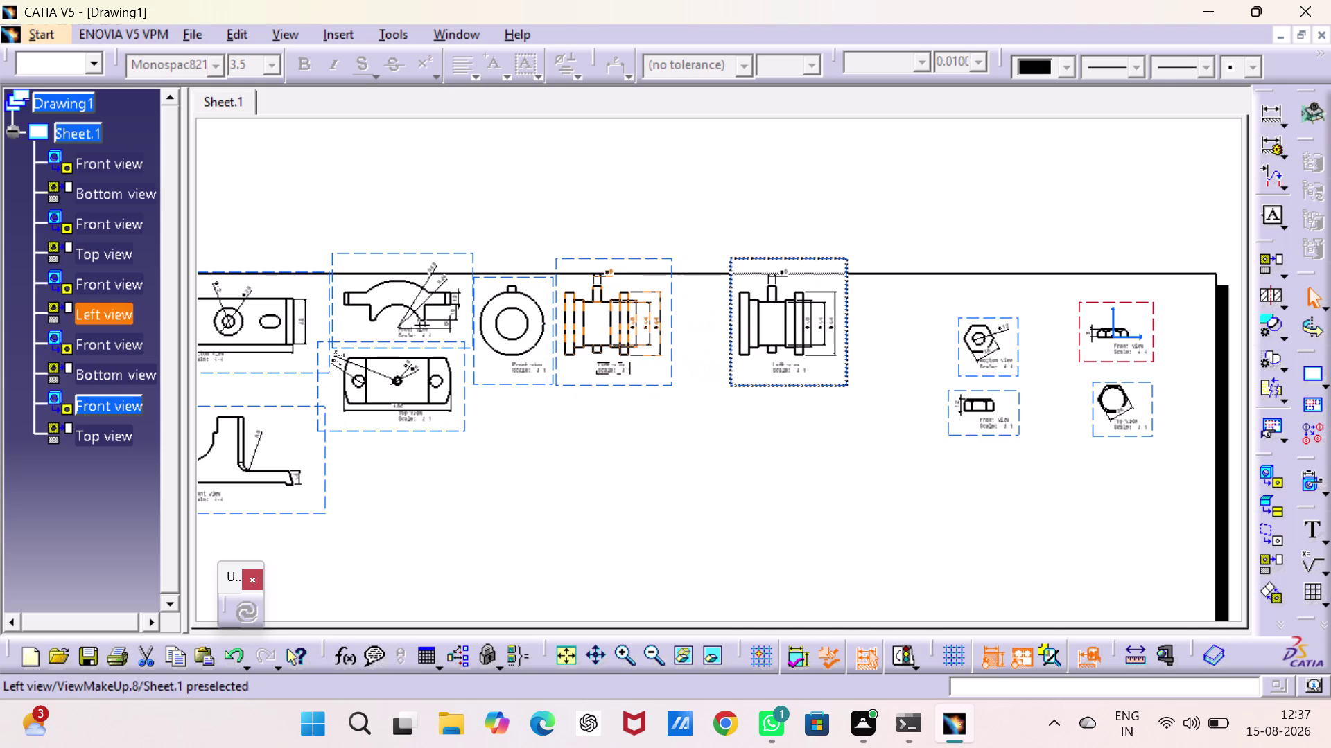
drag(753, 465, 752, 465)
drag(533, 384, 539, 482)
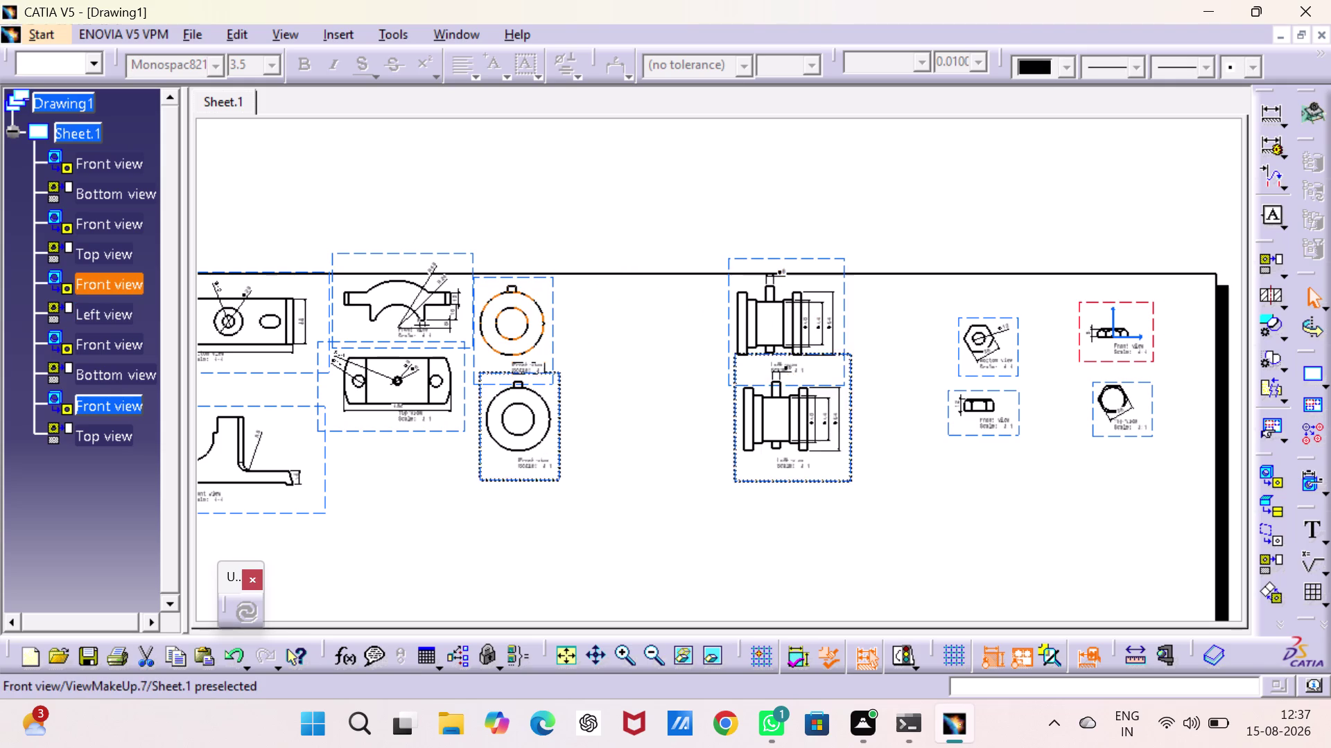
drag(539, 482, 537, 589)
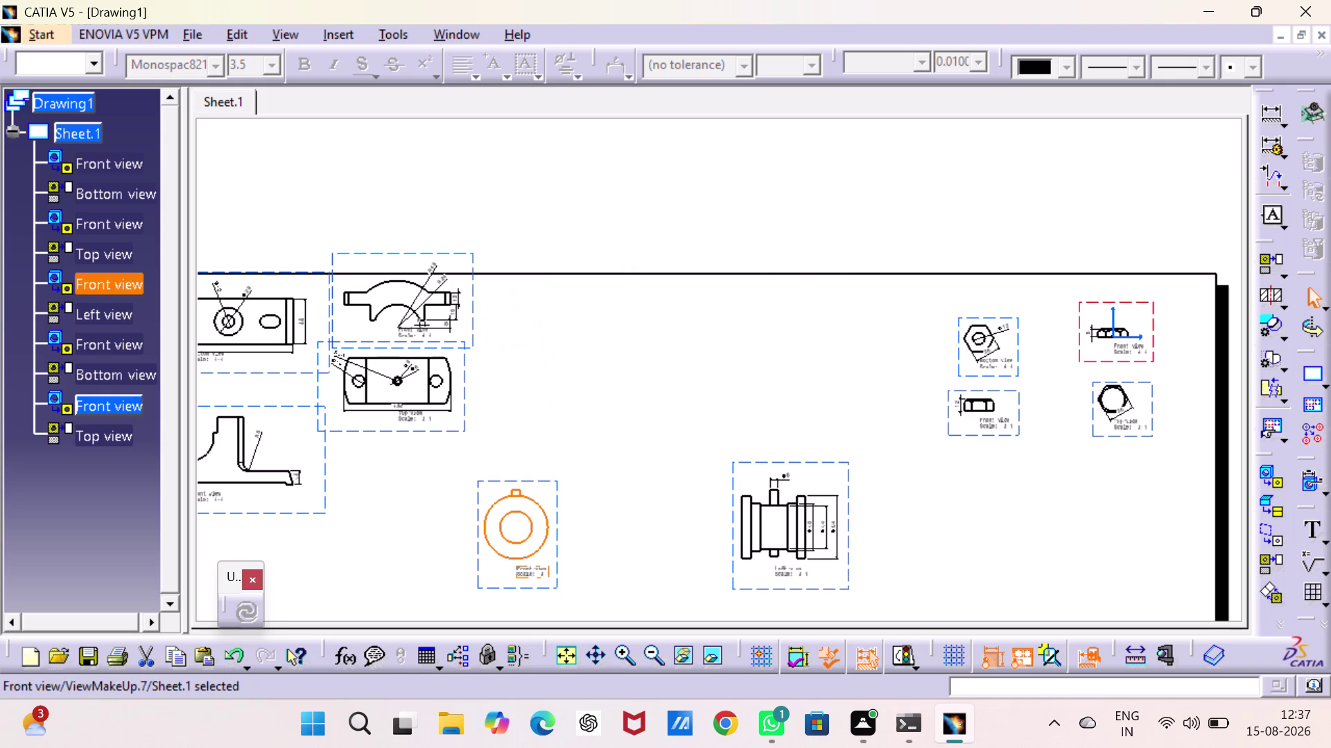
drag(476, 310, 601, 356)
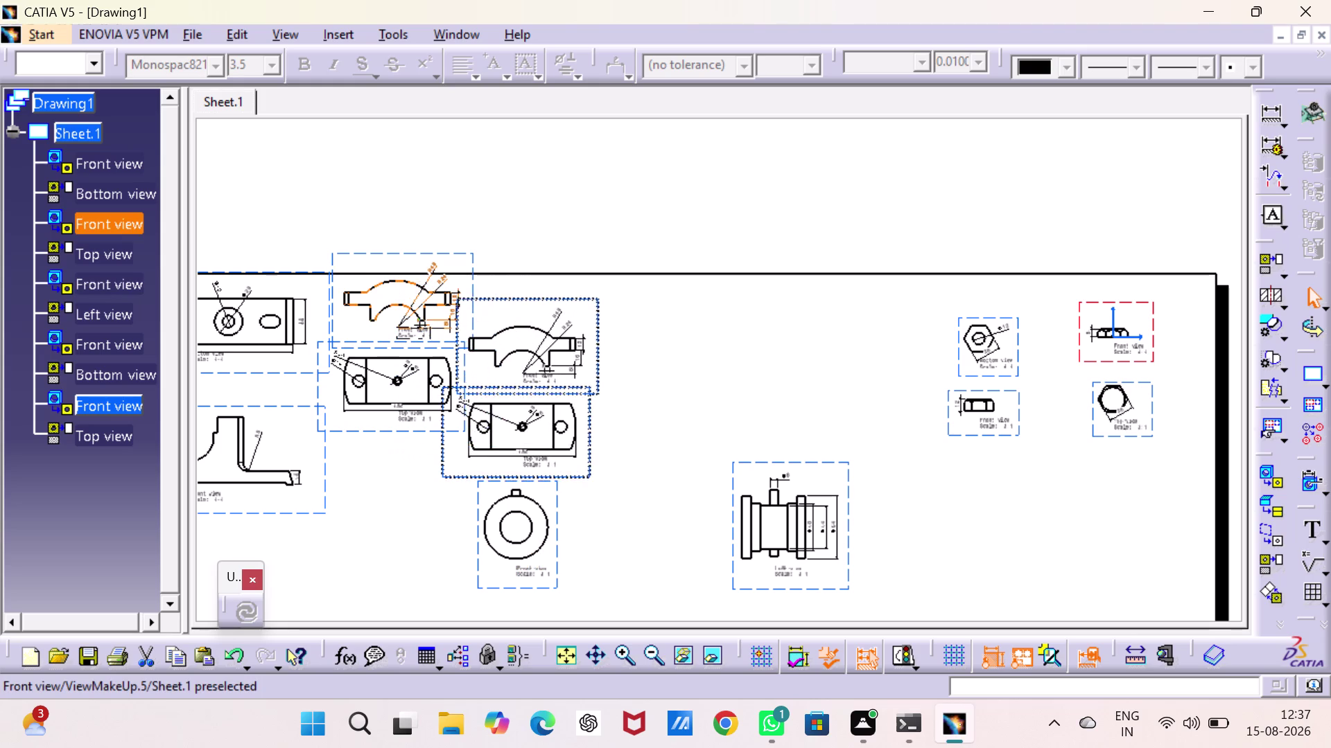
drag(601, 356, 602, 347)
middle_drag(657, 394, 716, 217)
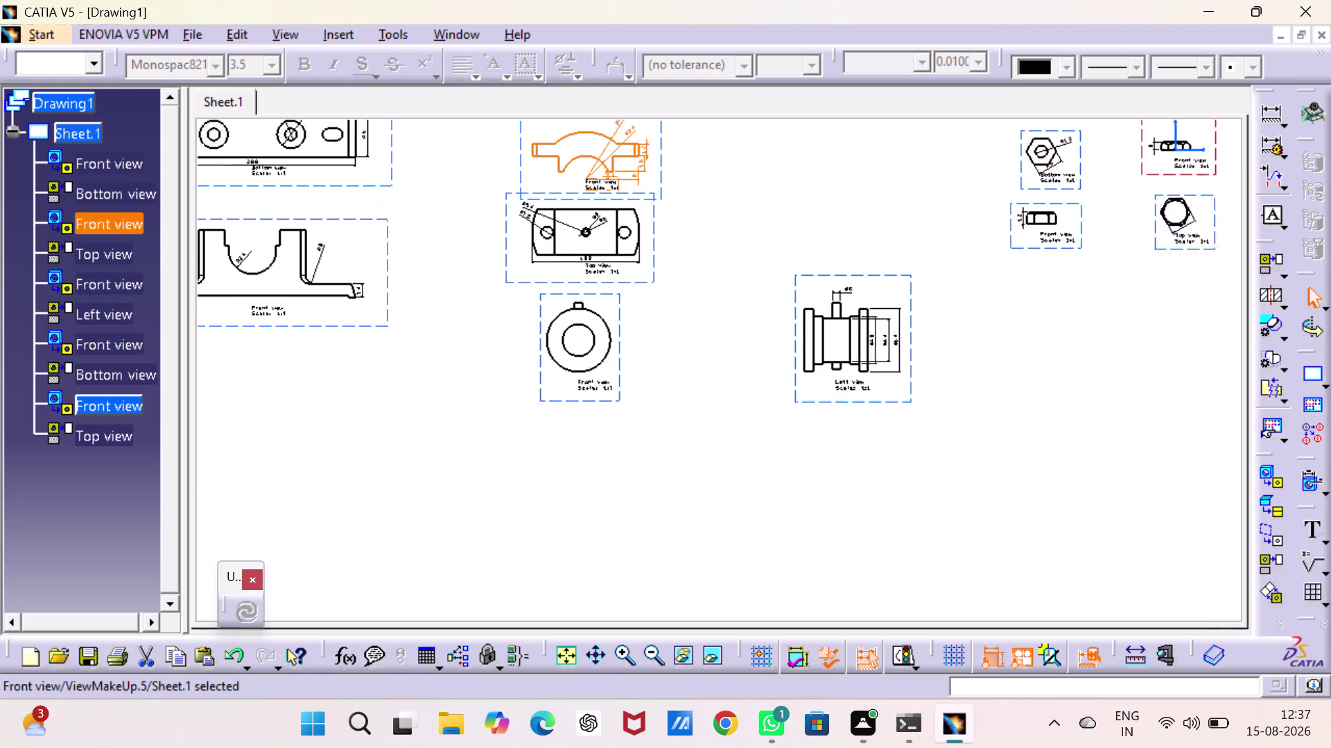
middle_drag(716, 216, 720, 189)
Lower the round front view further and pan to review the whole layout.
drag(616, 384, 613, 464)
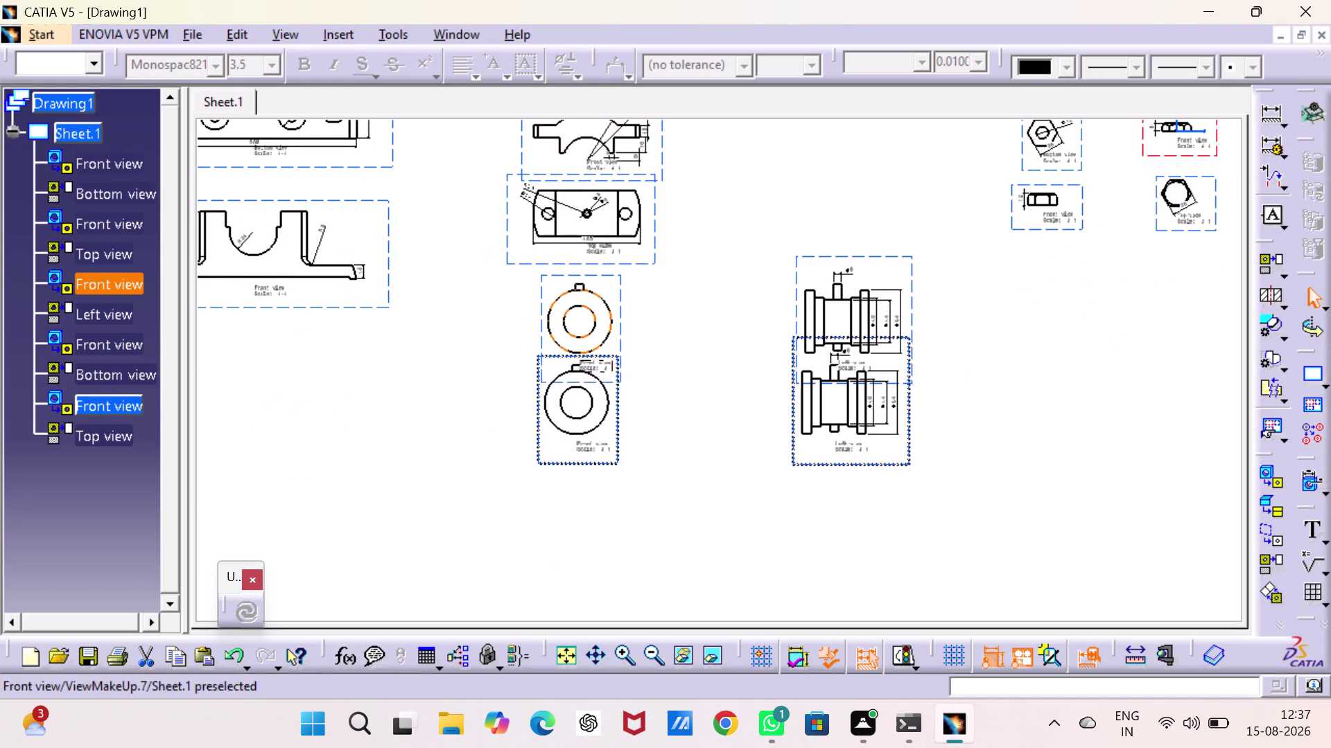
drag(612, 465, 612, 471)
drag(652, 261, 641, 287)
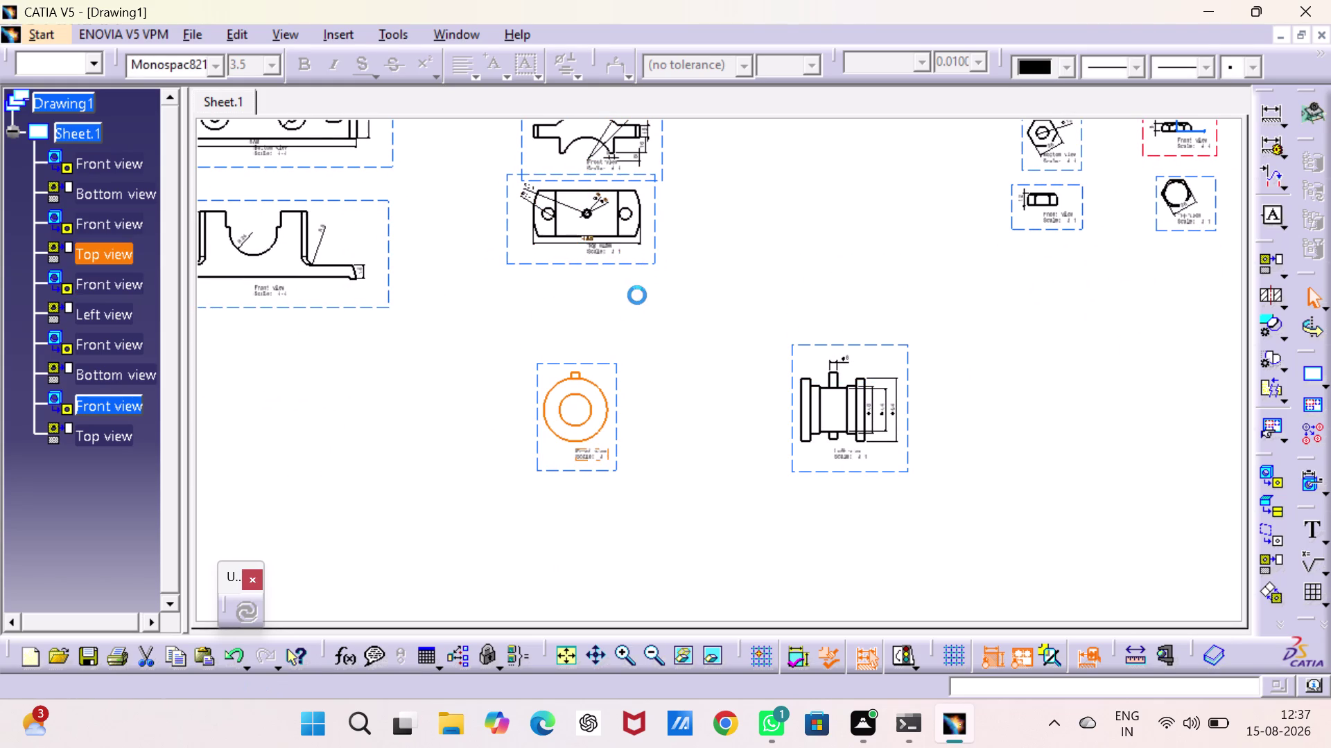
drag(641, 288, 623, 322)
middle_drag(719, 207, 630, 60)
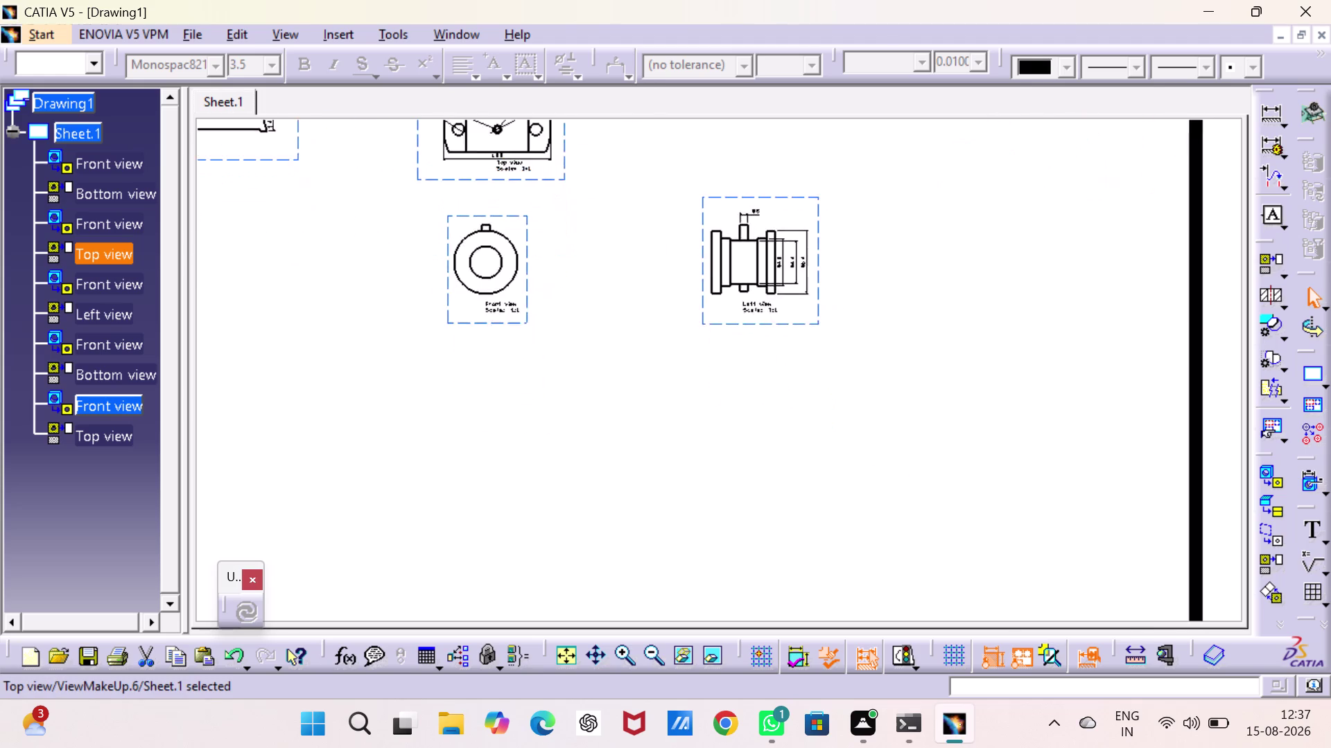
middle_drag(630, 59, 757, 252)
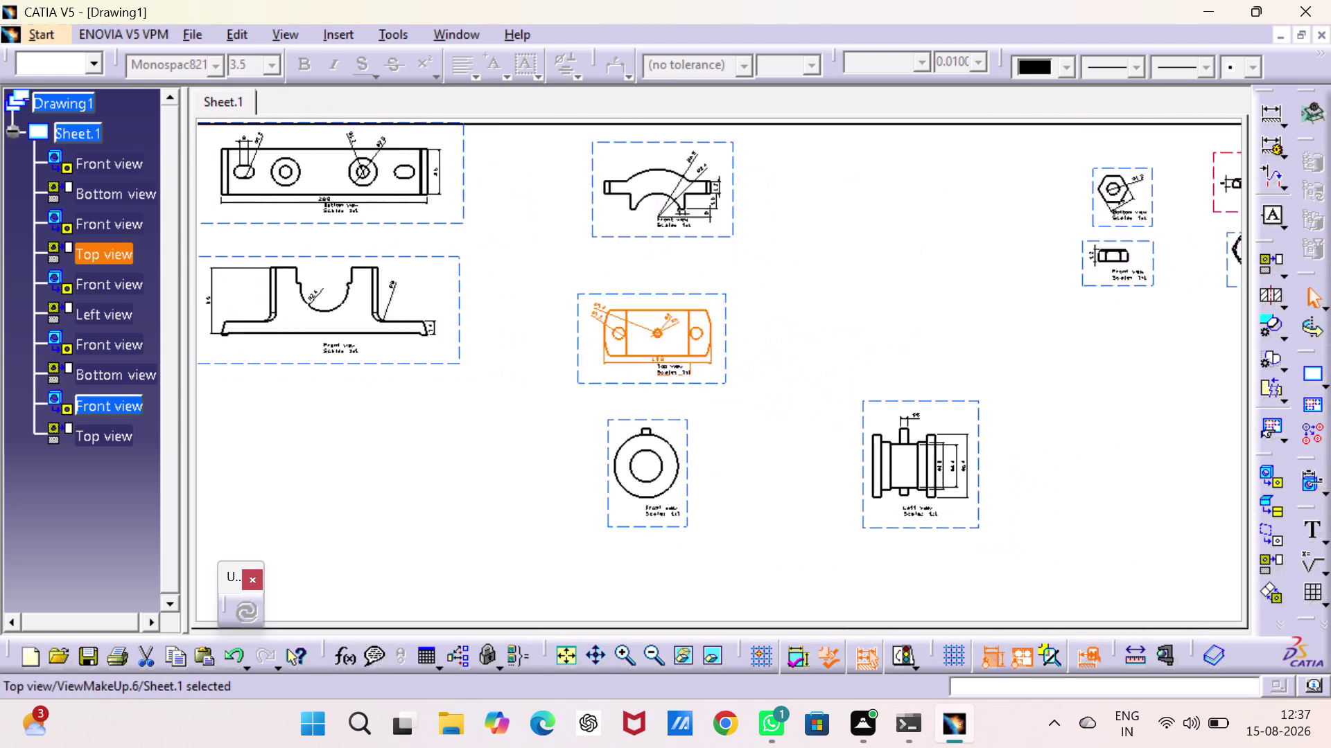
middle_drag(758, 252, 639, 280)
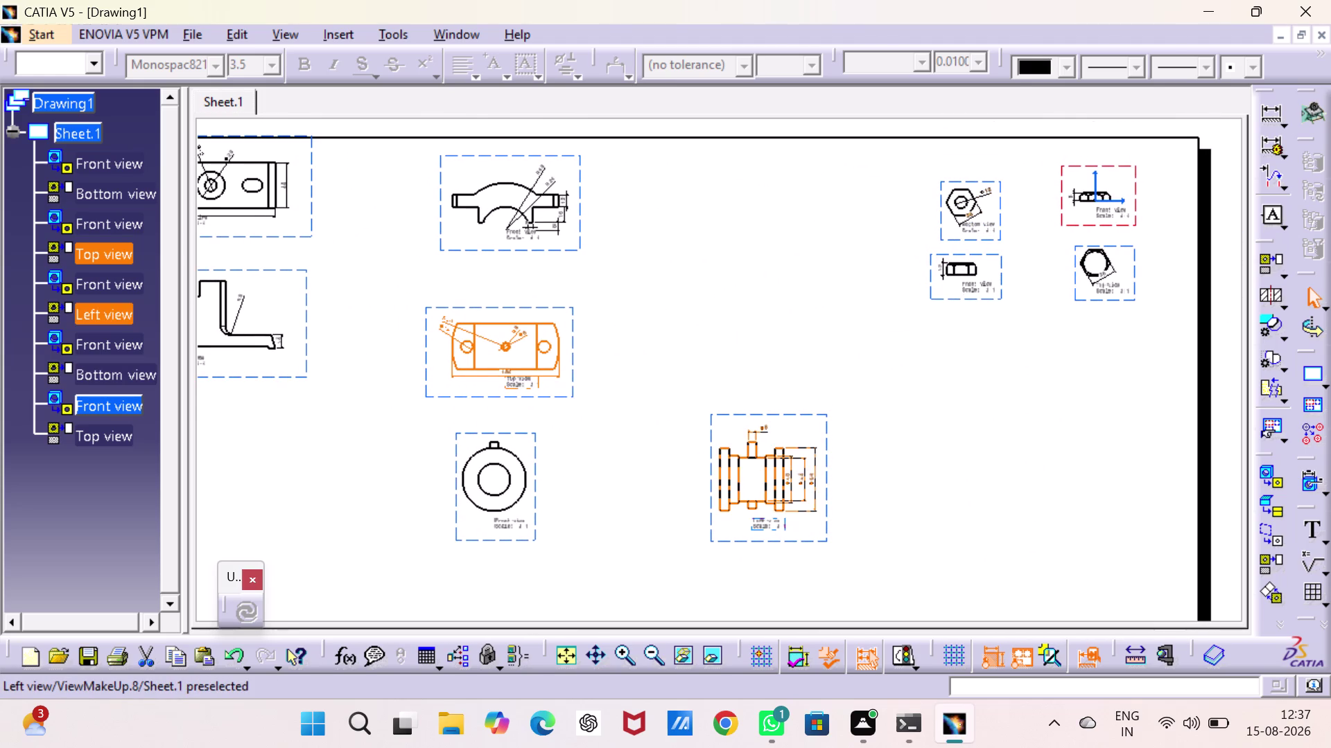
Shift the round front and left views toward the right side of the sheet.
drag(803, 411, 1024, 365)
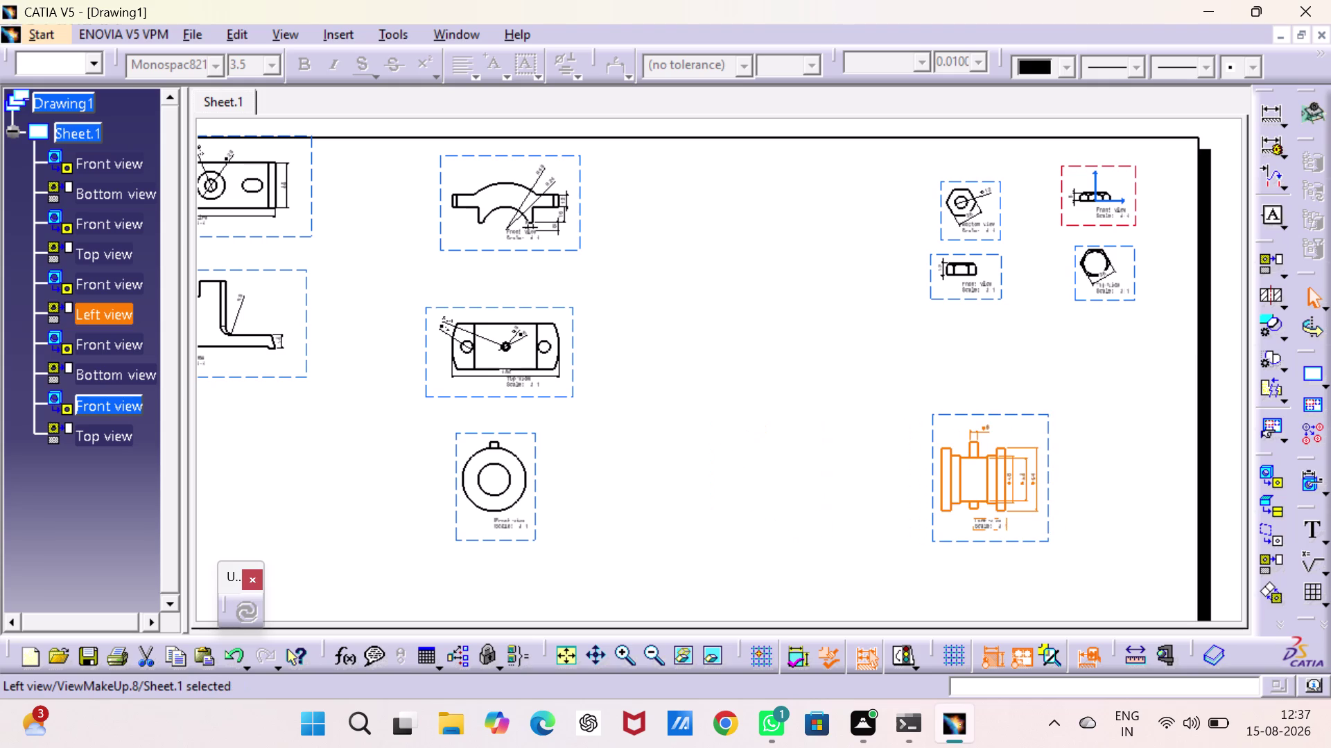
drag(533, 438, 709, 434)
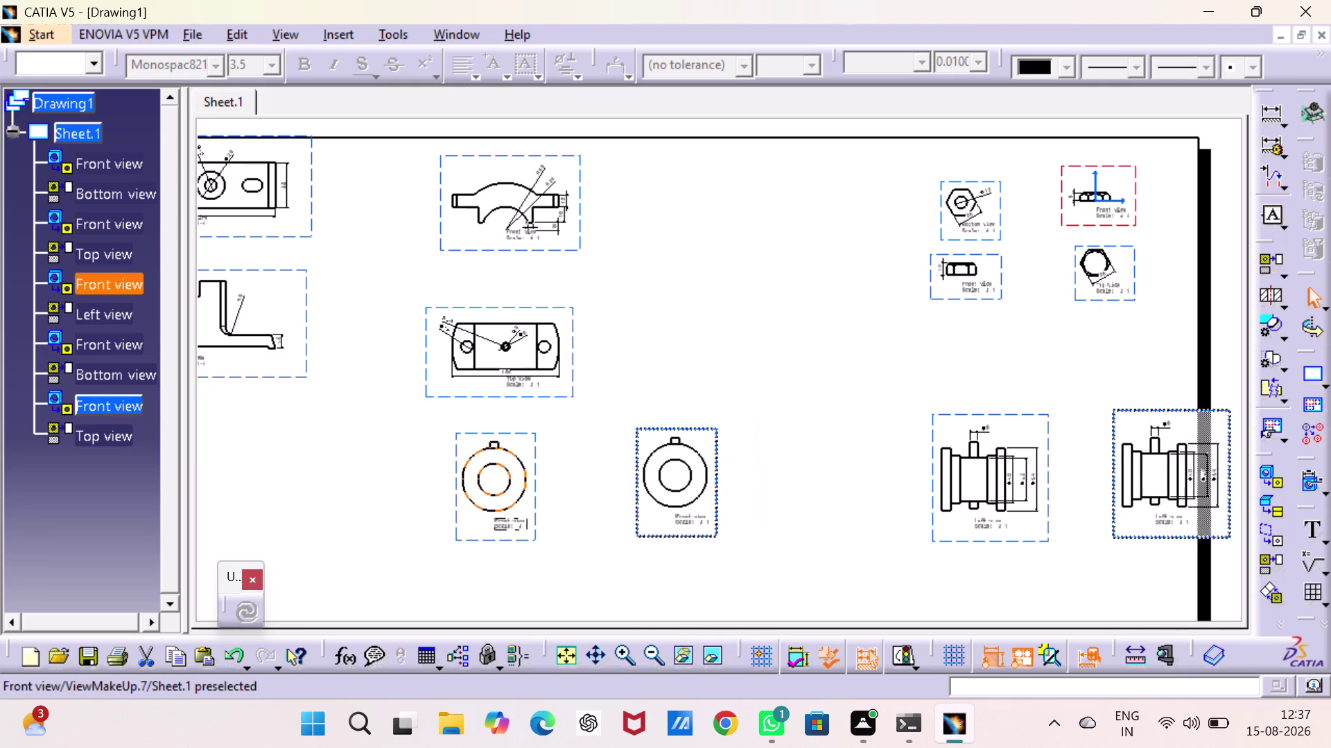
drag(709, 434, 674, 424)
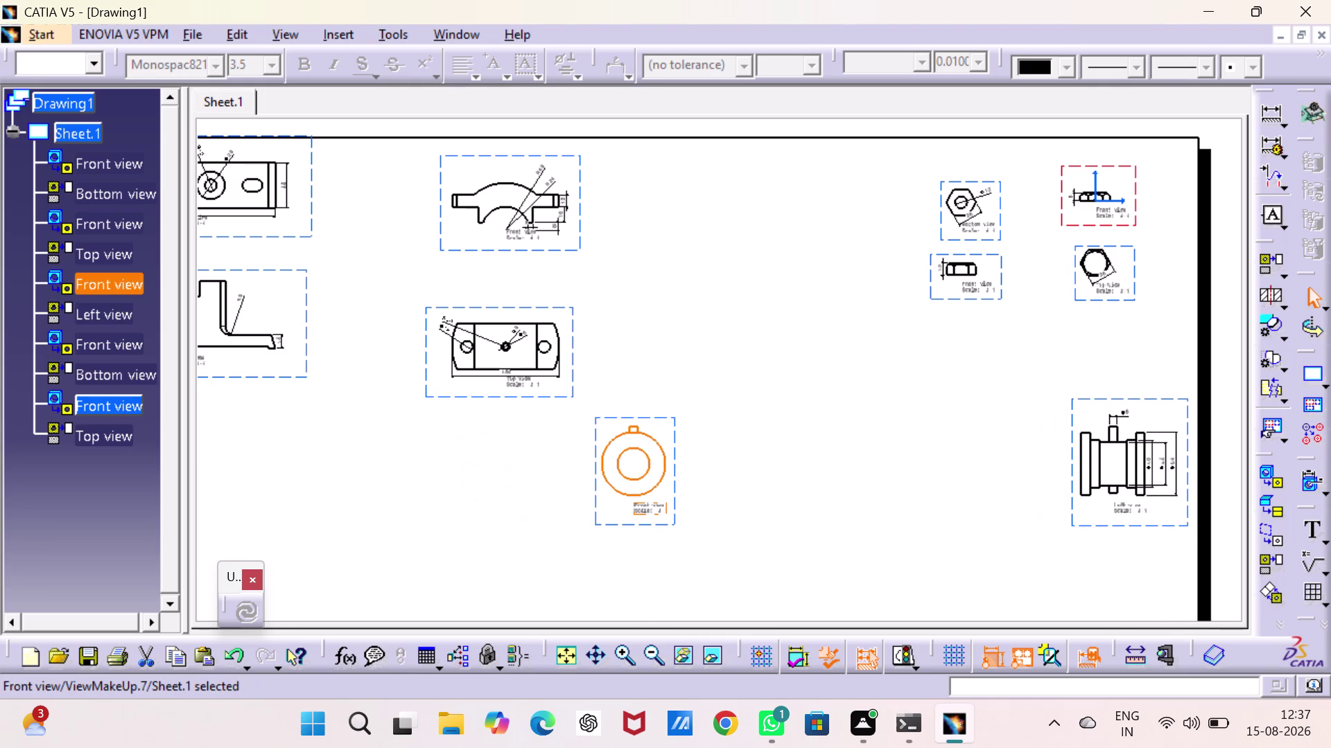
drag(1071, 449, 913, 448)
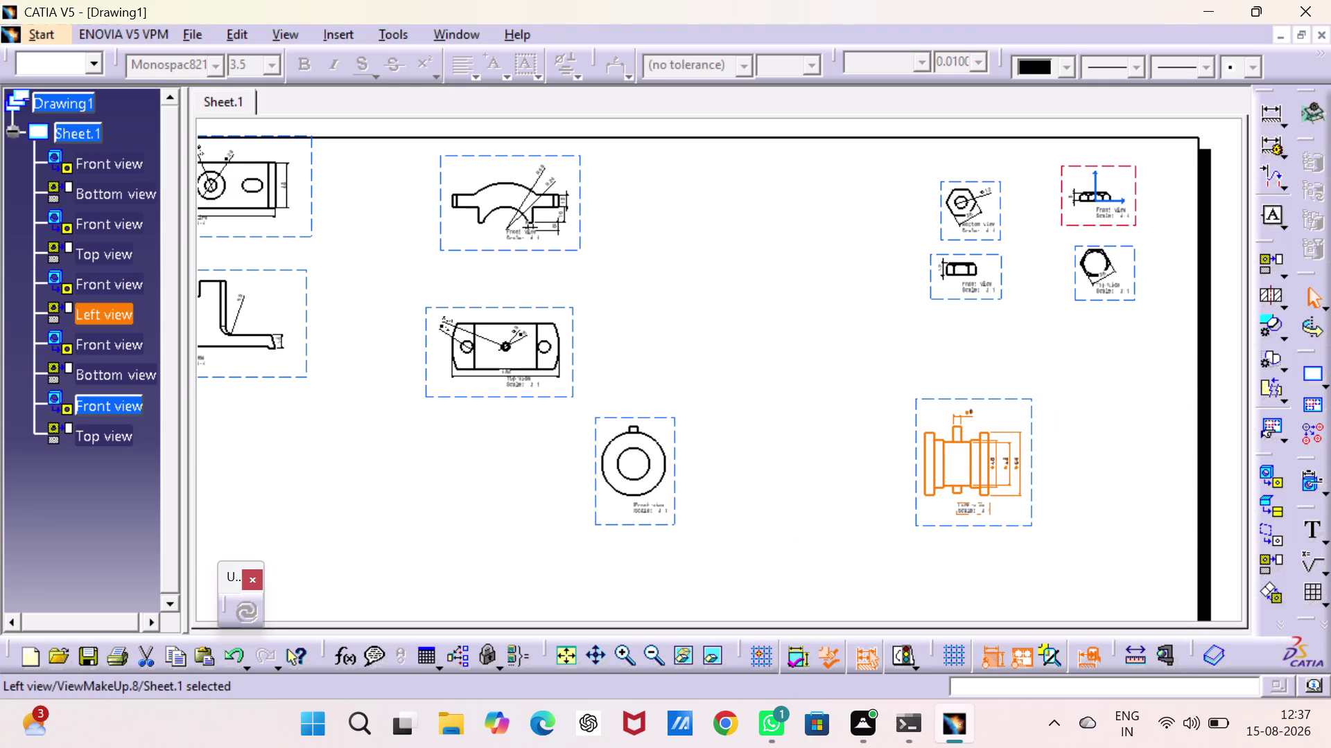
drag(666, 415, 776, 388)
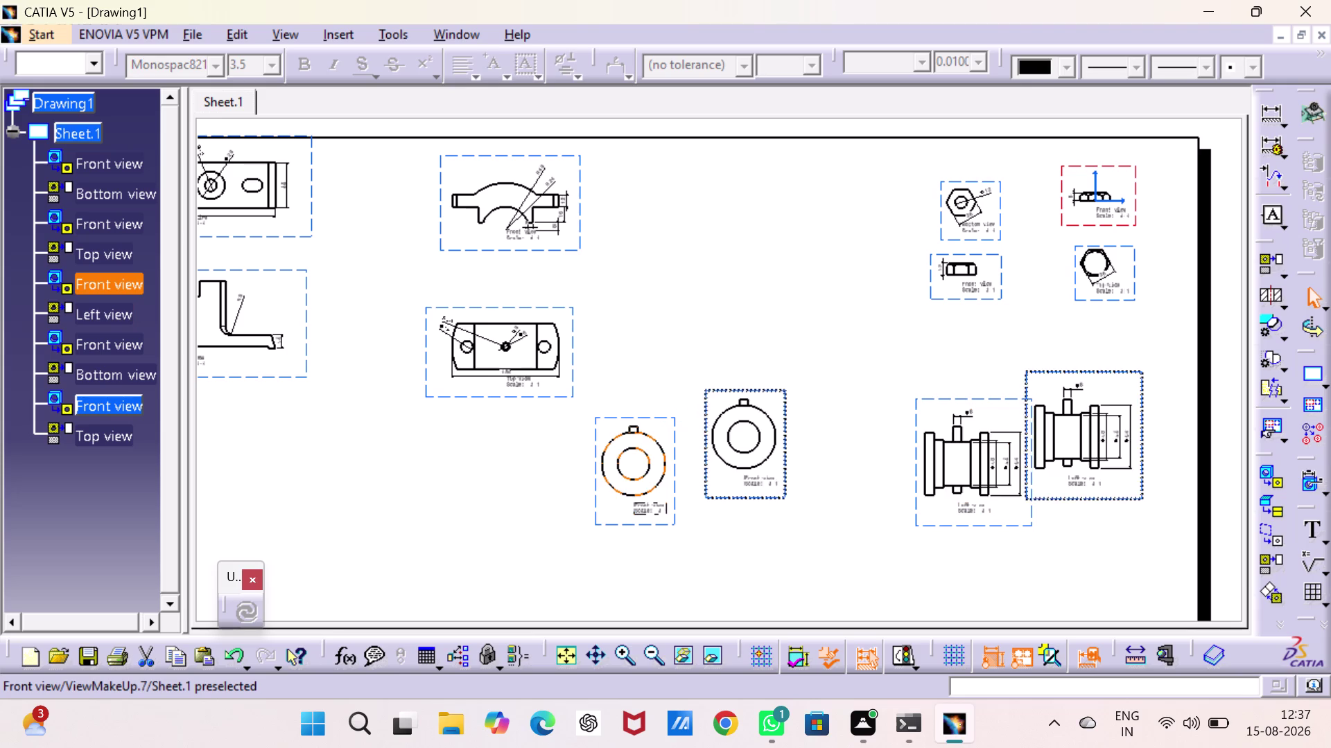
drag(777, 388, 777, 388)
middle_drag(784, 375, 961, 311)
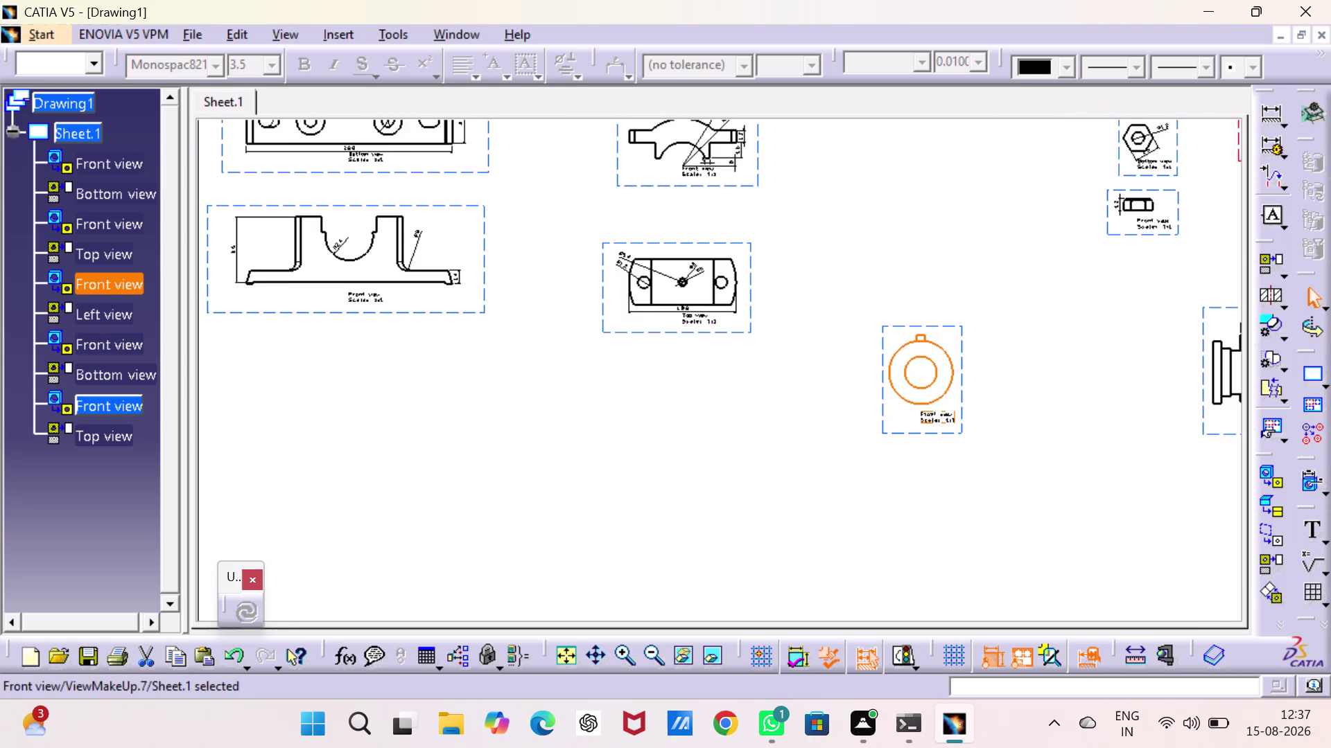
middle_drag(961, 310, 943, 271)
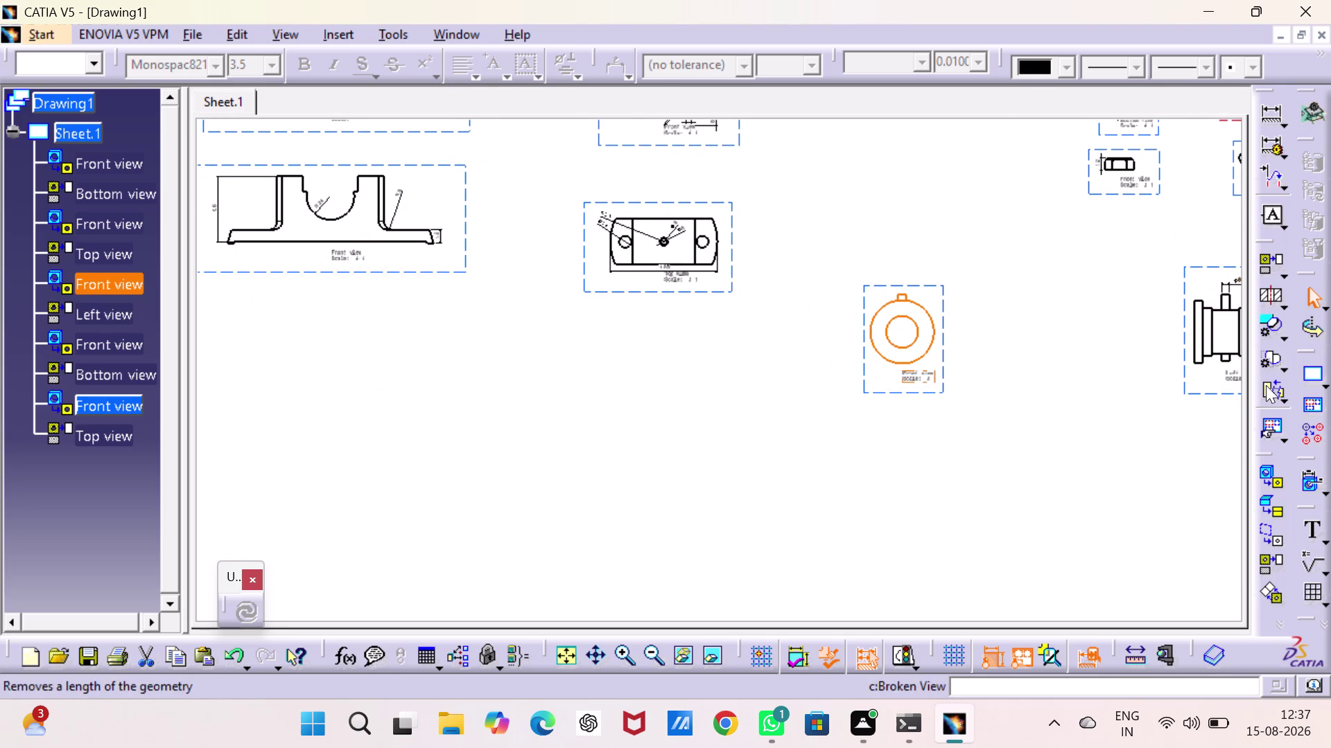
click(1271, 477)
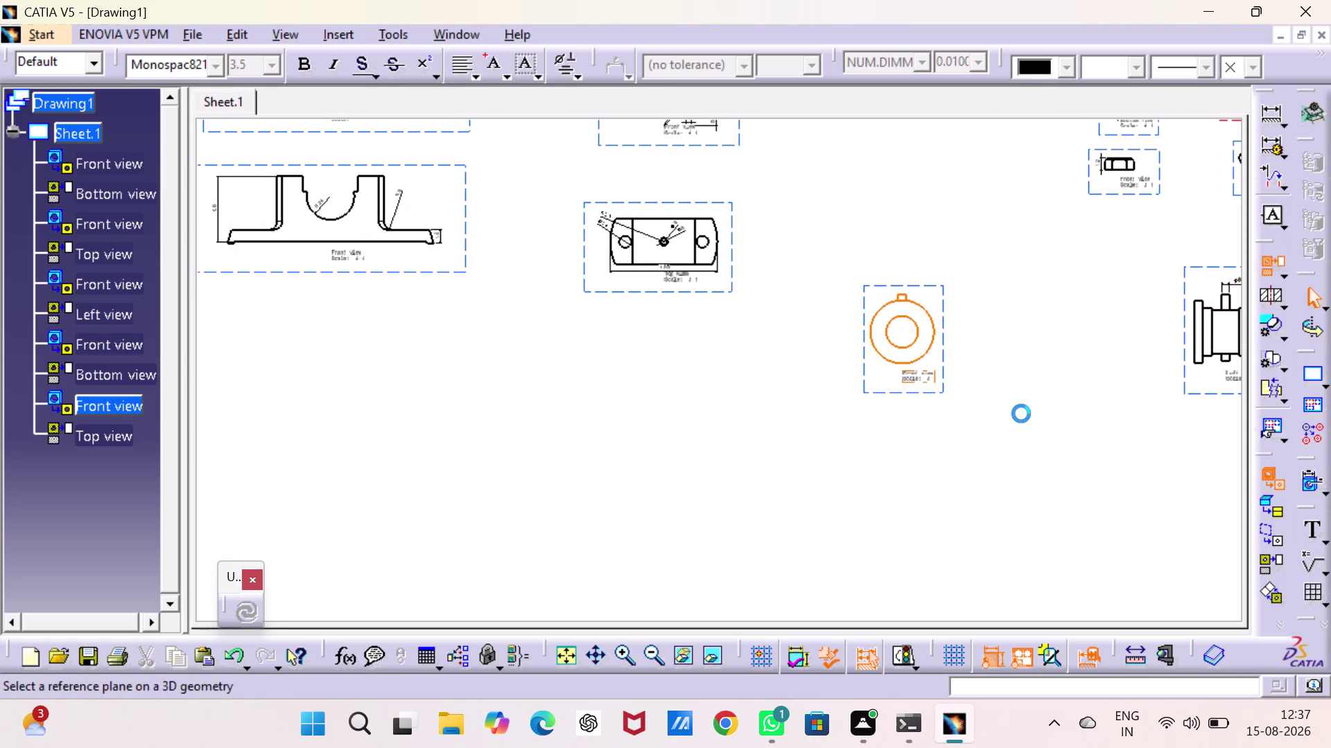
Check the plummer block assembly window, then return to the Drawing1 sheet.
click(443, 32)
click(463, 291)
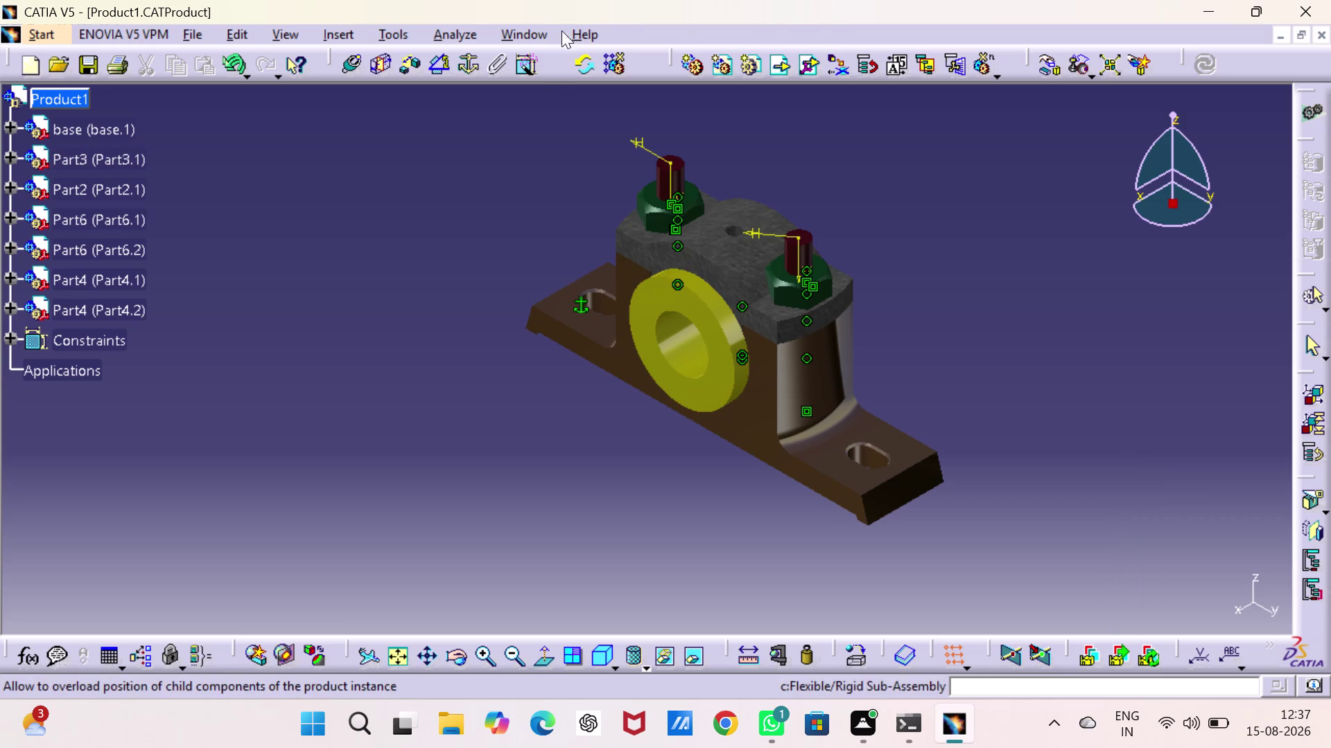
click(517, 28)
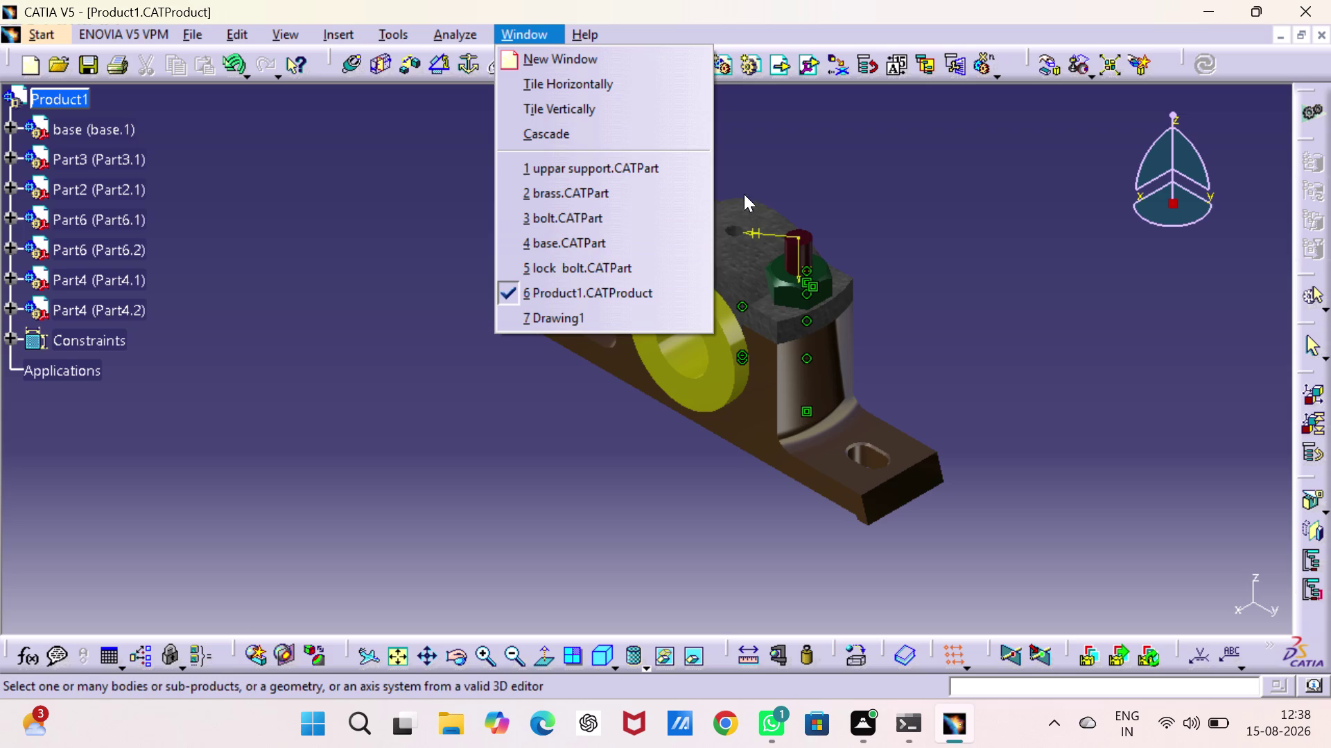
click(936, 187)
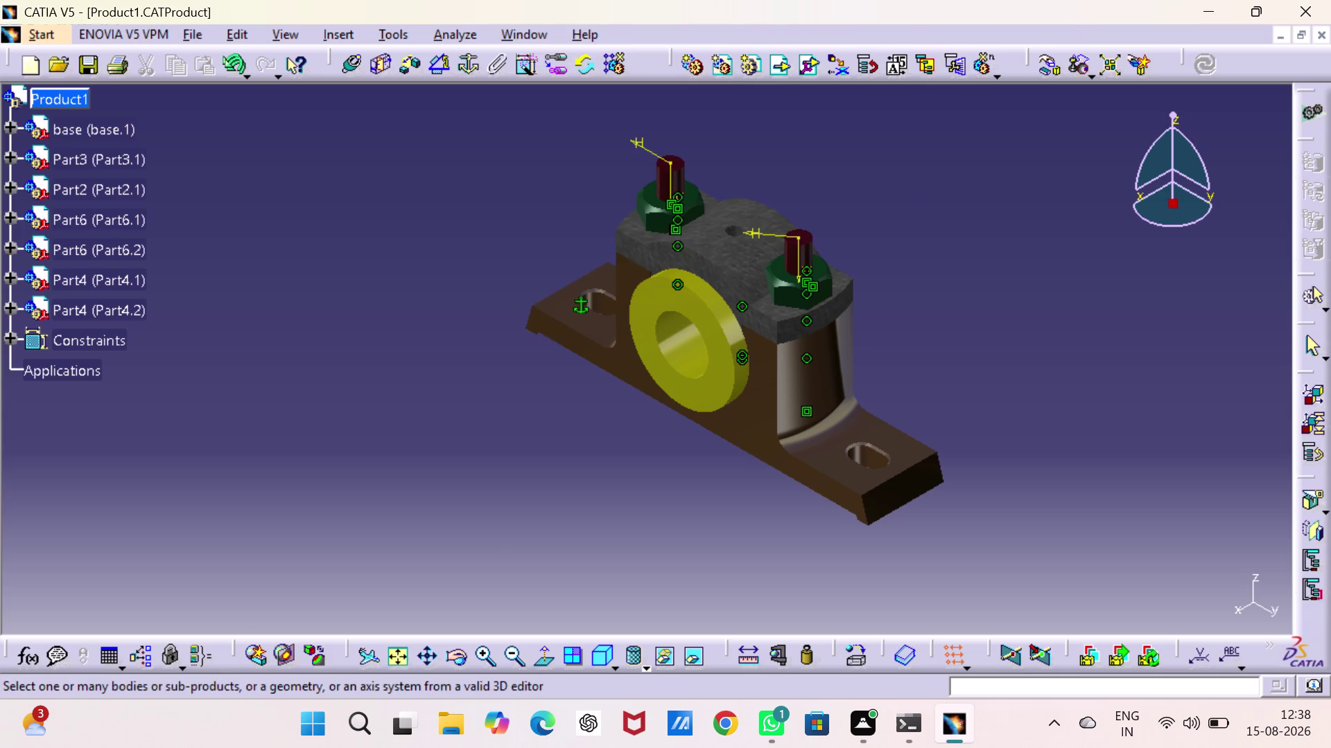
click(506, 26)
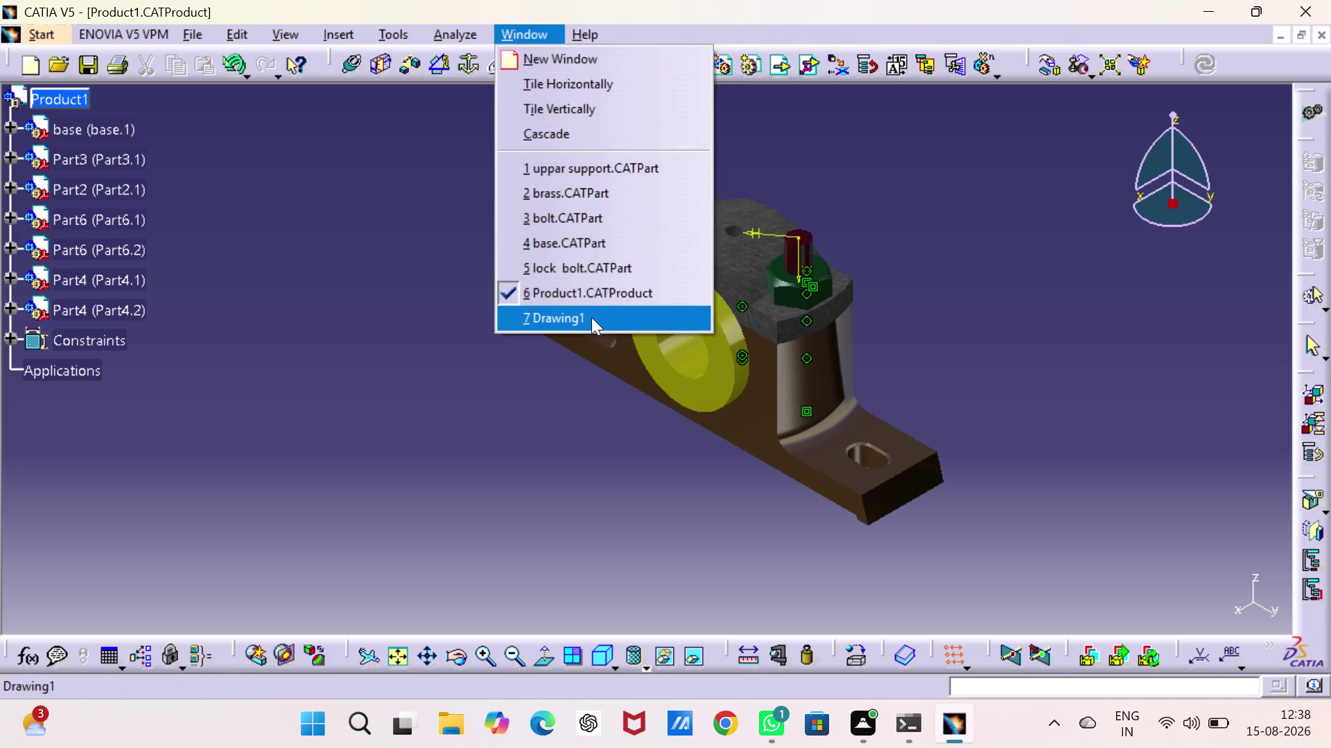
click(591, 318)
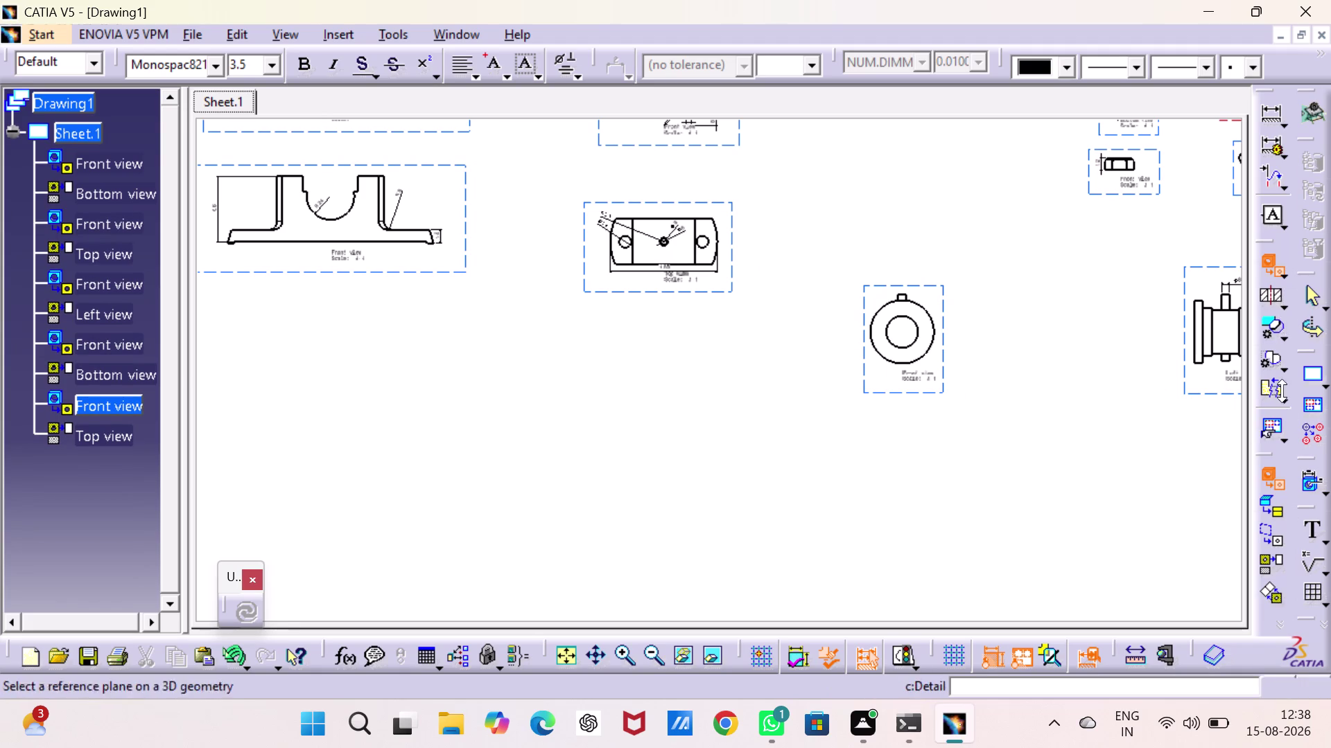
Start an Isometric View and pick the Product1 assembly as its source.
click(1284, 273)
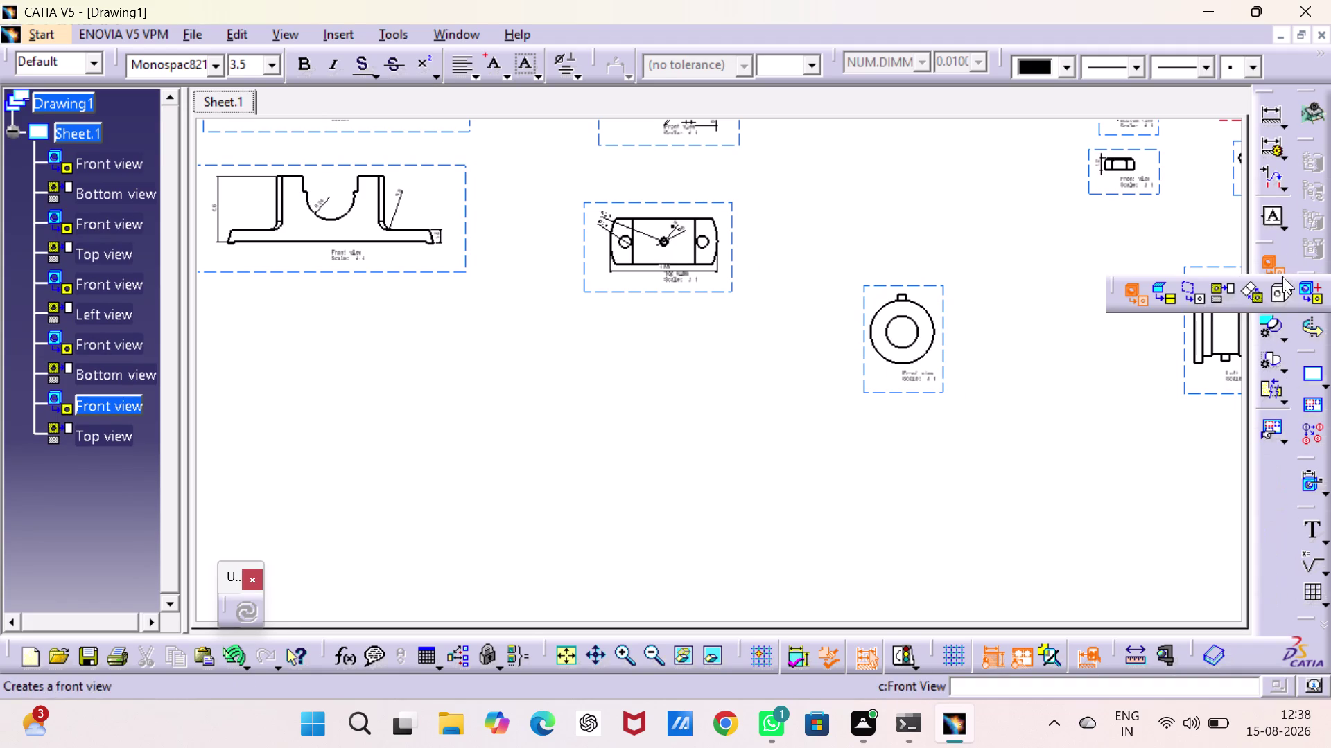
click(1271, 293)
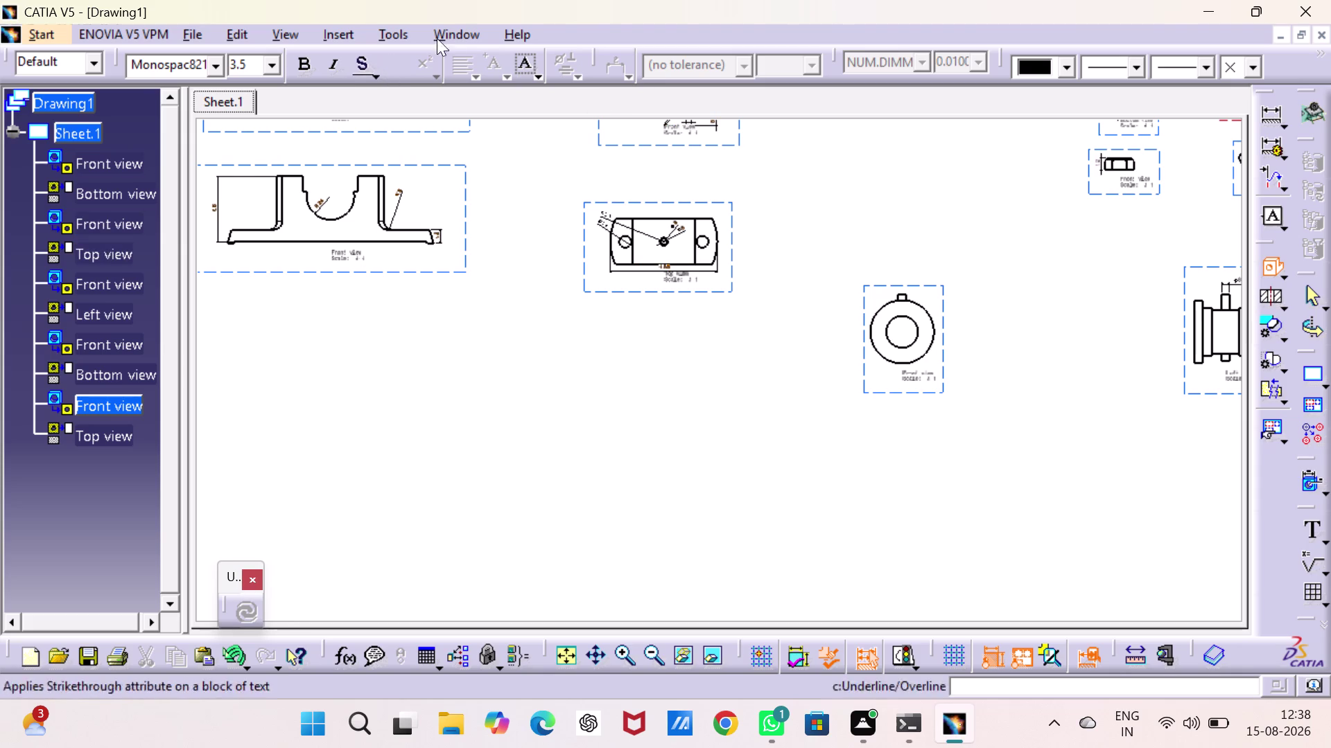
click(456, 32)
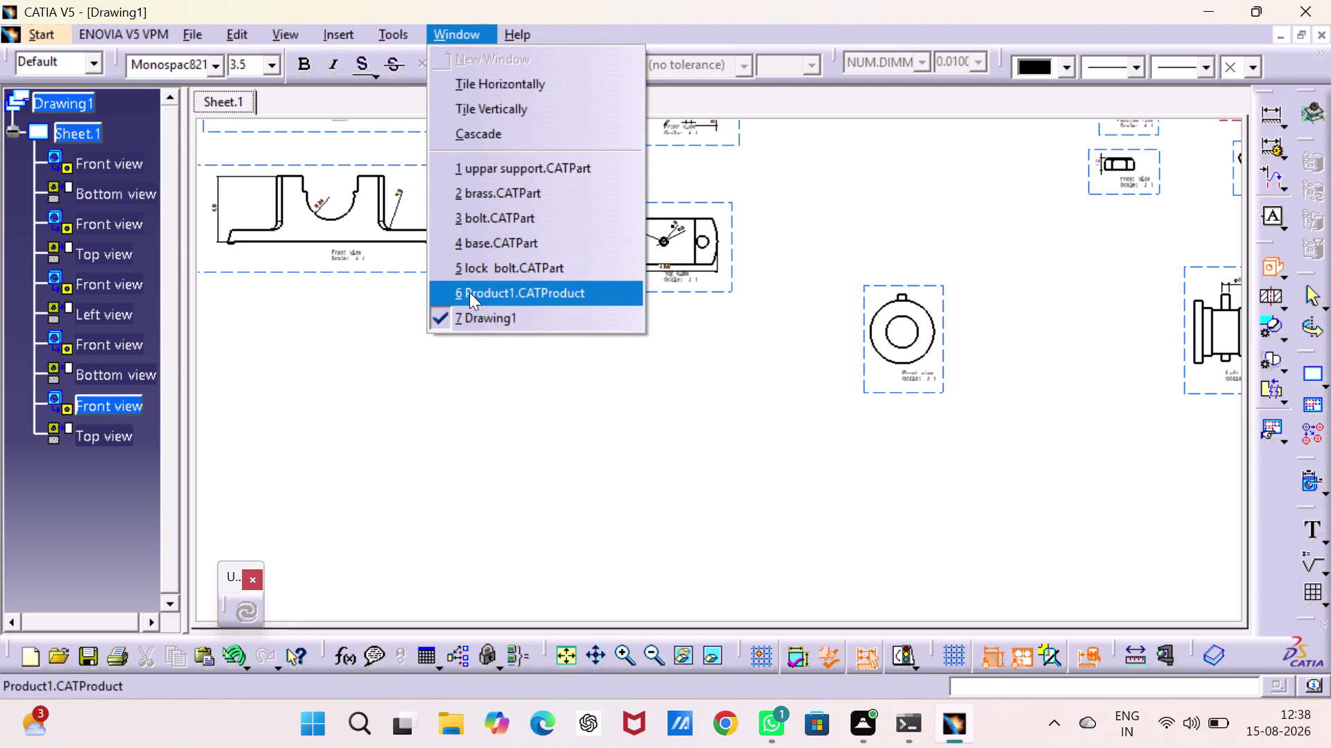
click(469, 293)
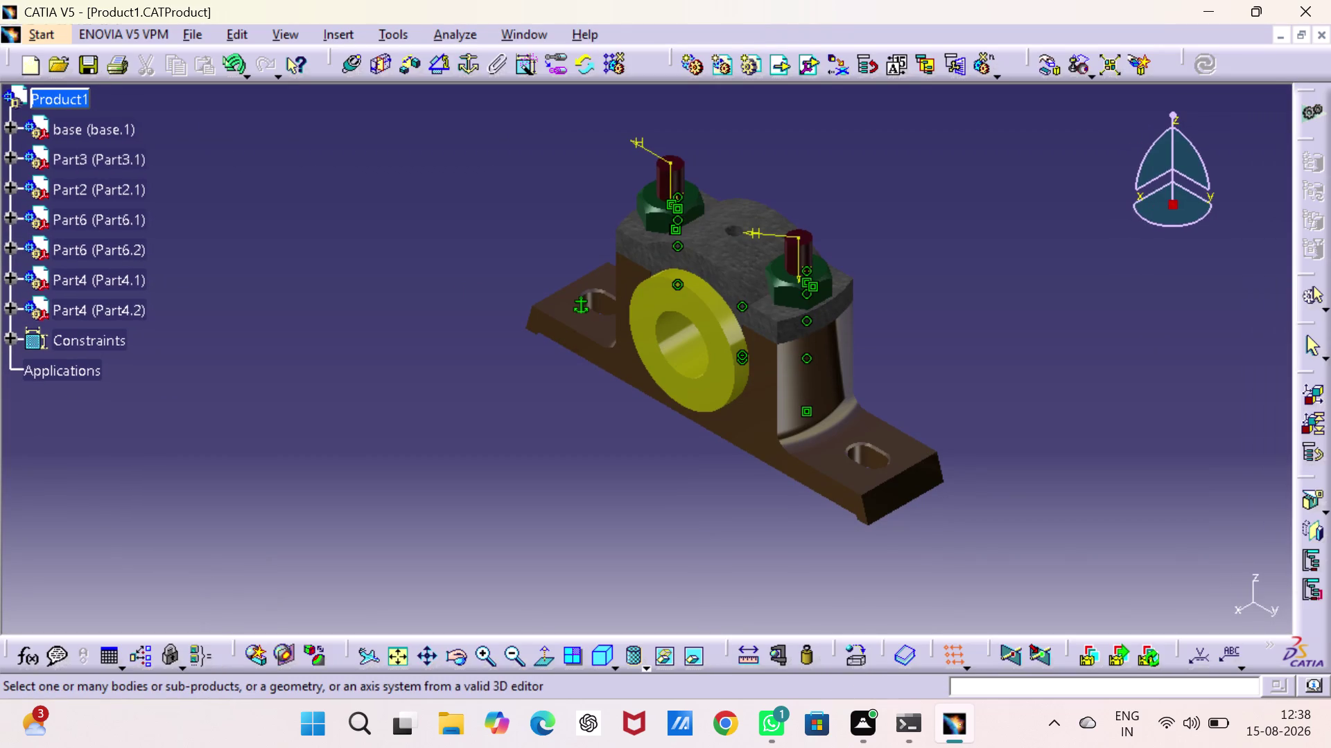
click(717, 340)
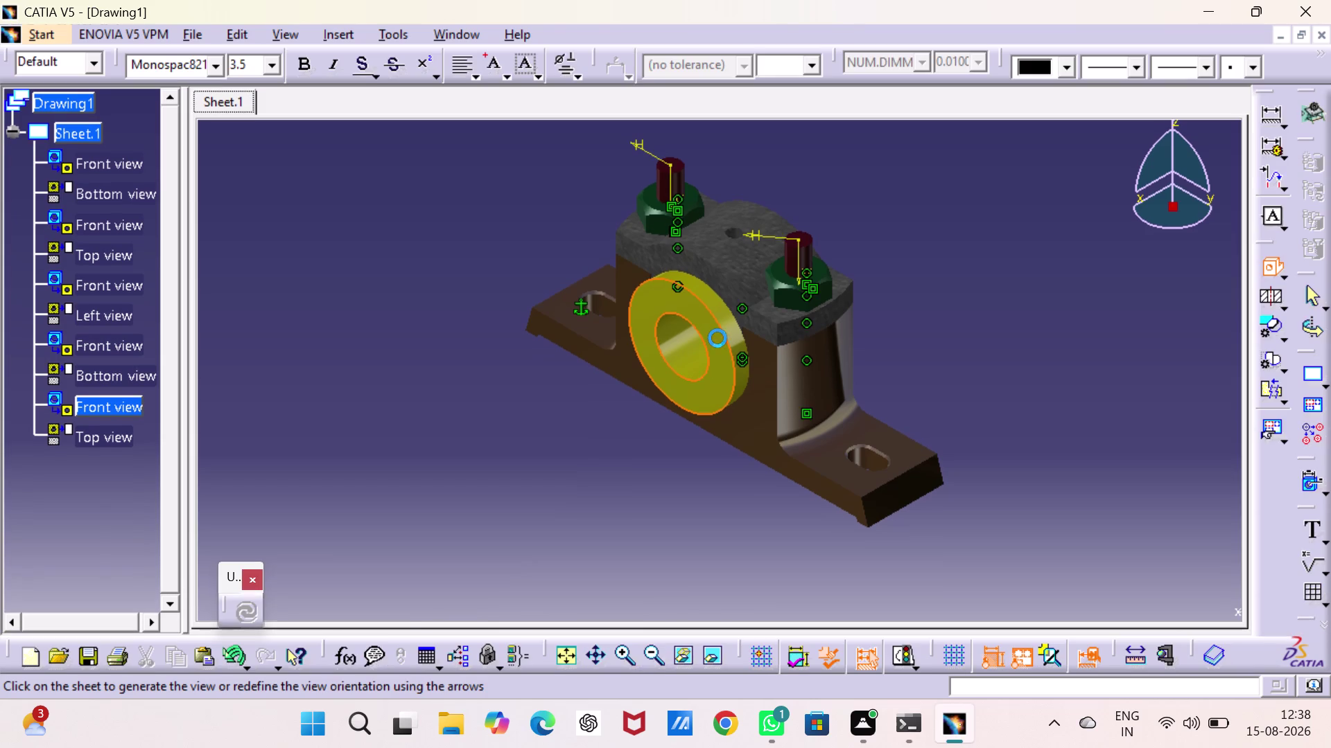
Place the assembly's isometric view near the sheet middle and begin saving the drawing.
middle_drag(714, 318, 874, 129)
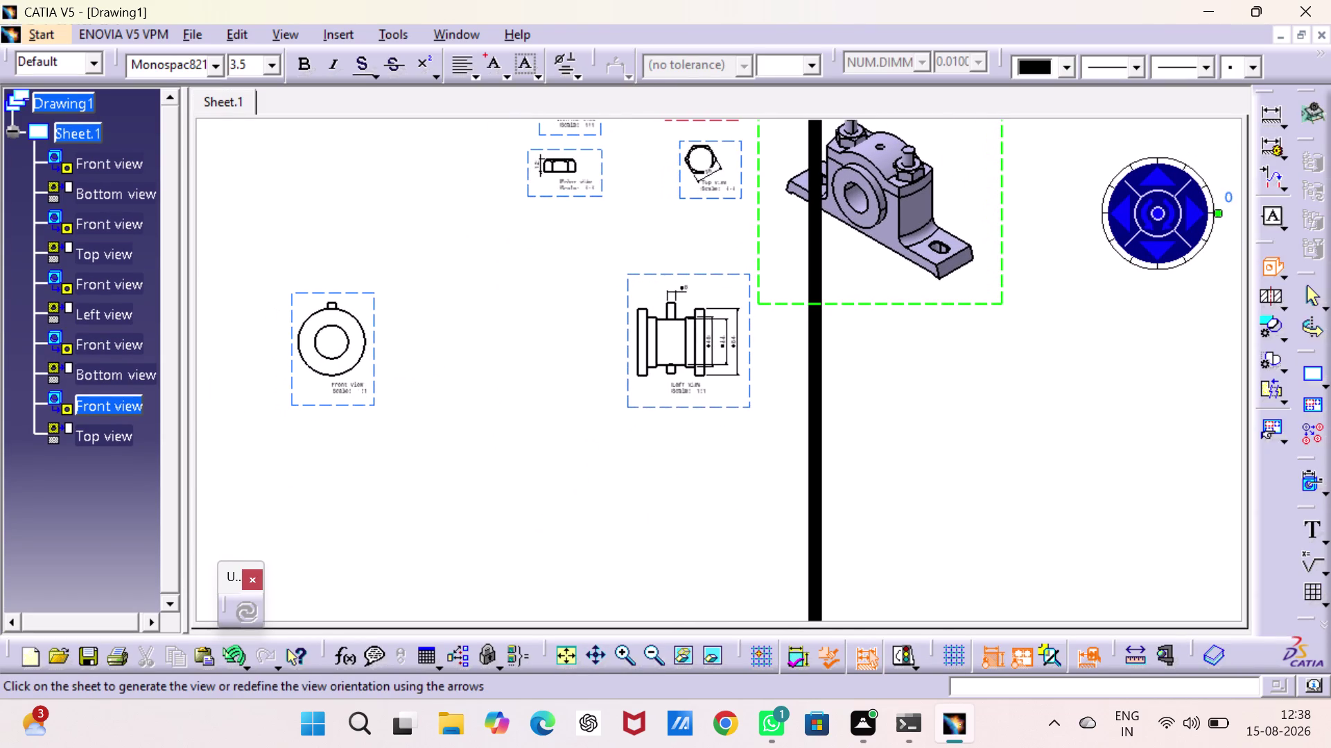
drag(758, 247, 393, 552)
middle_drag(410, 516, 566, 252)
drag(544, 280, 542, 320)
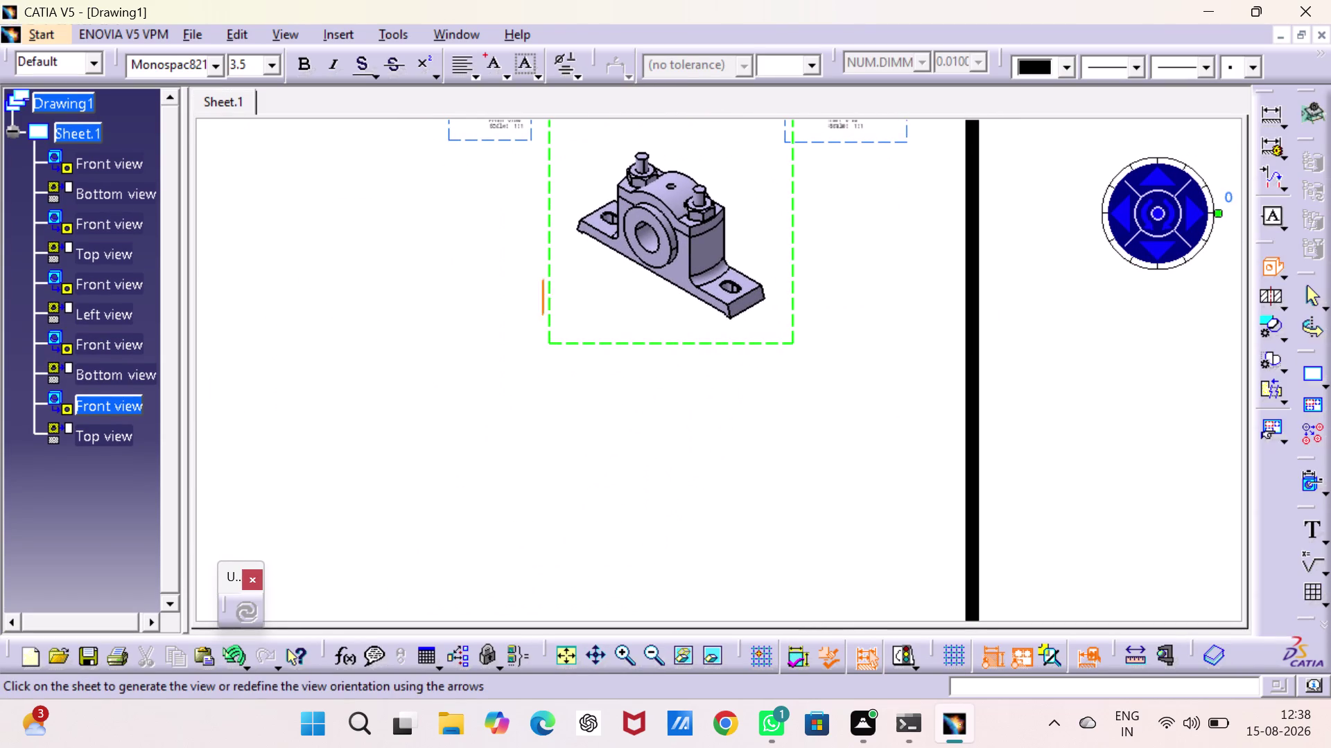
drag(542, 320, 530, 365)
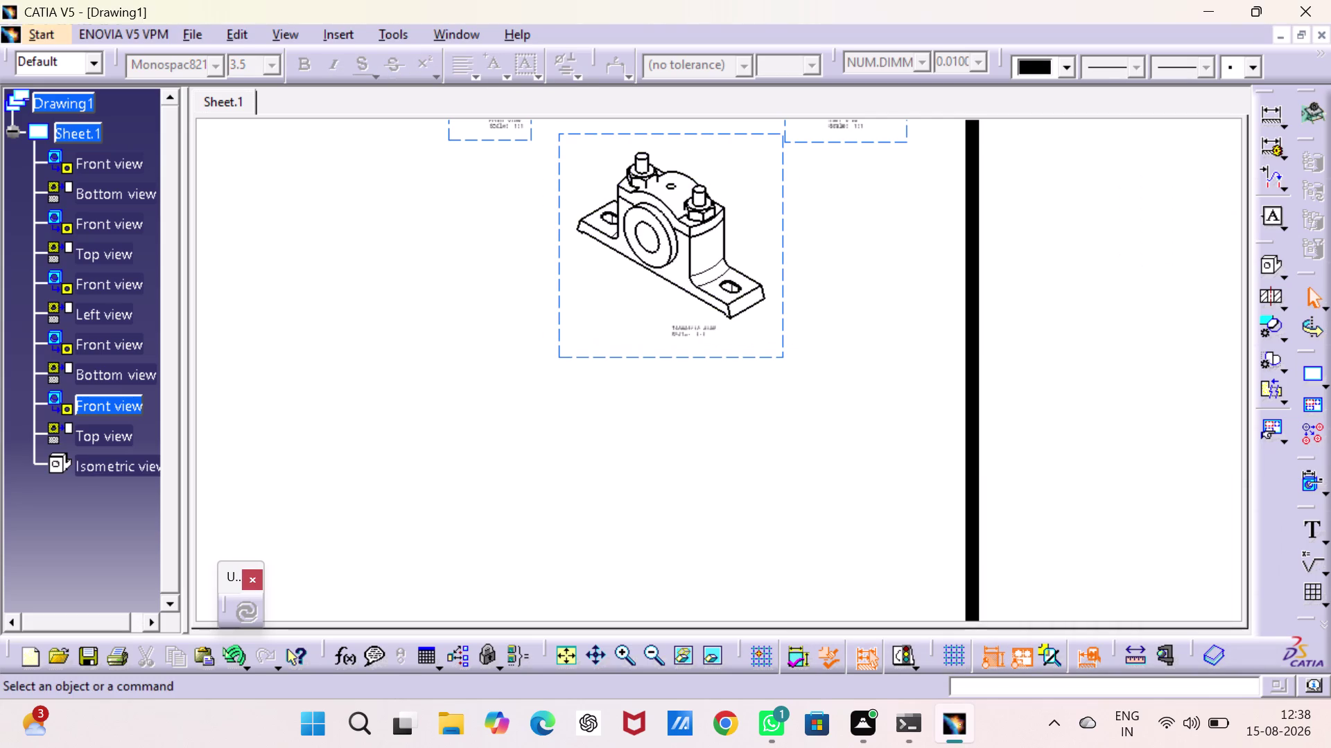
drag(577, 354, 544, 518)
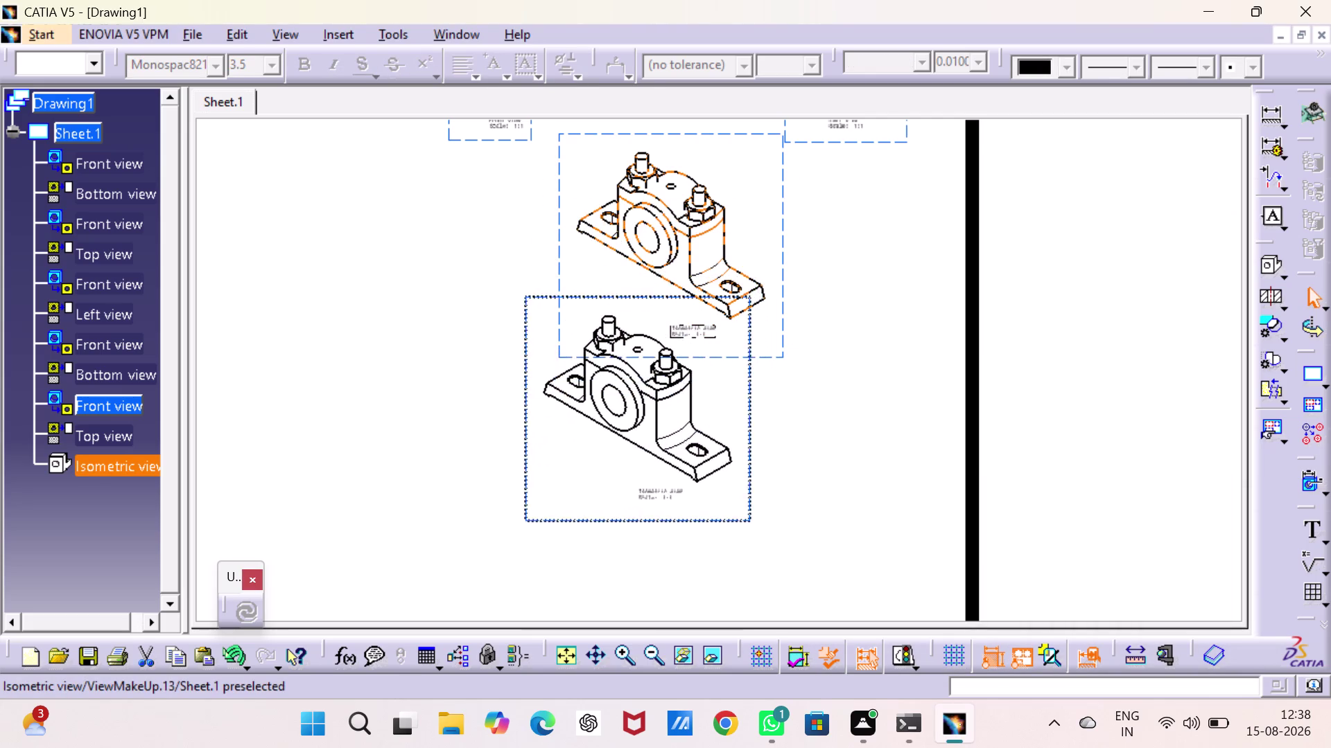
drag(544, 518, 548, 511)
drag(879, 440, 878, 433)
key(ctrl+s)
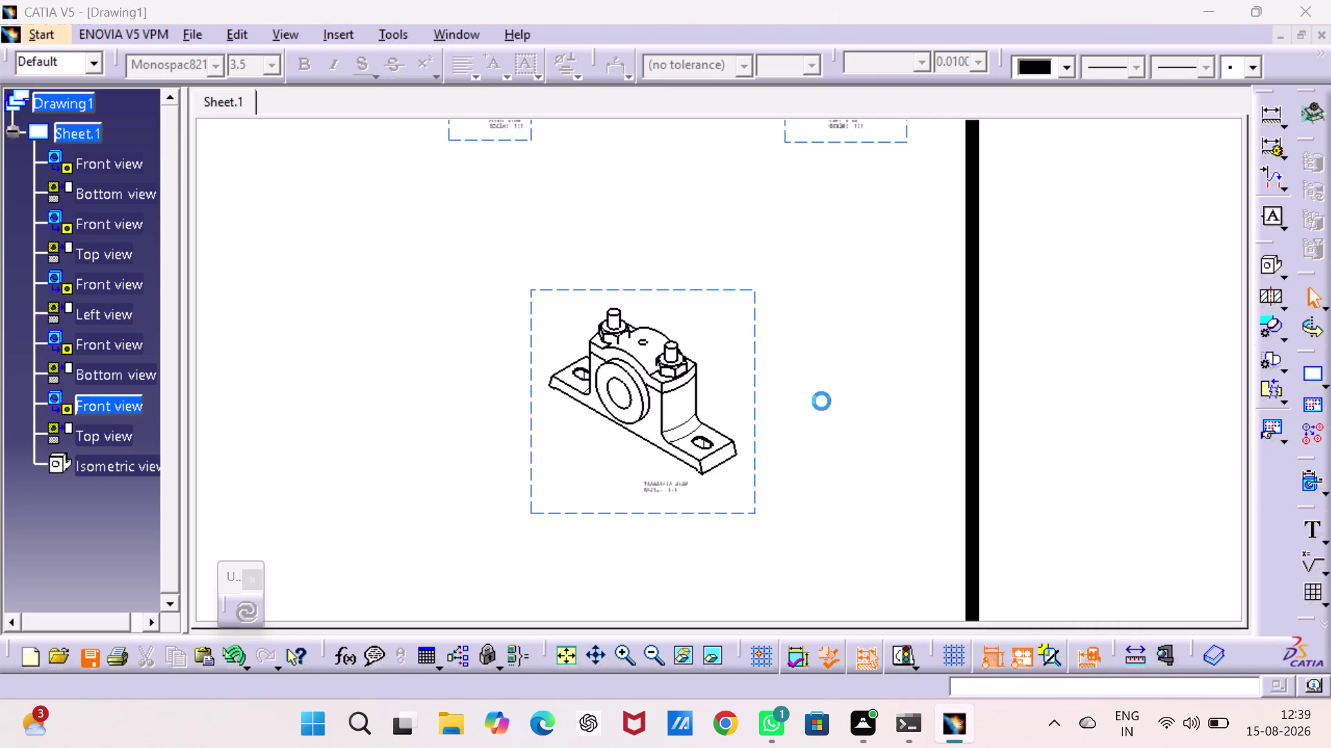
click(931, 141)
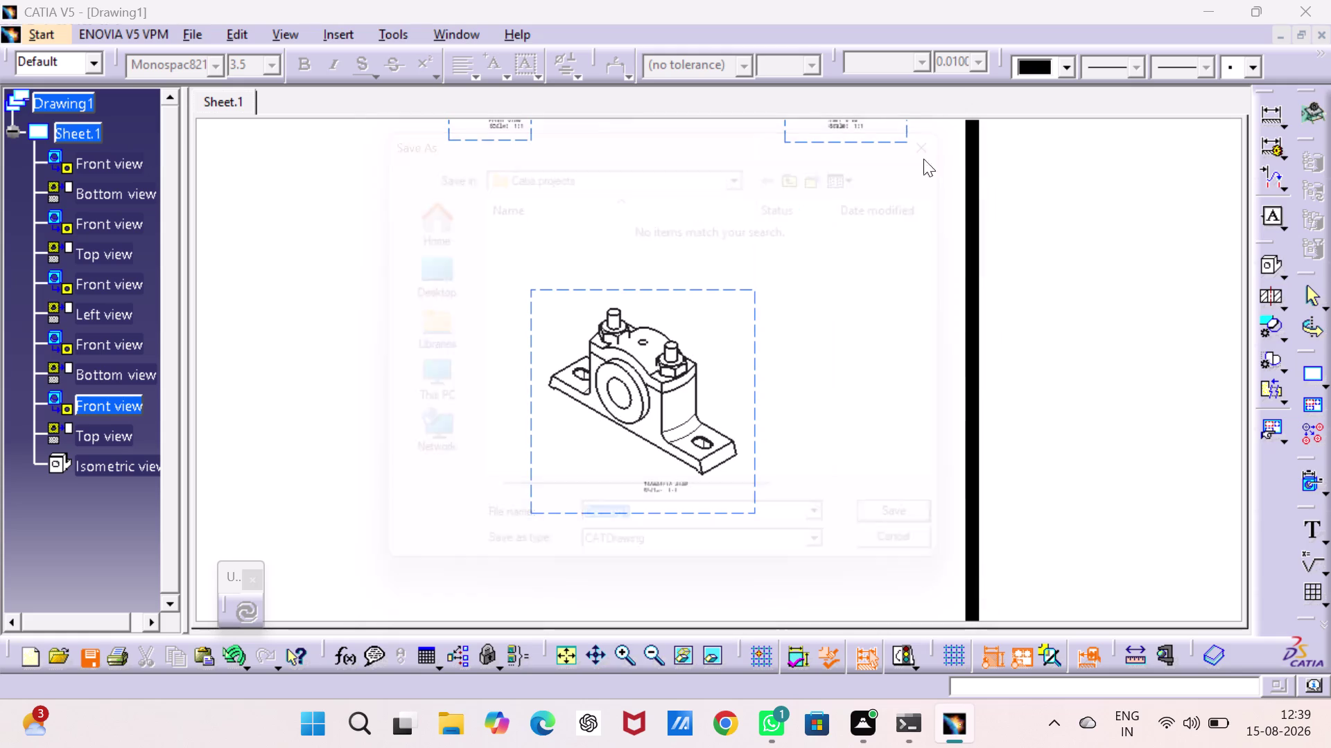
Set the save type to PDF in the INTERN PROJRCTS folder.
click(113, 646)
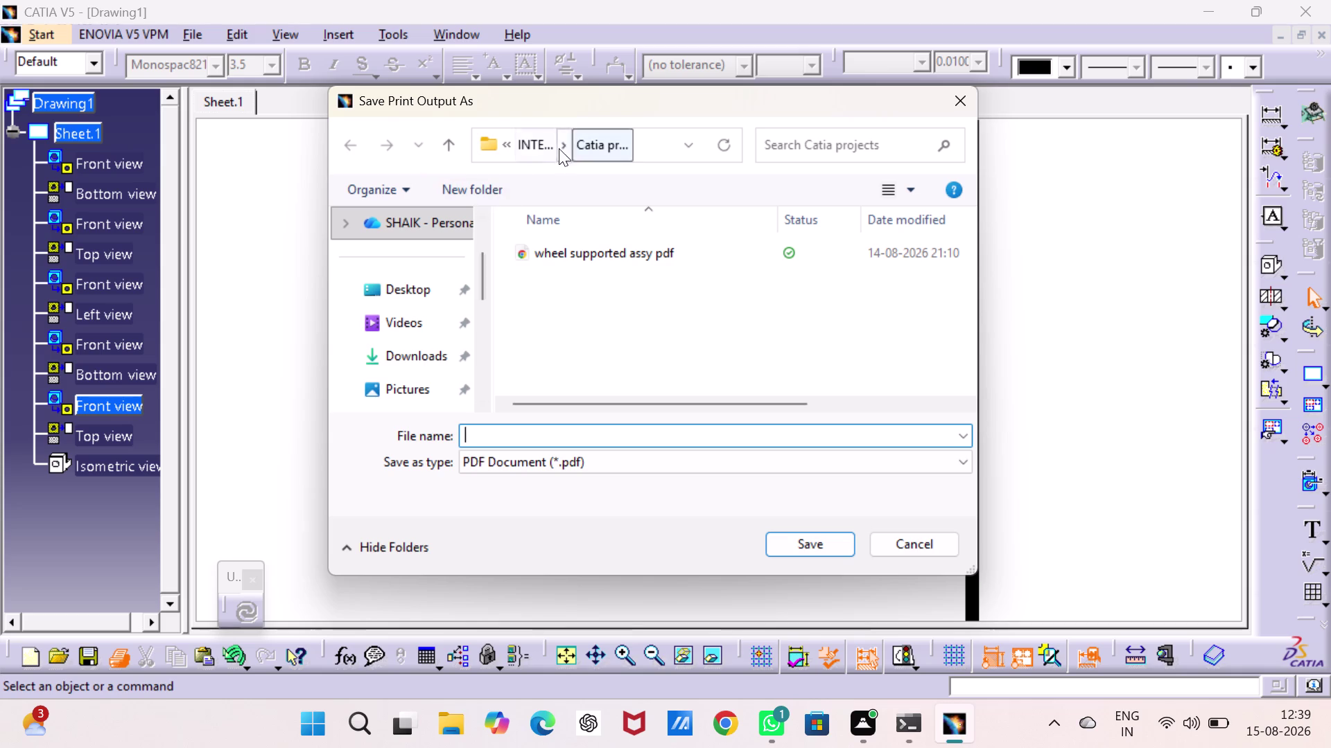
click(543, 145)
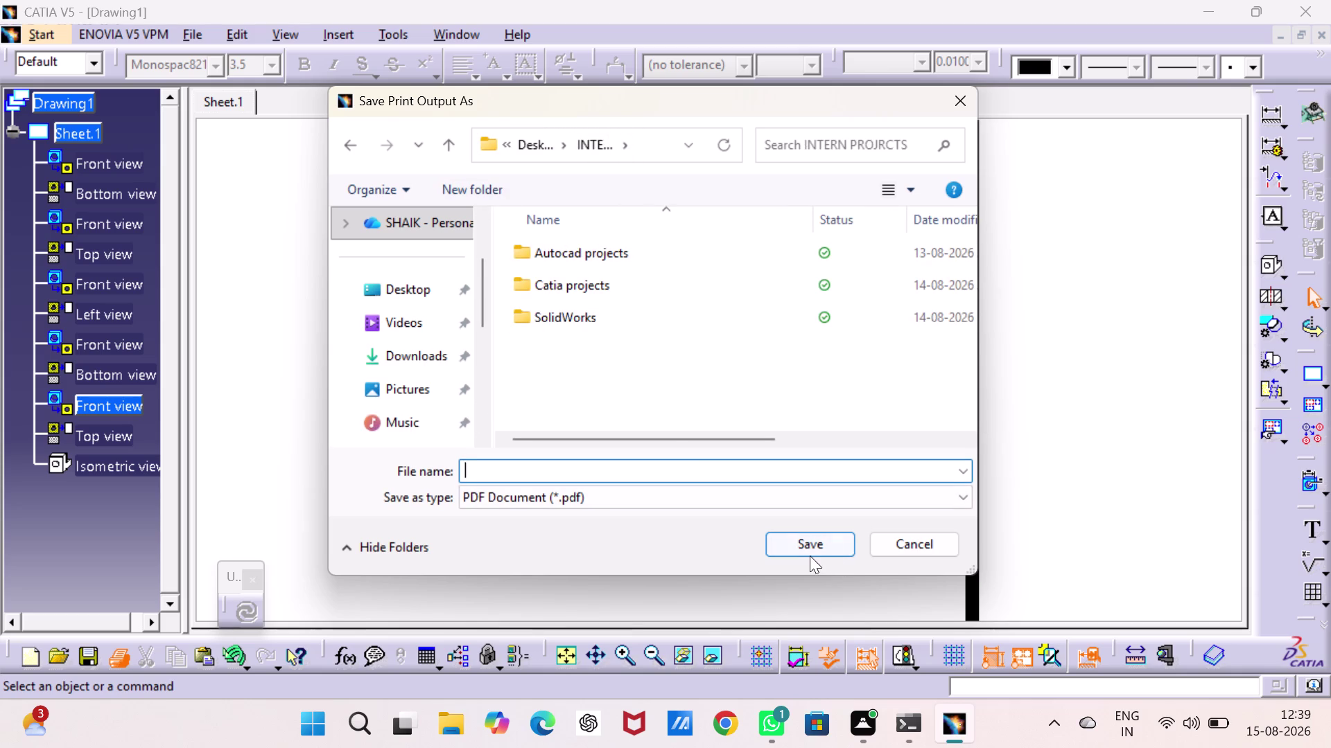
click(811, 540)
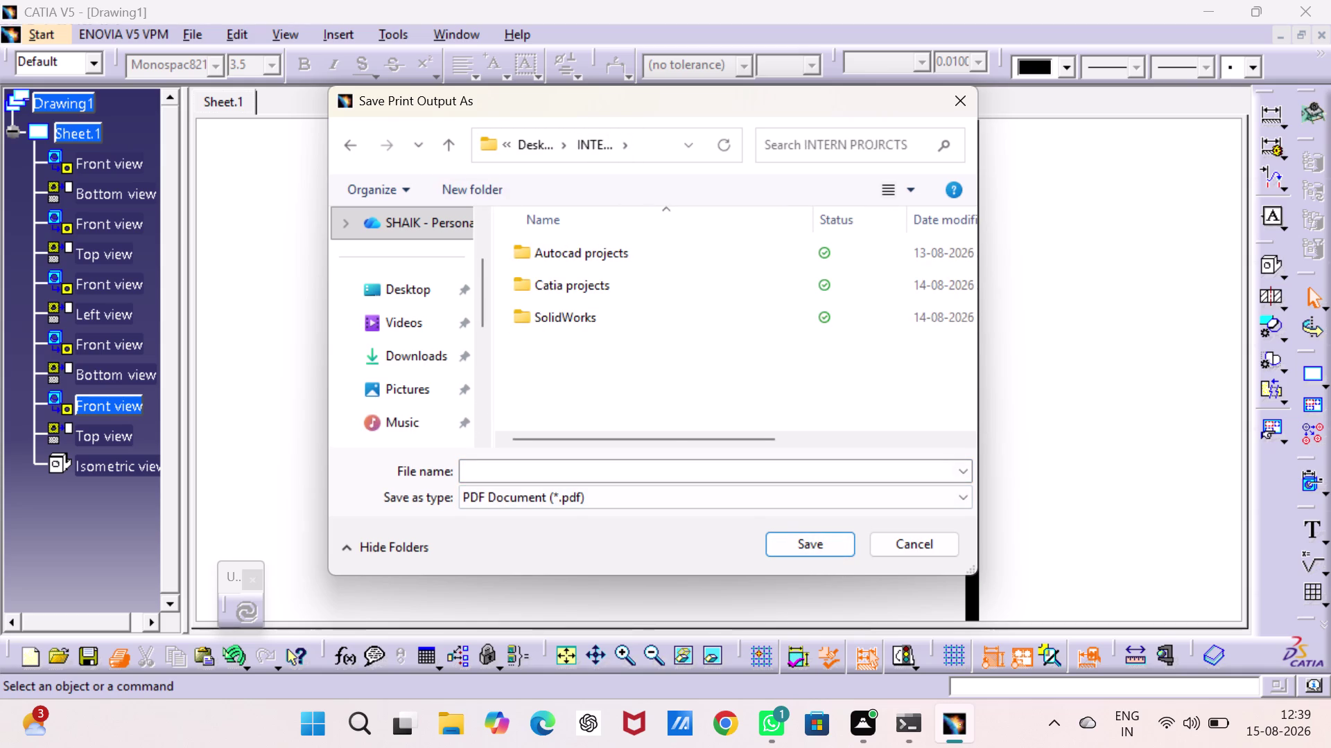
click(702, 475)
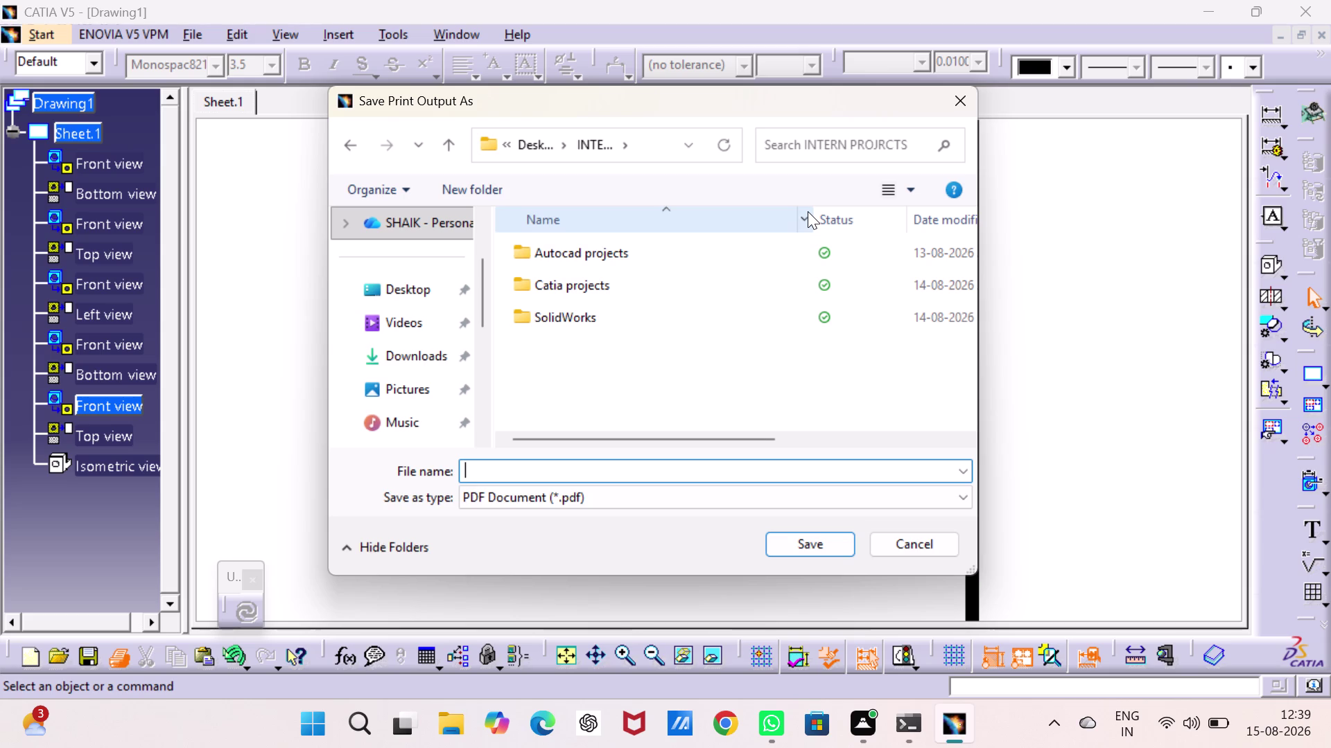
Name the PDF 'plumber block' and save it.
key(p)
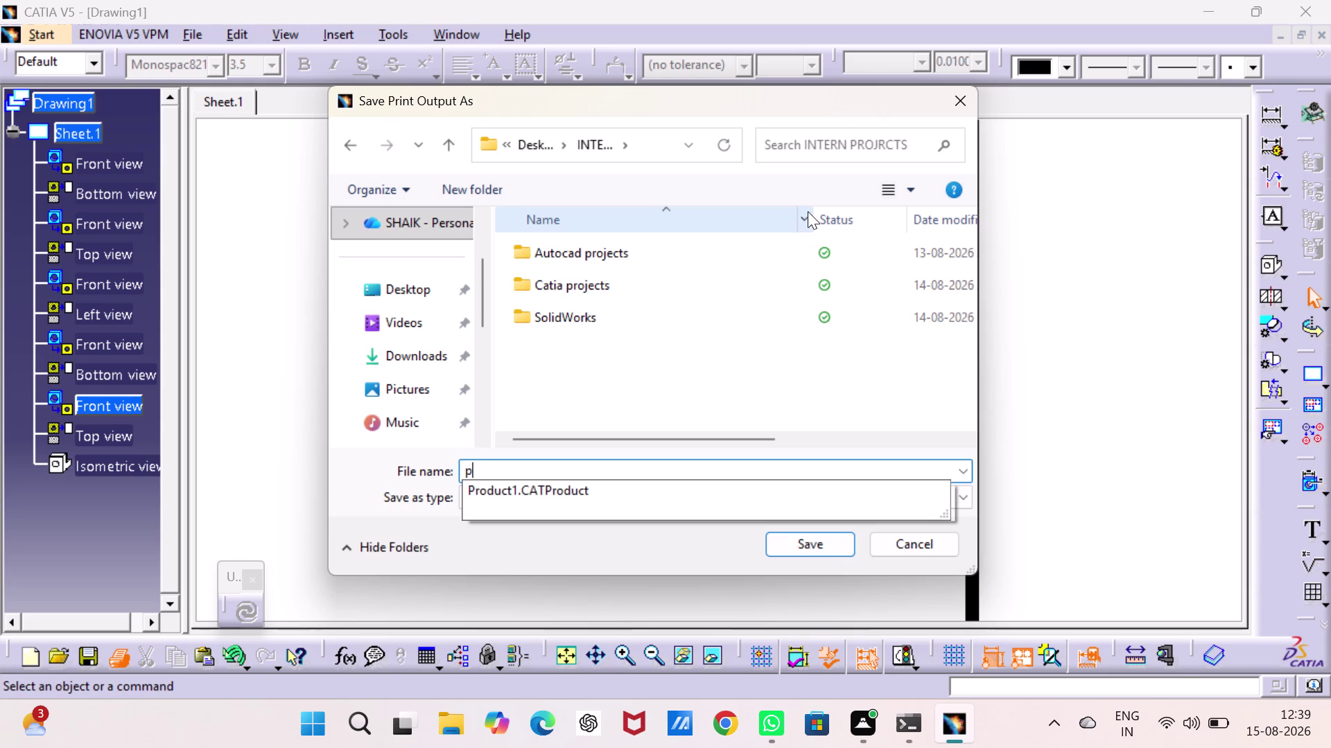
text(lumber)
key(space)
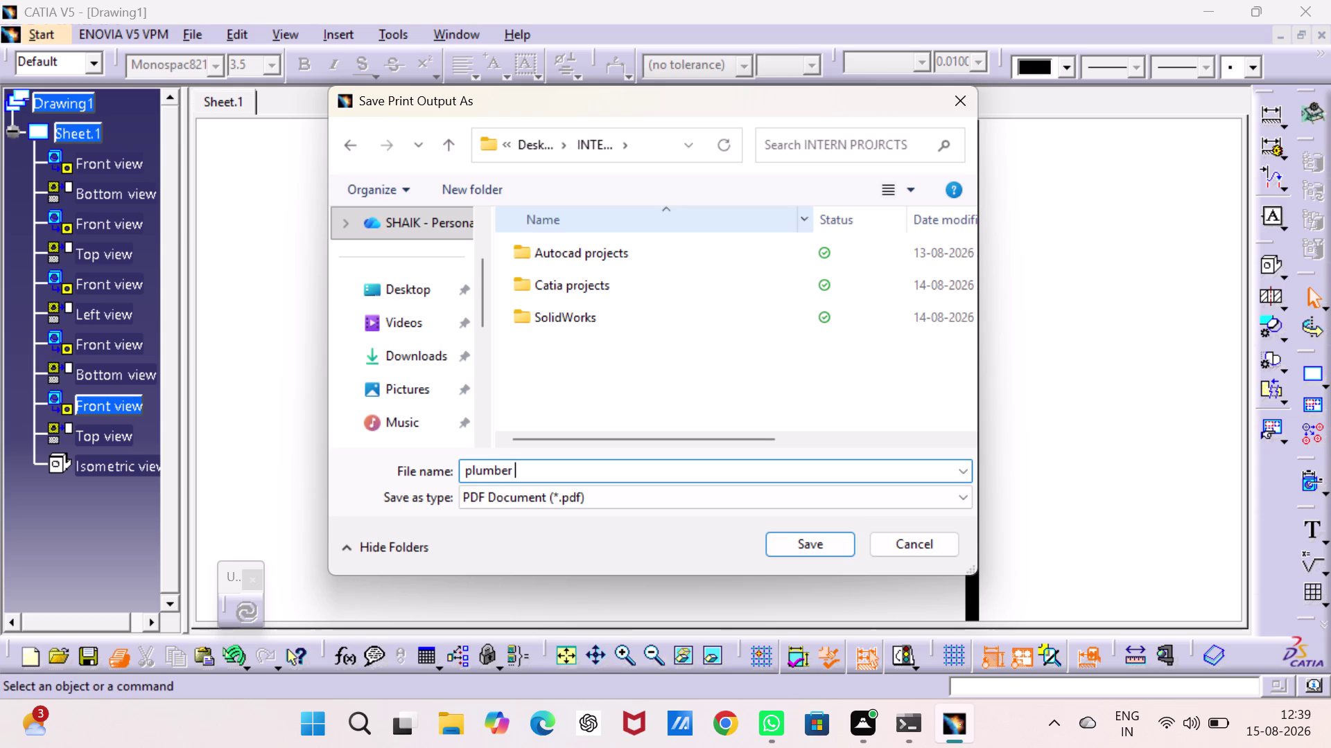
text(block)
key(Return)
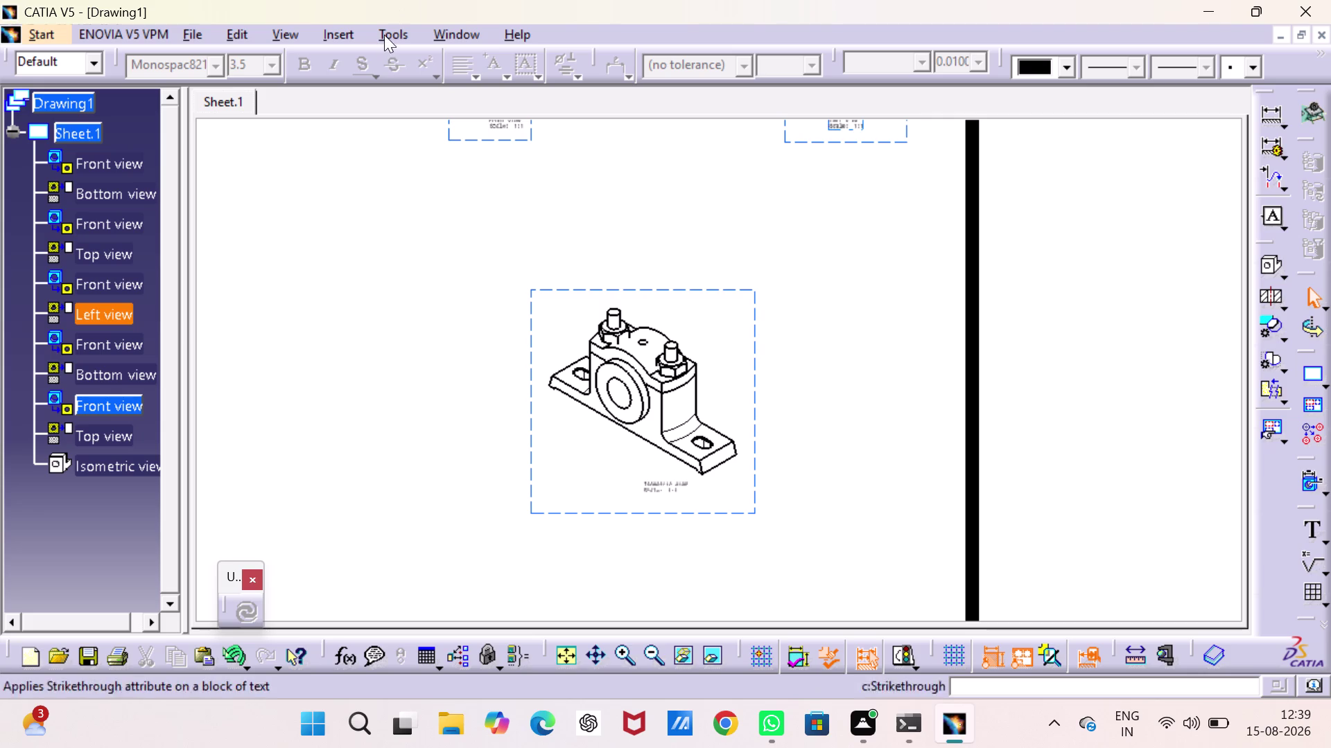
click(348, 28)
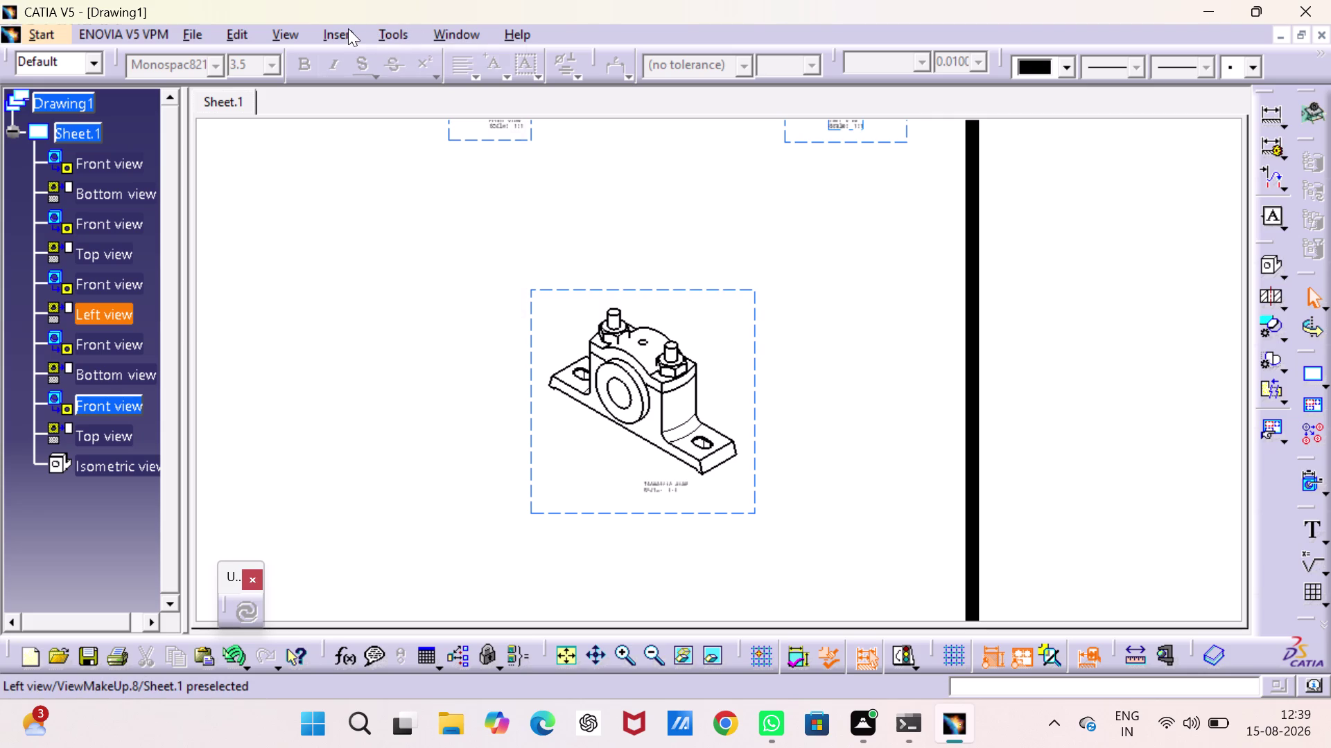
click(385, 28)
click(385, 28)
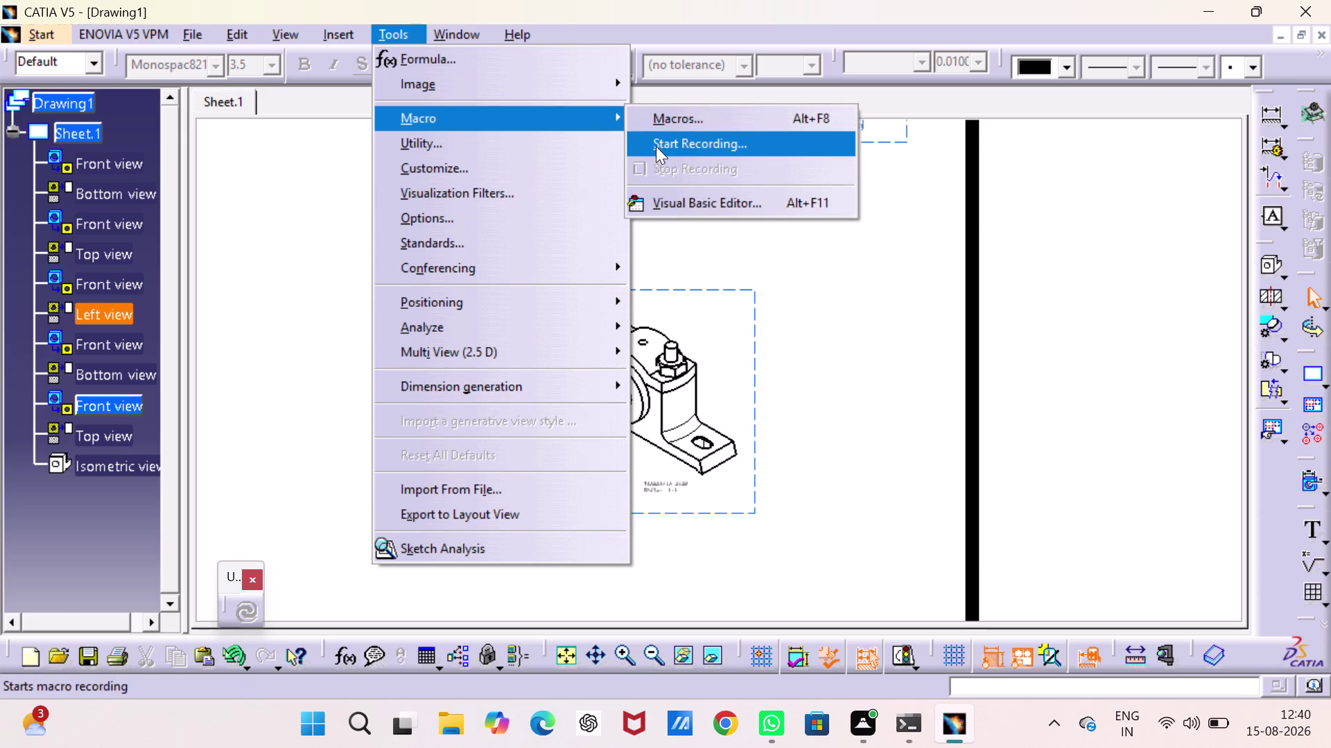
click(1098, 199)
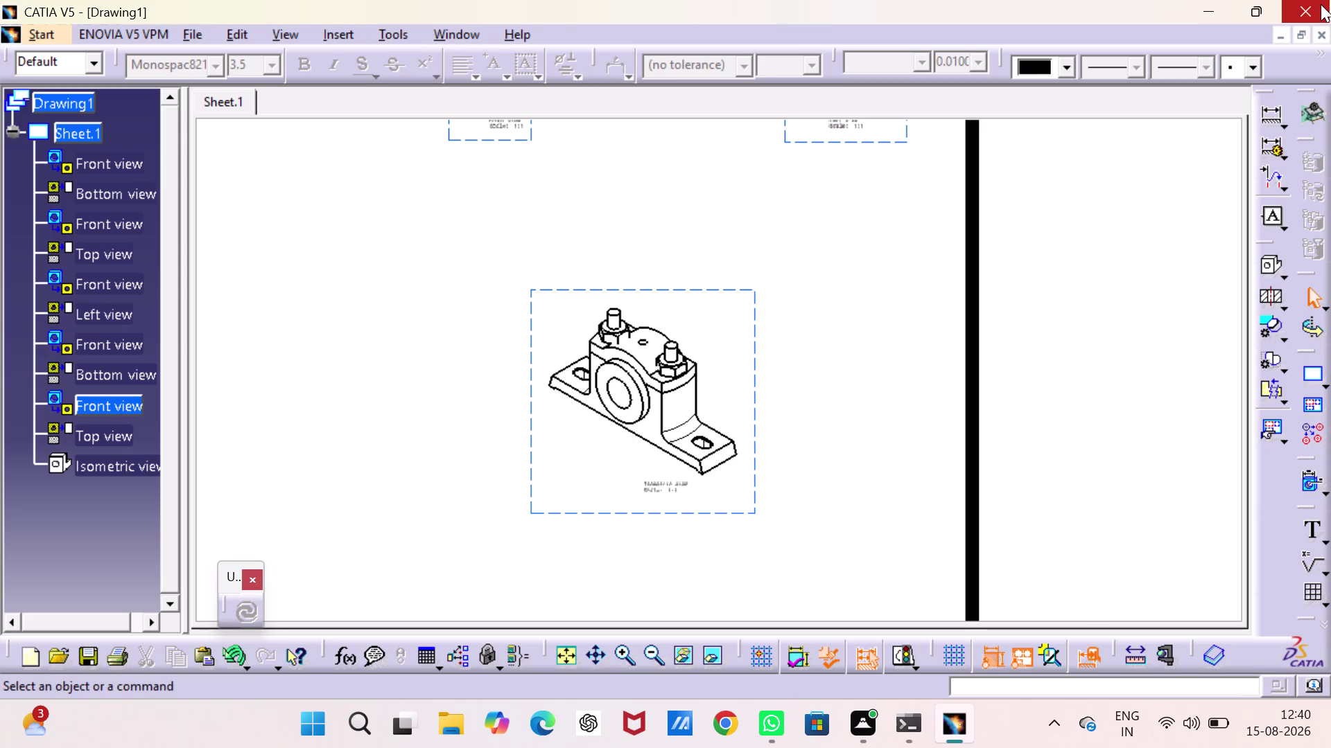
click(1320, 4)
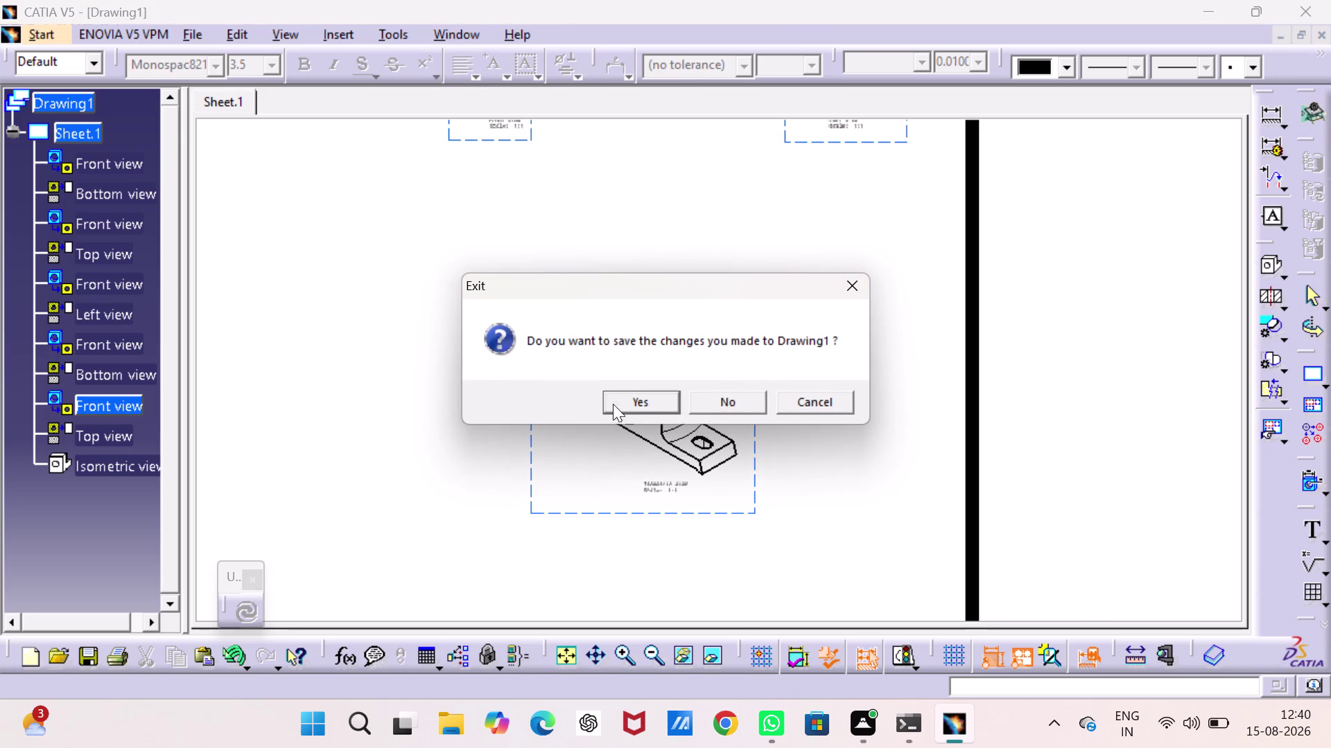
click(853, 275)
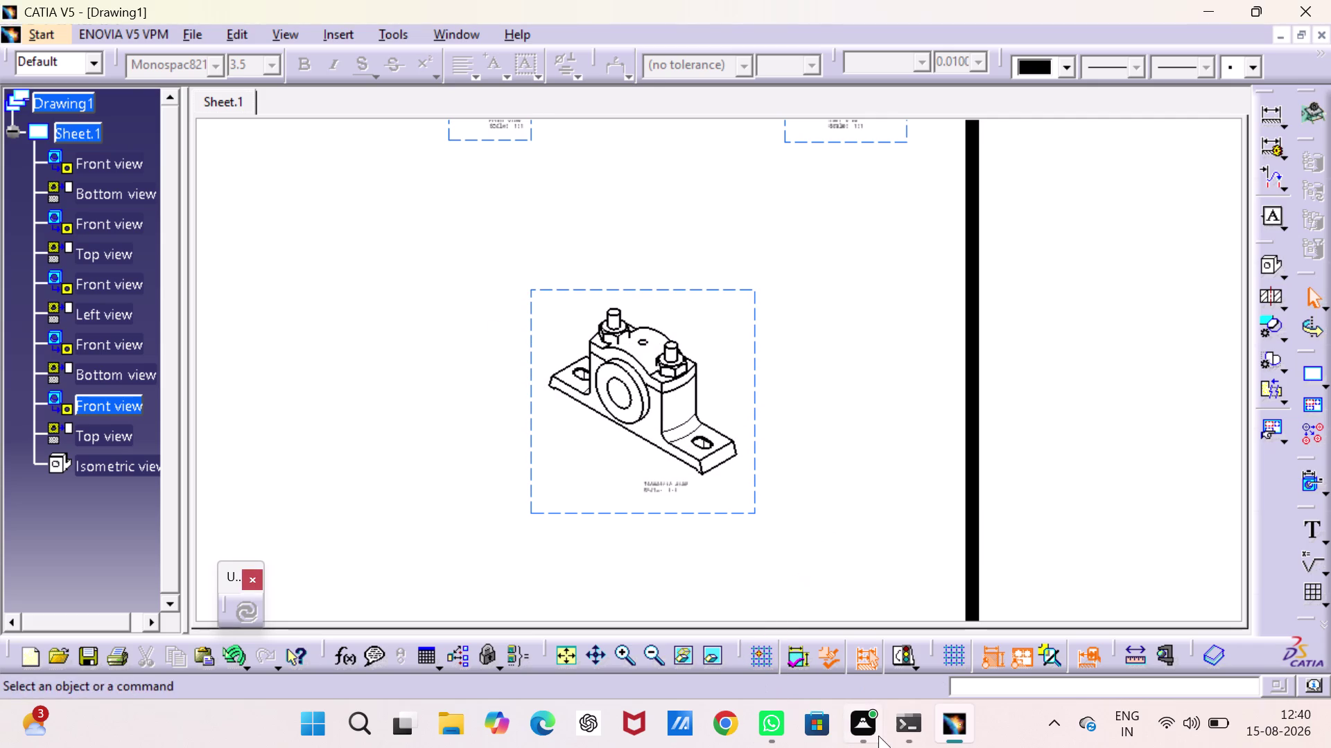